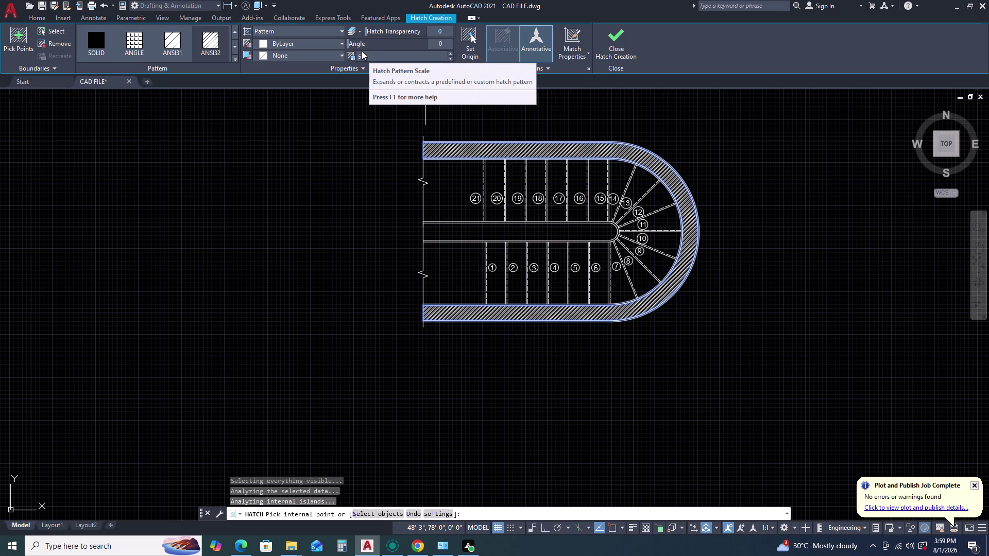
Adjust the diagonal wall hatch to pattern scale 11 and finish the hatch.
scroll(down, 3)
scroll(down, 3)
scroll(down, 3)
scroll(down, 3)
scroll(down, 3)
scroll(up, 3)
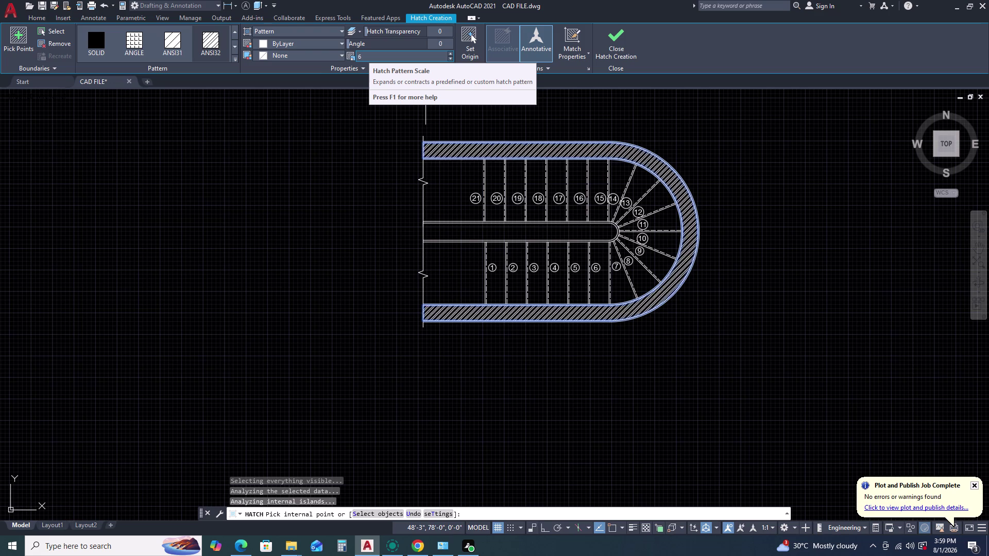
scroll(up, 3)
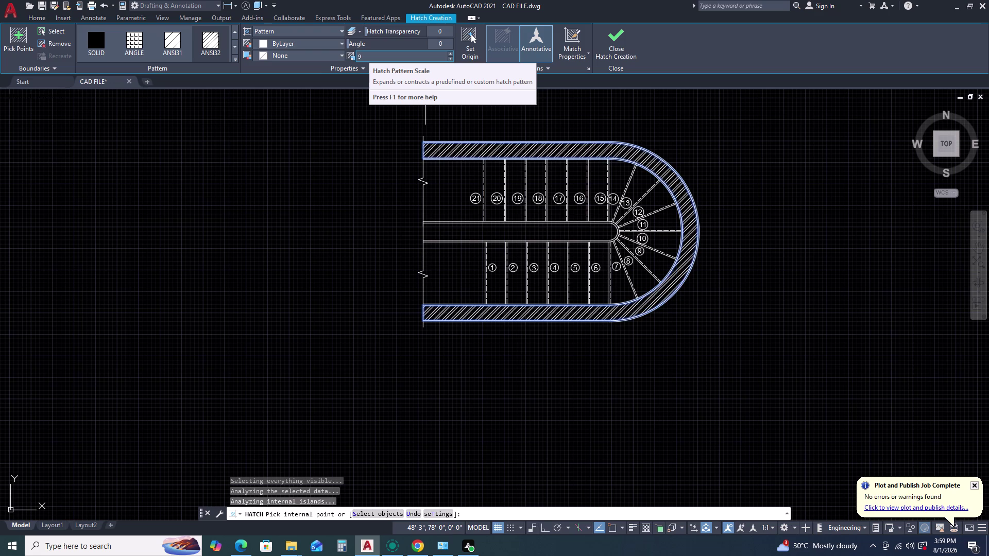
scroll(up, 3)
scroll(up, 3)
scroll(up, 3)
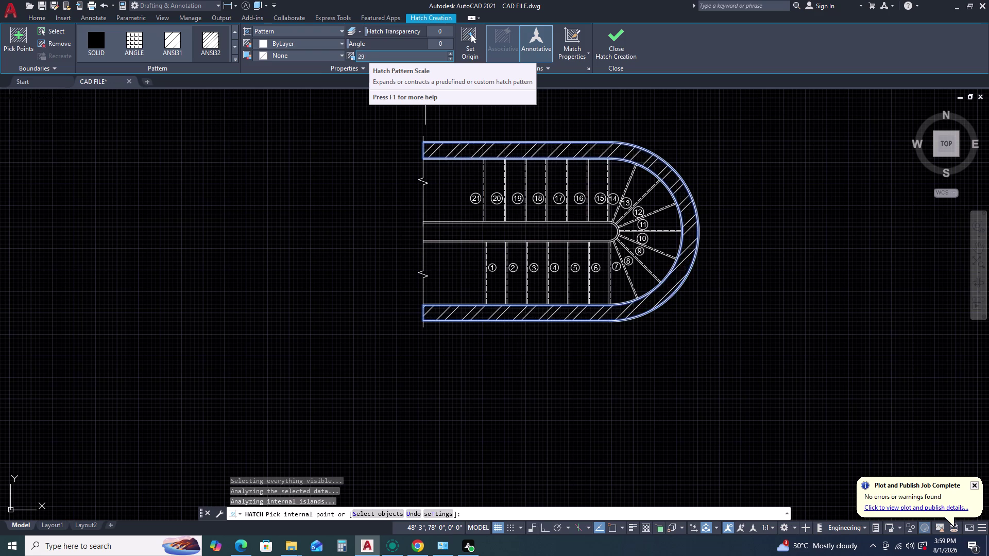
scroll(up, 3)
scroll(down, 3)
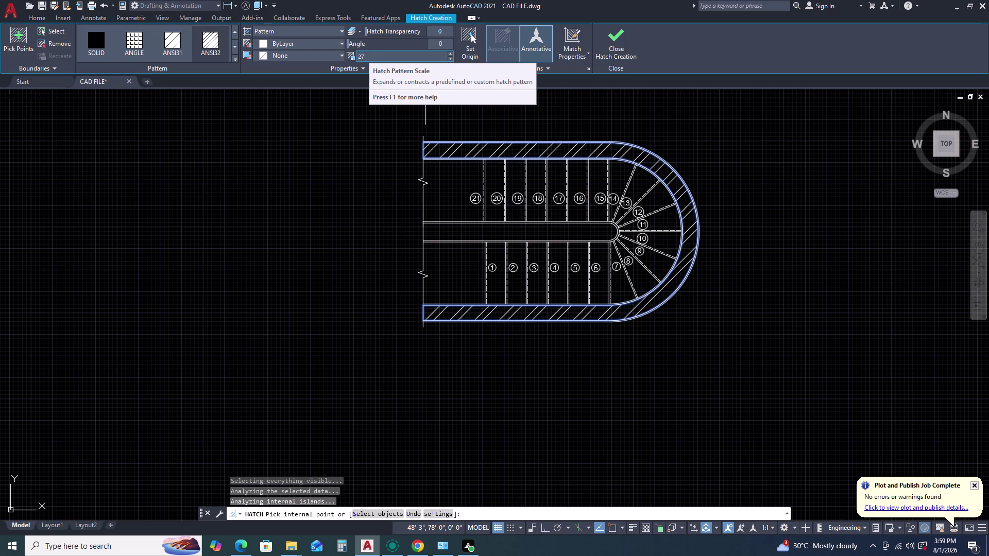
scroll(down, 3)
scroll(up, 3)
scroll(down, 3)
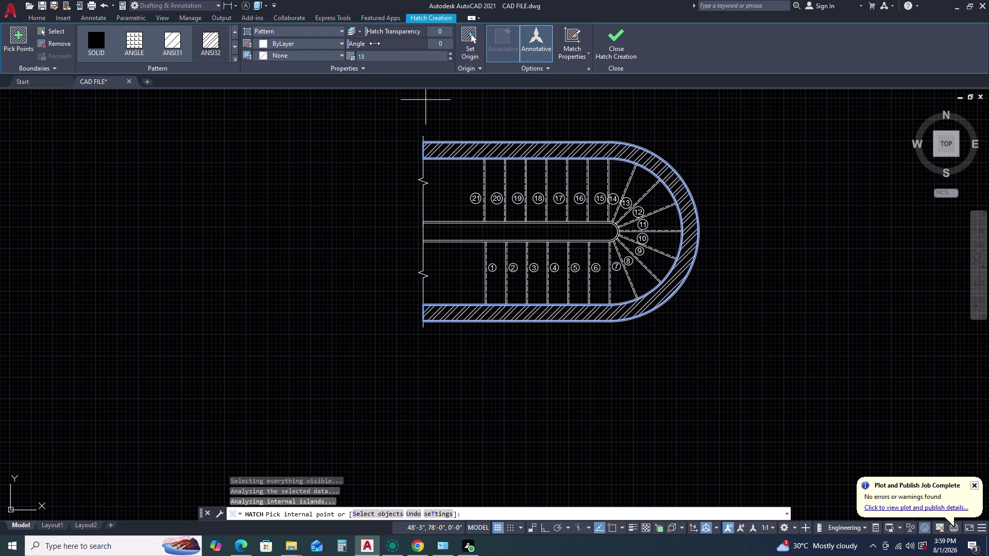
scroll(down, 3)
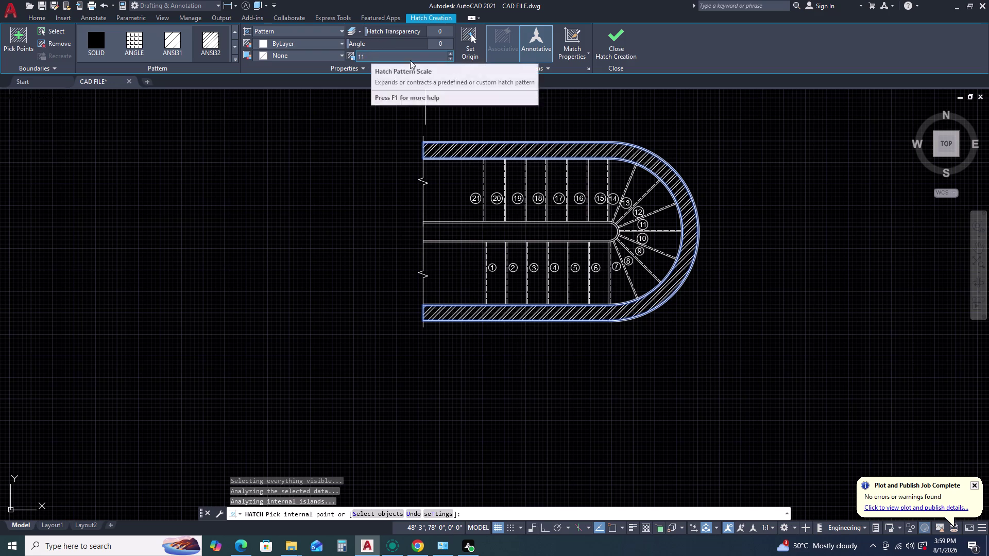
click(610, 47)
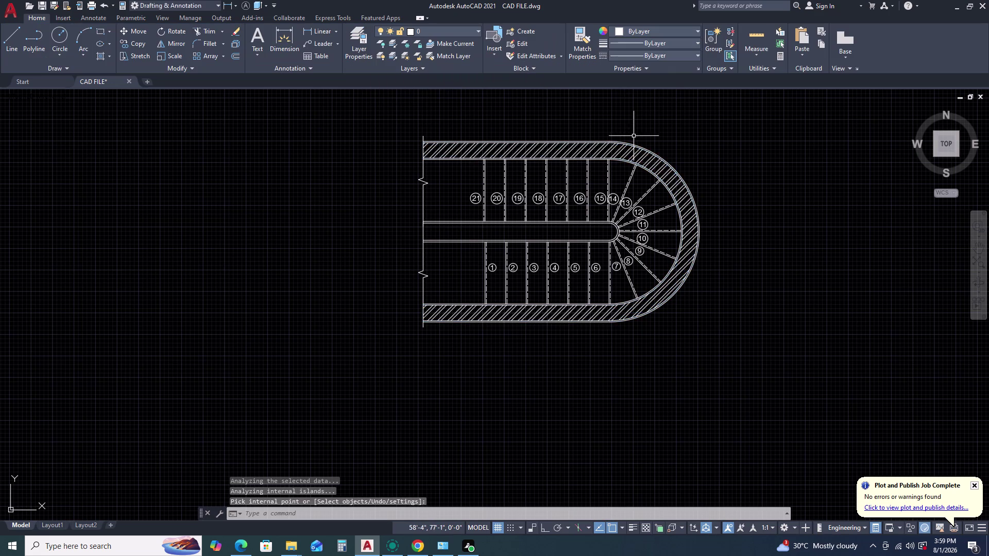
scroll(down, 3)
middle_drag(606, 324, 580, 264)
scroll(down, 3)
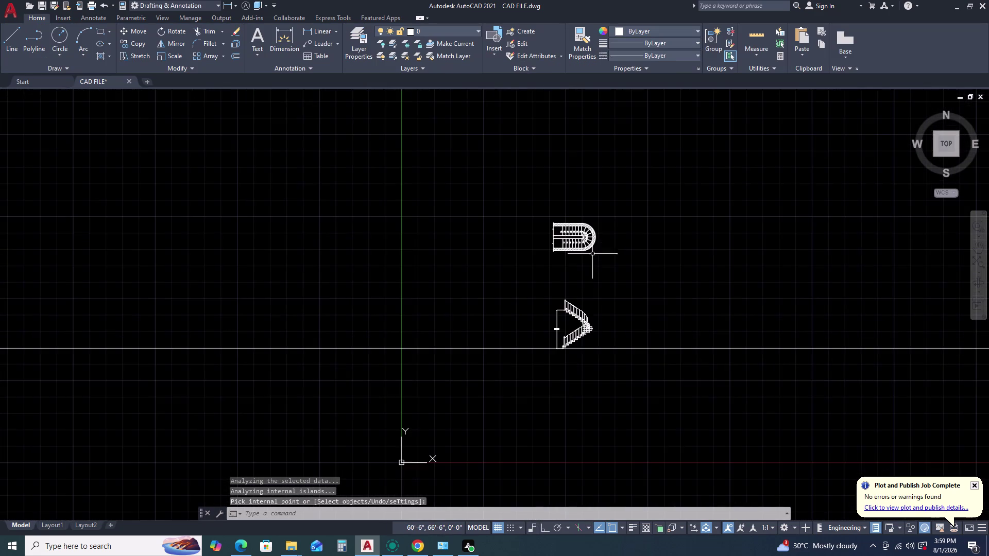
scroll(up, 3)
scroll(up, 3)
scroll(up, 3)
scroll(down, 3)
scroll(down, 3)
scroll(down, 3)
middle_click(517, 171)
middle_click(524, 195)
middle_click(526, 199)
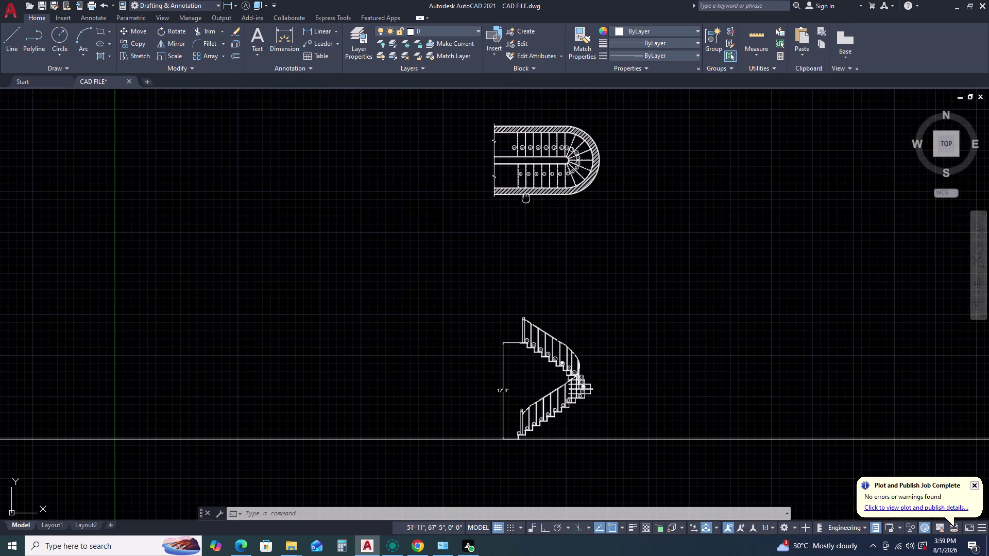
scroll(up, 3)
scroll(up, 3)
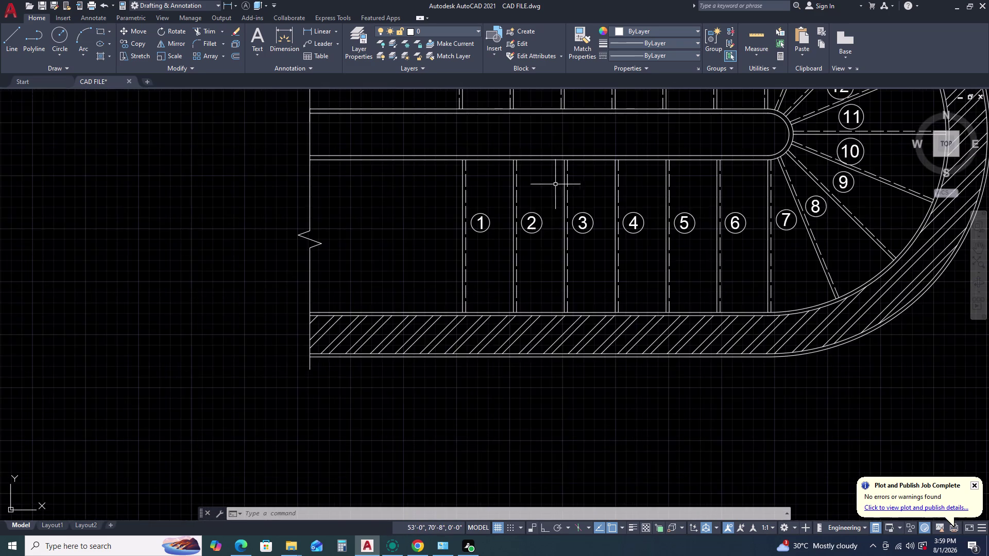
scroll(down, 3)
scroll(up, 3)
middle_drag(599, 161, 600, 184)
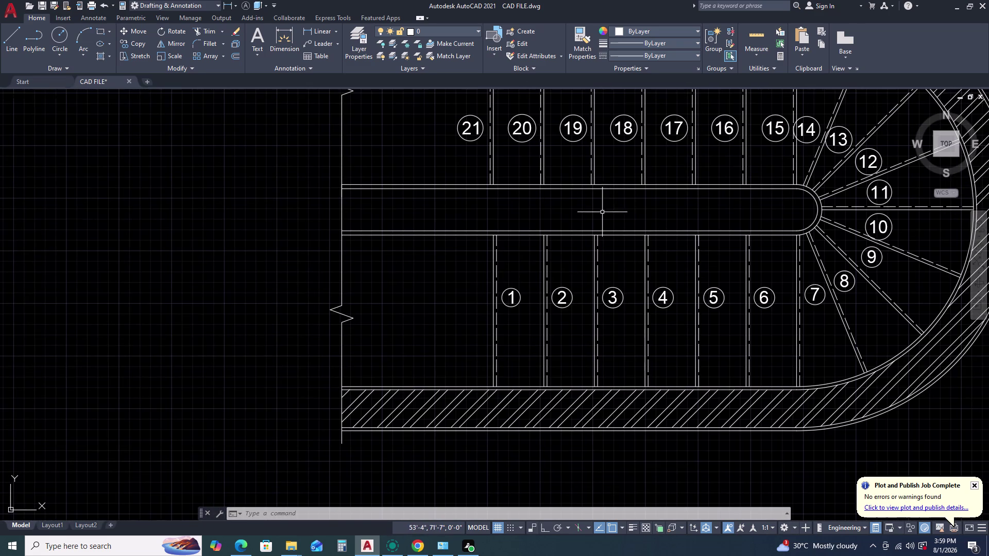
scroll(down, 3)
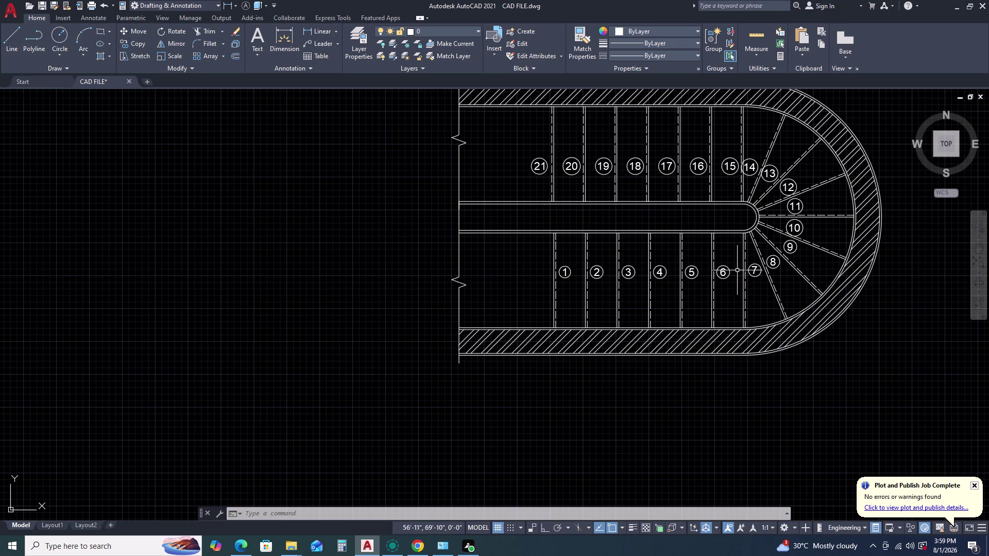
scroll(up, 3)
middle_drag(753, 227, 758, 243)
middle_click(761, 274)
middle_drag(694, 166, 715, 221)
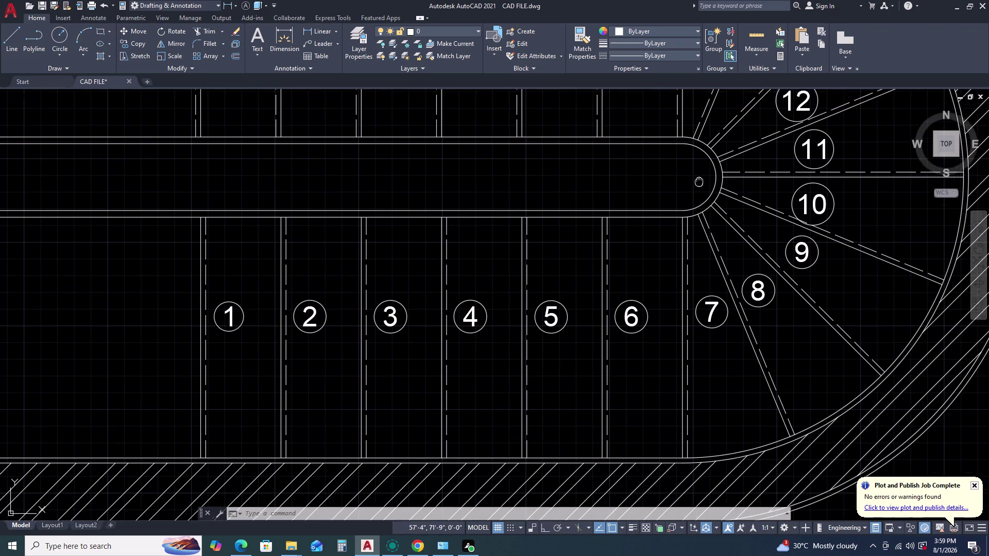
middle_drag(716, 221, 734, 263)
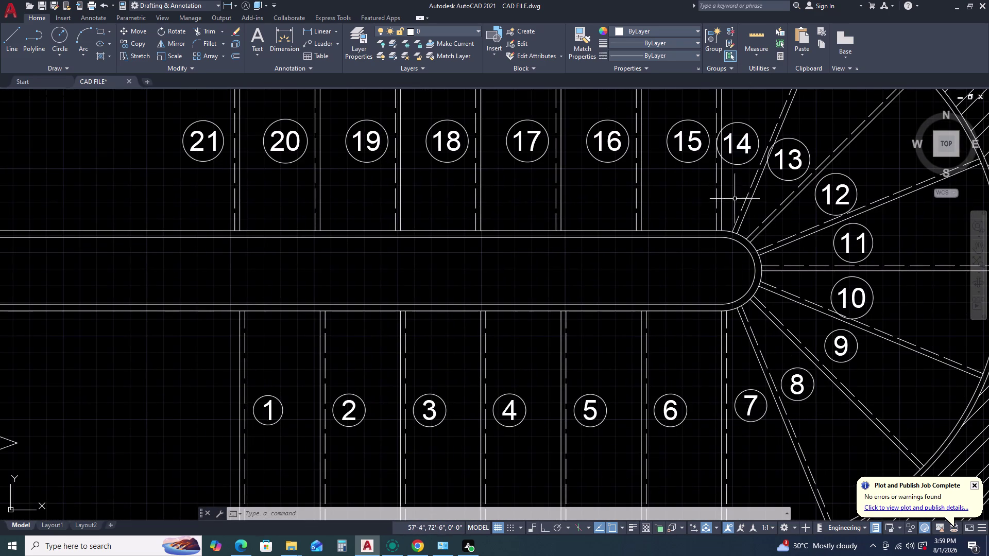
scroll(up, 3)
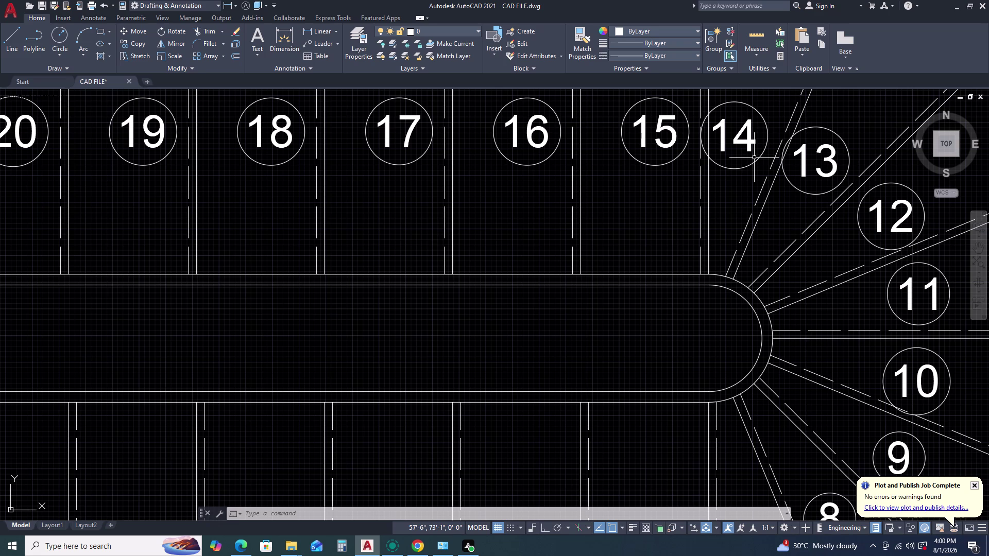
Draw an Ortho horizontal line from left of step 1 to beside step 7.
text(L)
key(space)
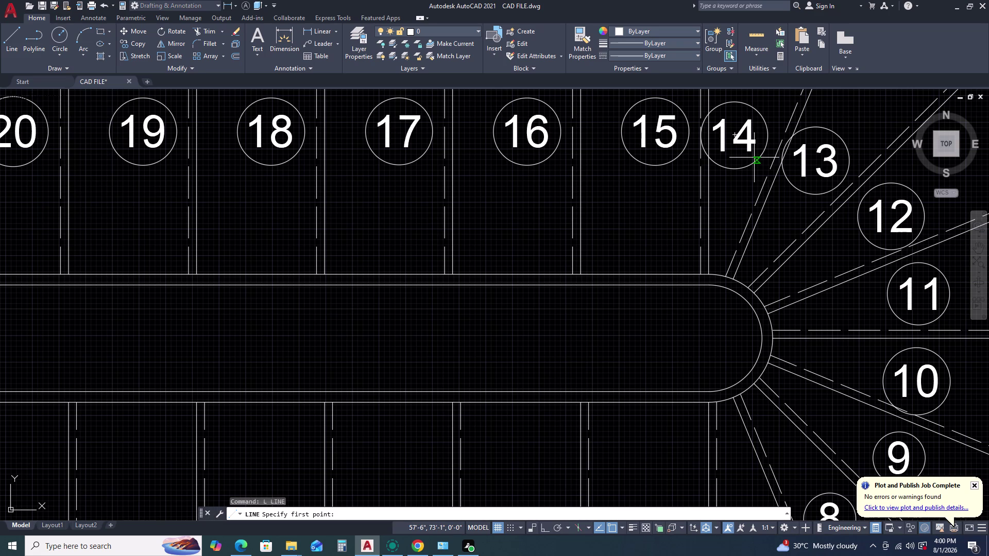
scroll(down, 3)
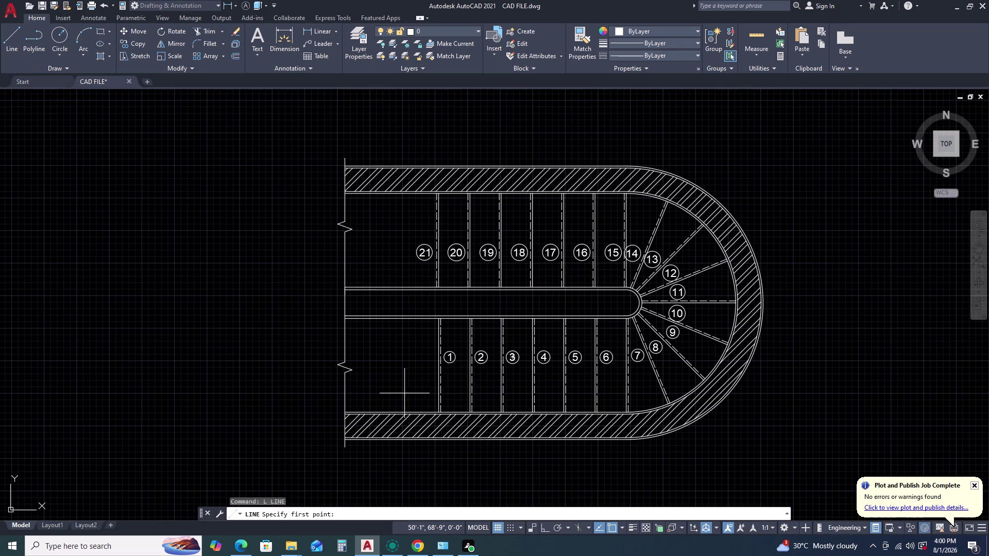
scroll(up, 3)
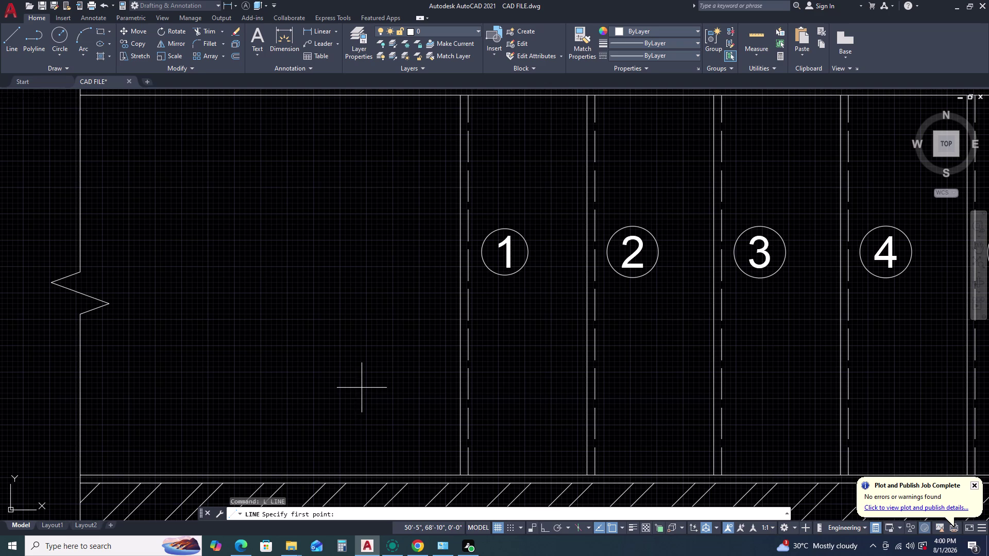
scroll(down, 3)
scroll(up, 3)
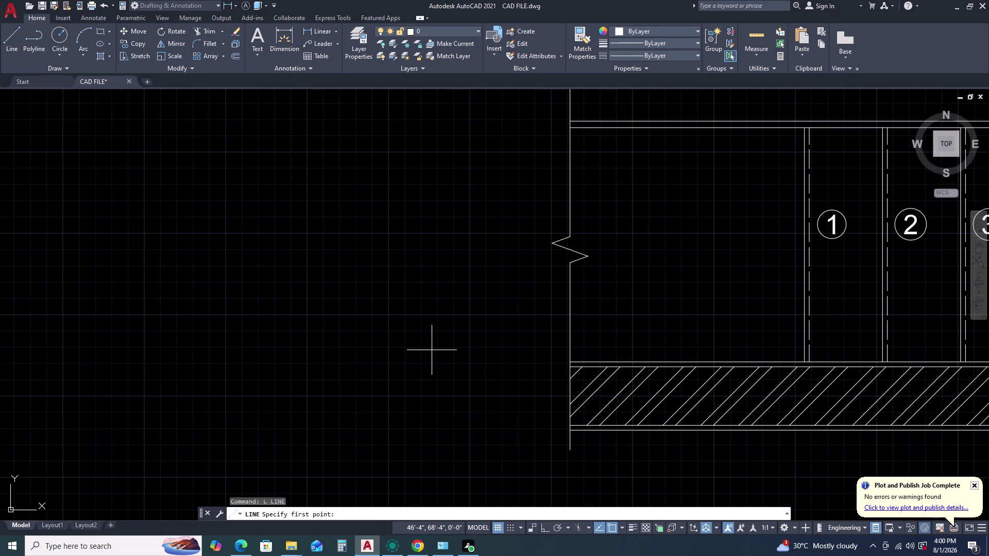
scroll(down, 3)
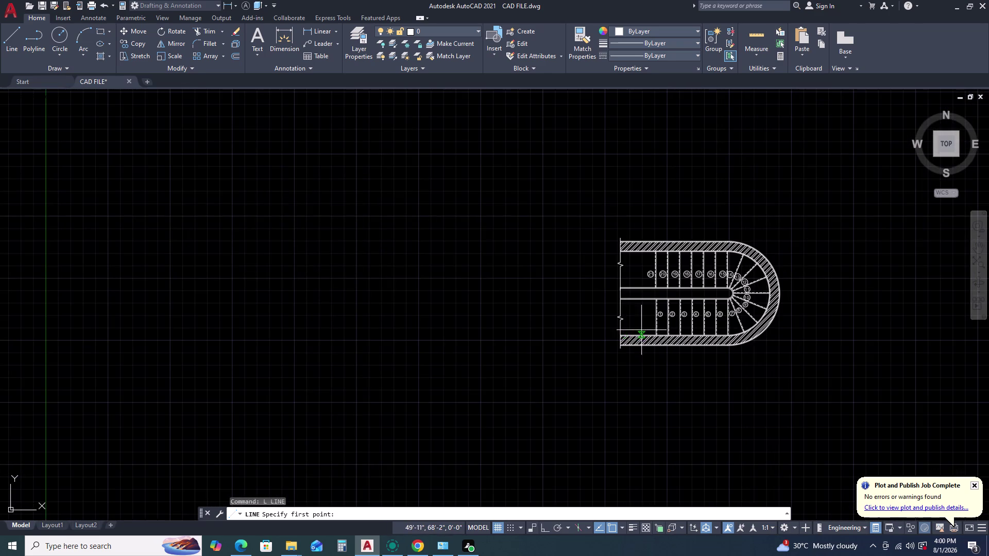
scroll(up, 3)
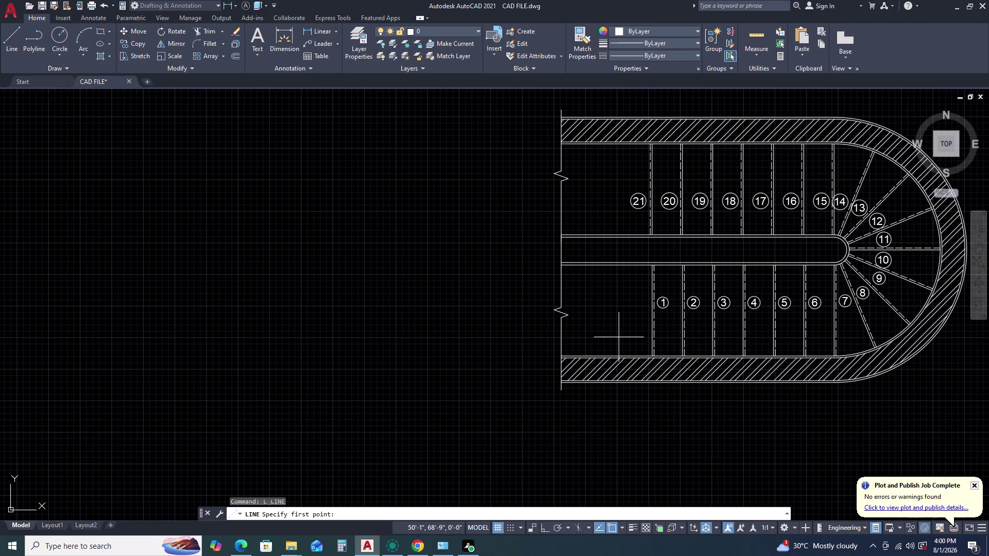
click(619, 339)
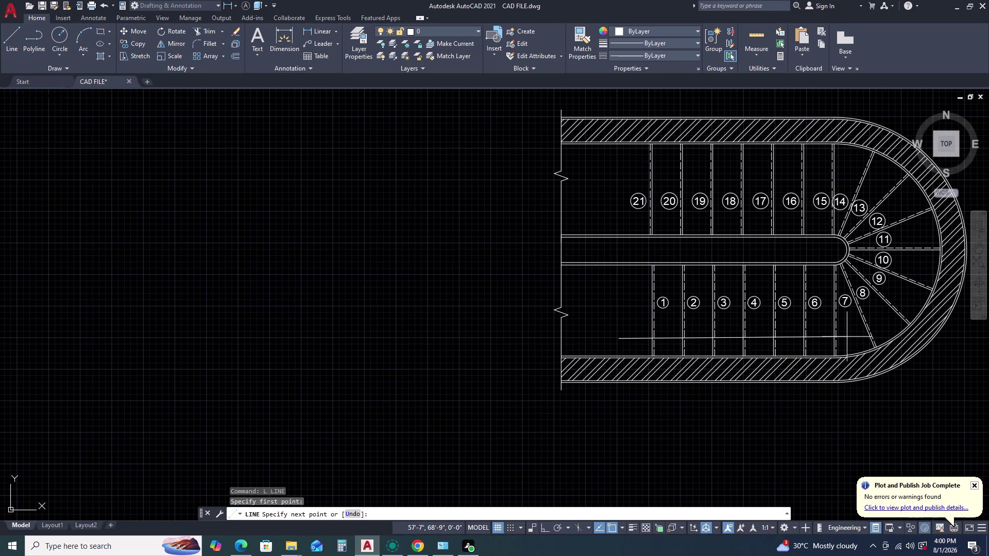
key(F8)
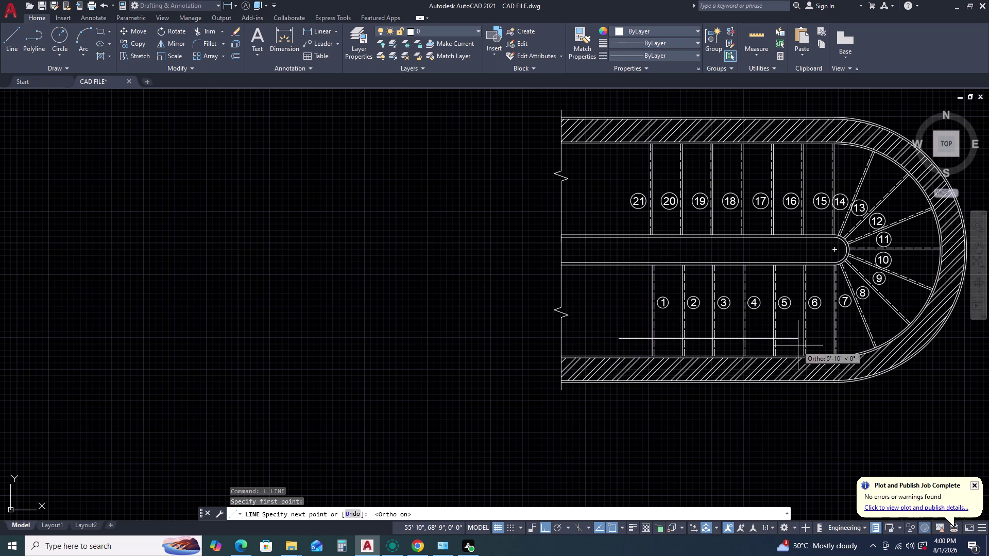
scroll(up, 3)
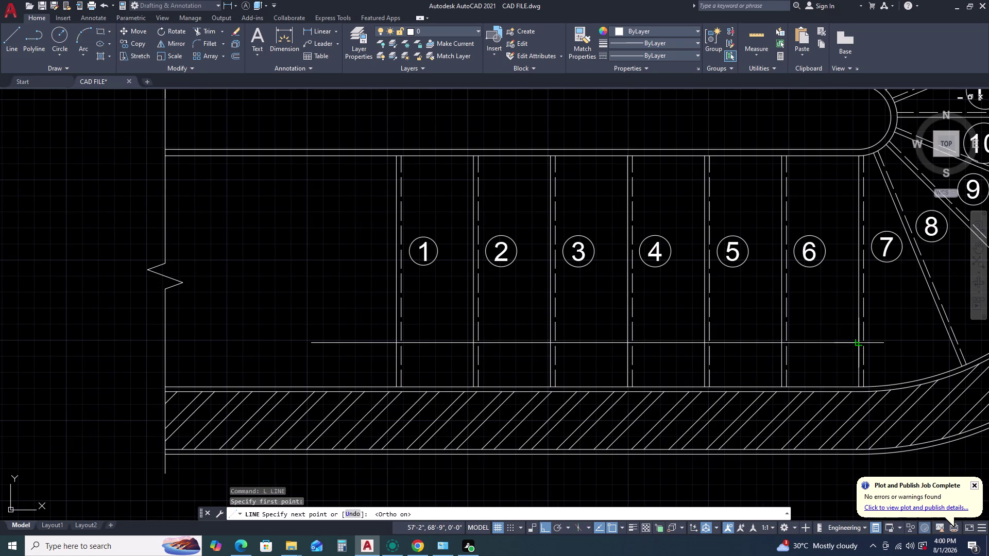
click(861, 346)
key(Escape)
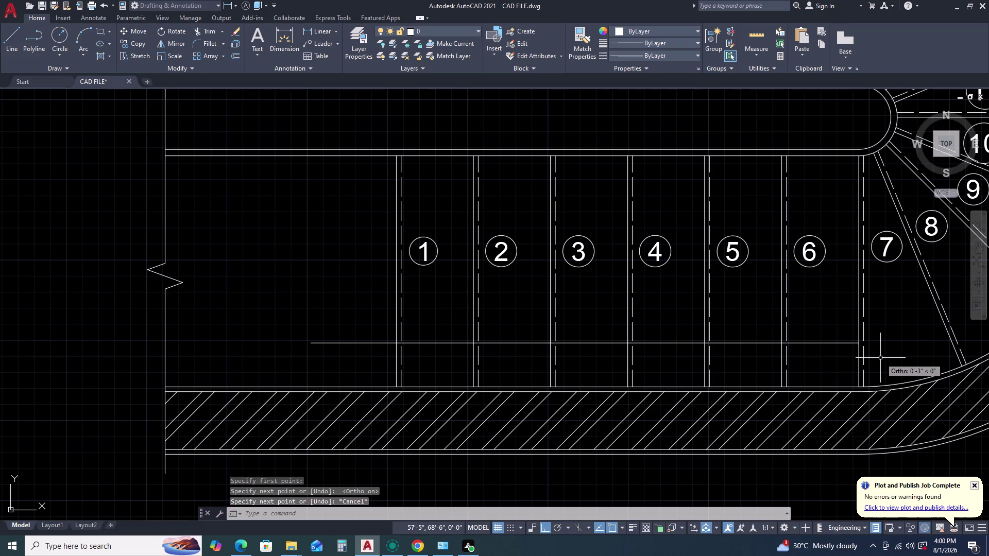
scroll(down, 3)
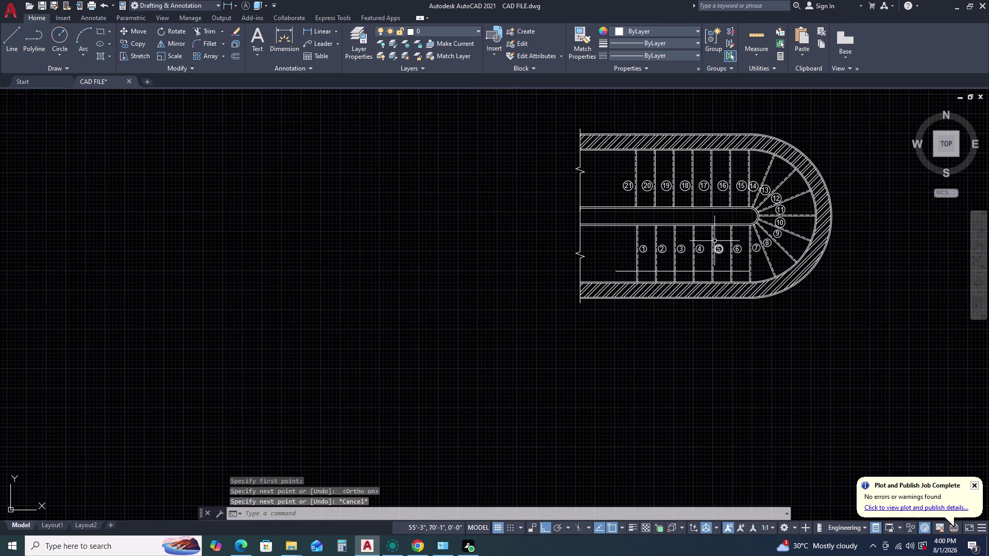
Zoom extents and pan to bring the whole staircase plan into view.
scroll(up, 3)
middle_click(665, 170)
middle_drag(664, 170, 656, 188)
middle_click(652, 195)
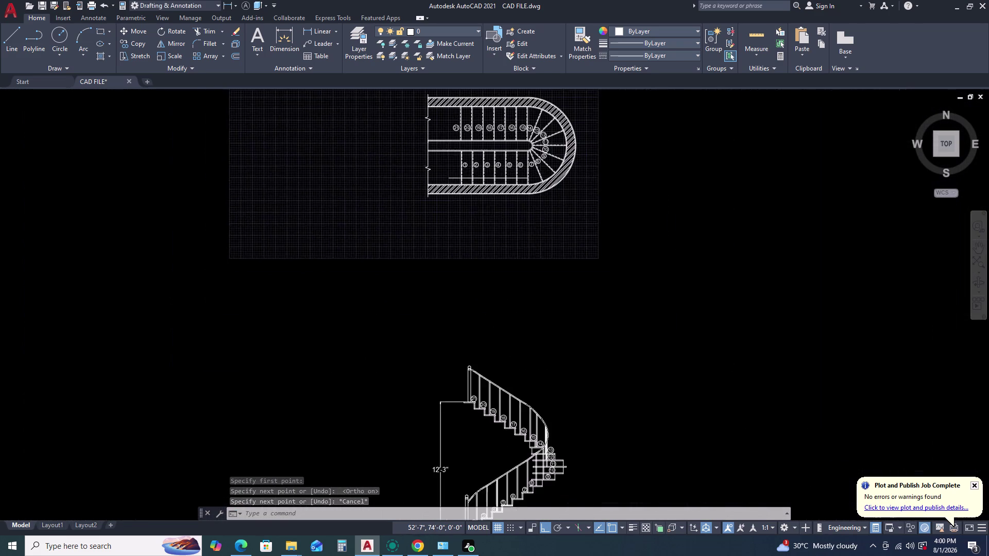
scroll(up, 3)
middle_click(489, 125)
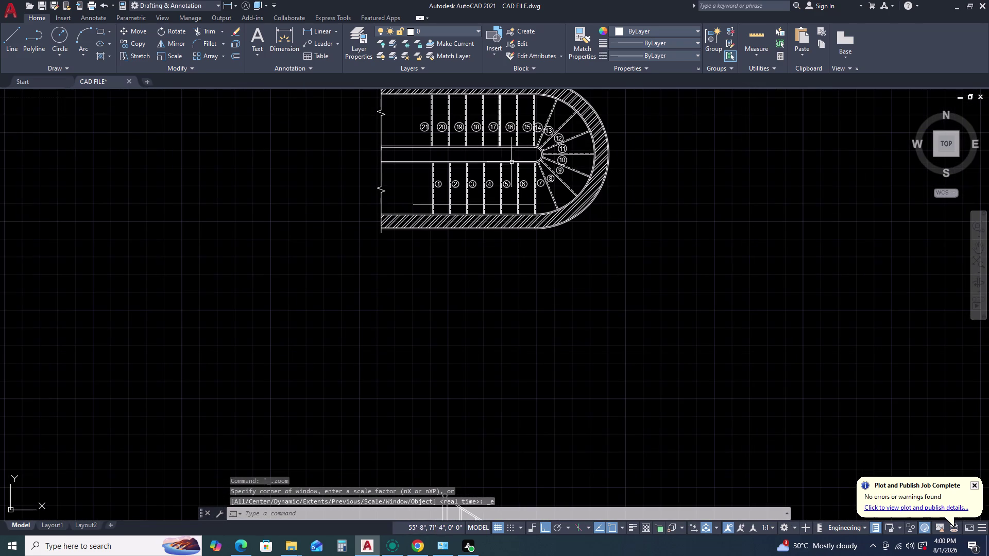
middle_click(518, 176)
scroll(down, 3)
scroll(up, 3)
middle_drag(476, 129, 481, 134)
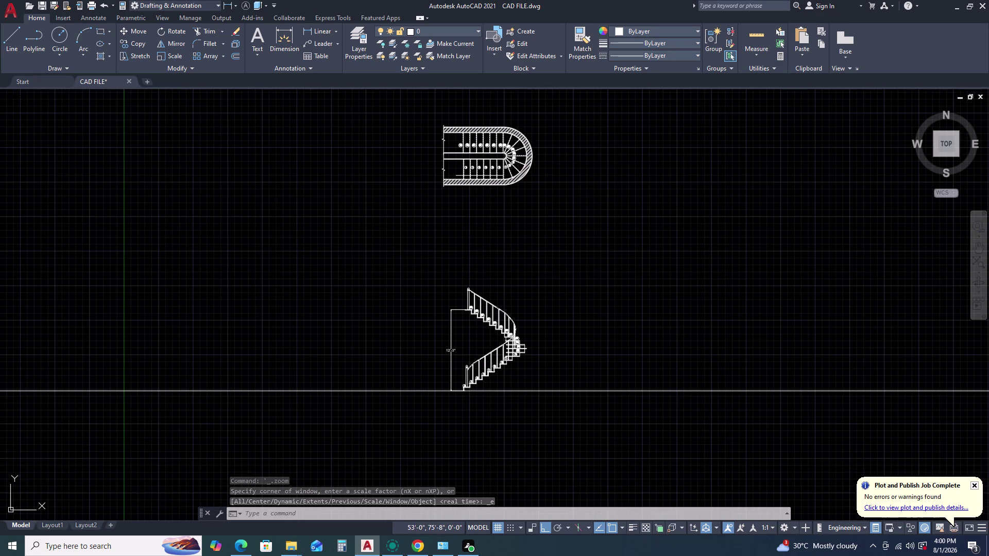
middle_drag(481, 134, 505, 178)
scroll(up, 3)
scroll(up, 3)
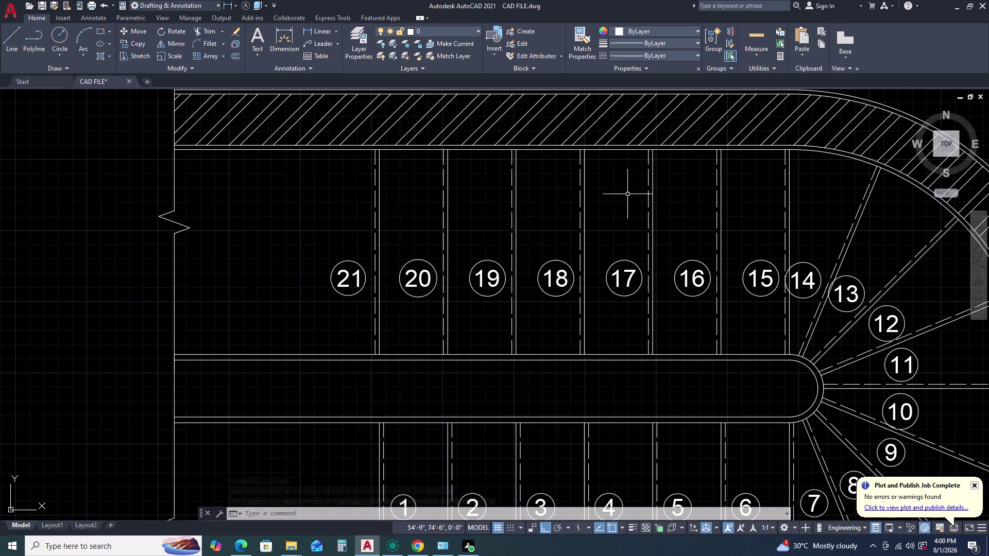
Start a new line with the L command.
text(L)
key(space)
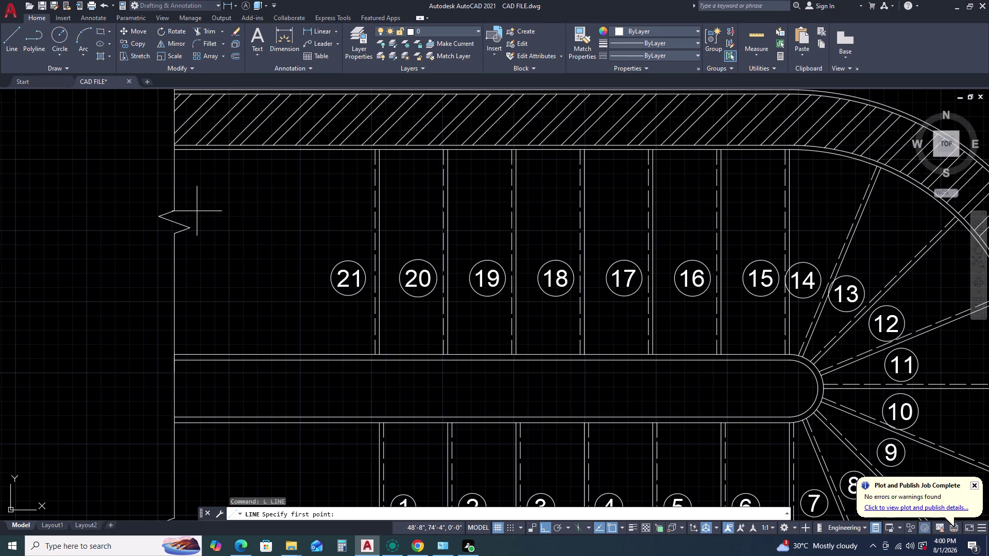
scroll(down, 3)
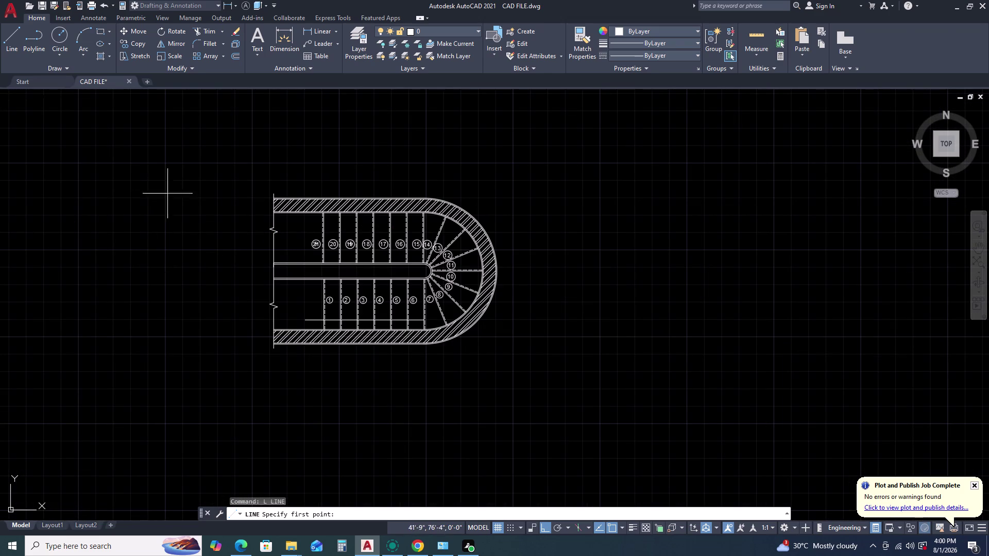
Draw the upper walking line from left of the upper flight to step 15.
scroll(up, 3)
click(308, 264)
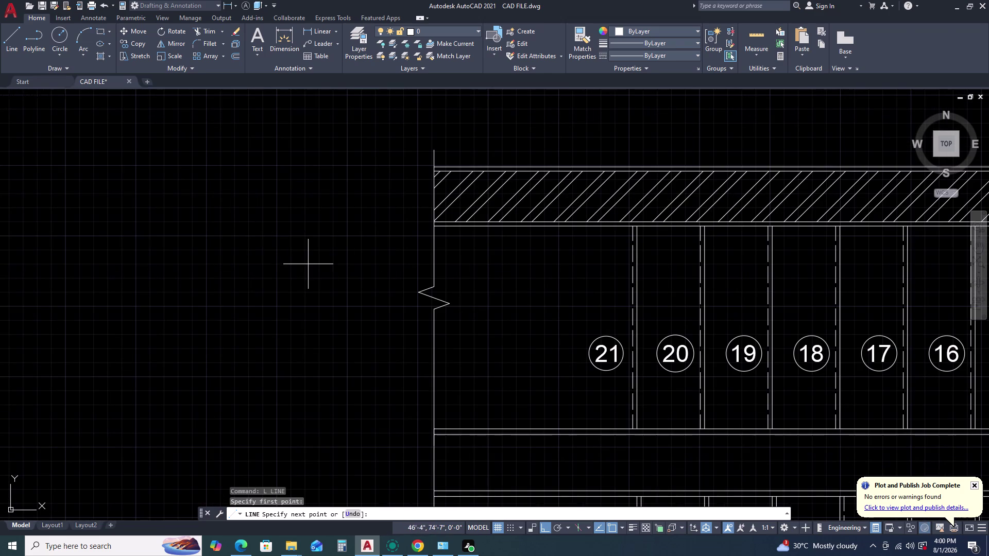
scroll(down, 3)
middle_click(612, 273)
middle_drag(480, 269, 468, 268)
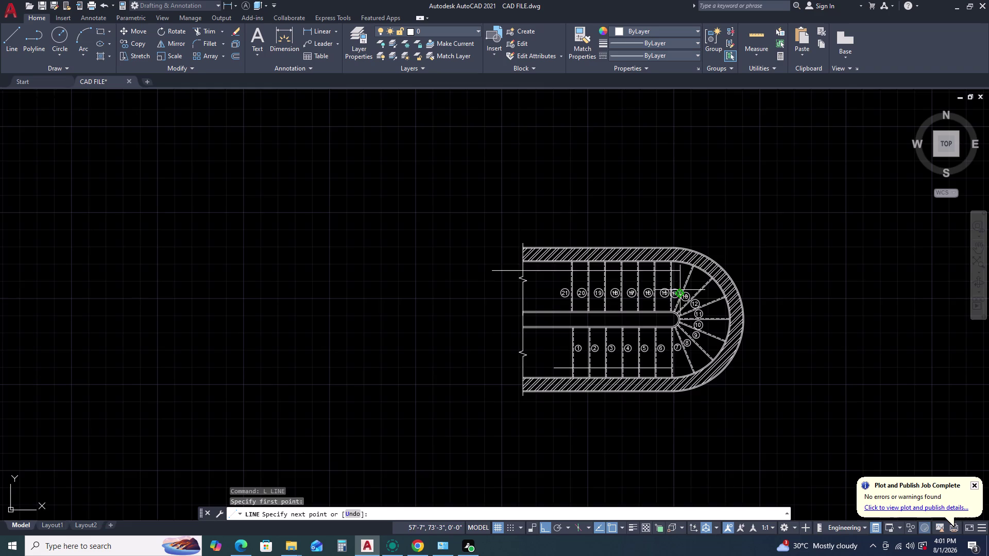
scroll(up, 3)
scroll(up, 3)
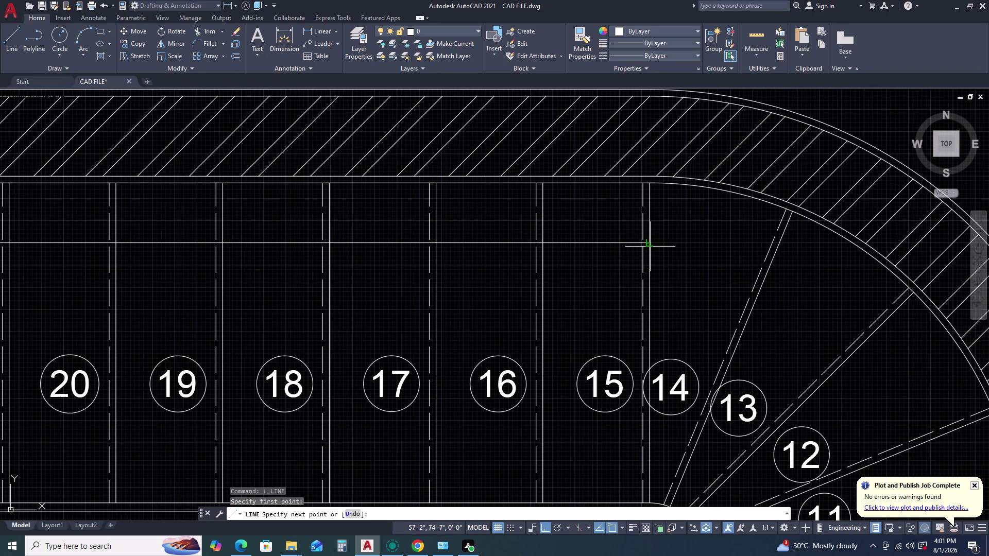
click(650, 242)
key(Escape)
scroll(down, 3)
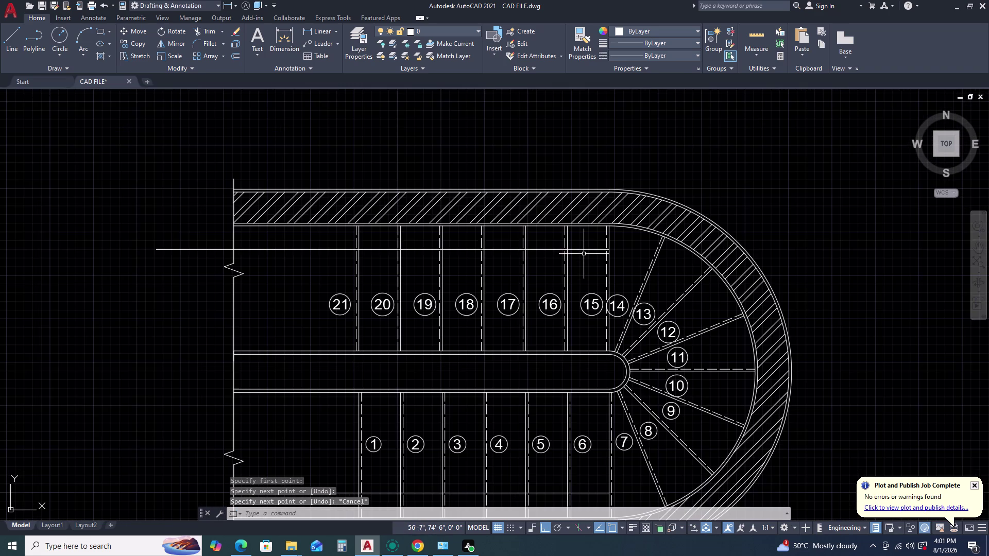
Fillet the upper and lower walking lines into an arc around the landing.
key(f)
key(space)
click(581, 250)
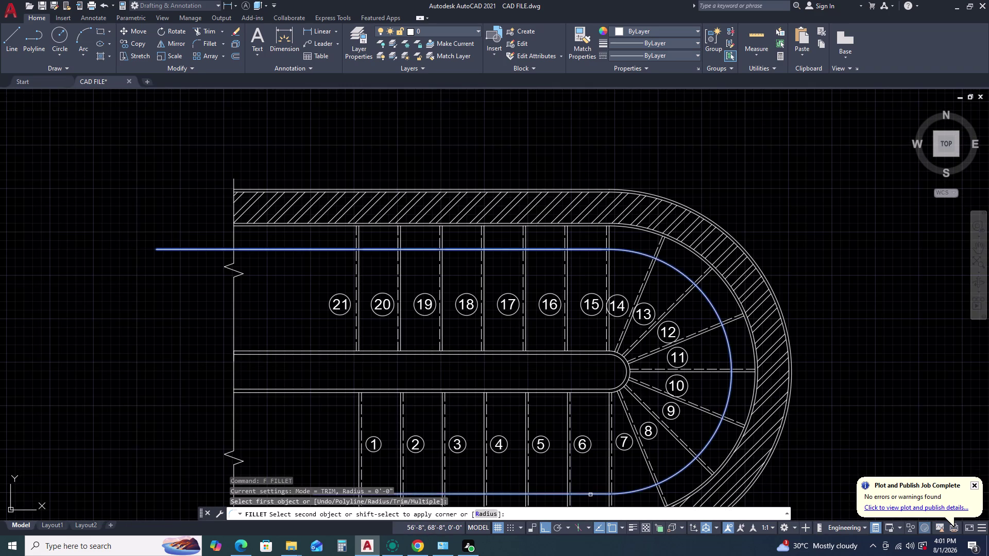
click(590, 495)
scroll(down, 3)
key(Escape)
scroll(up, 3)
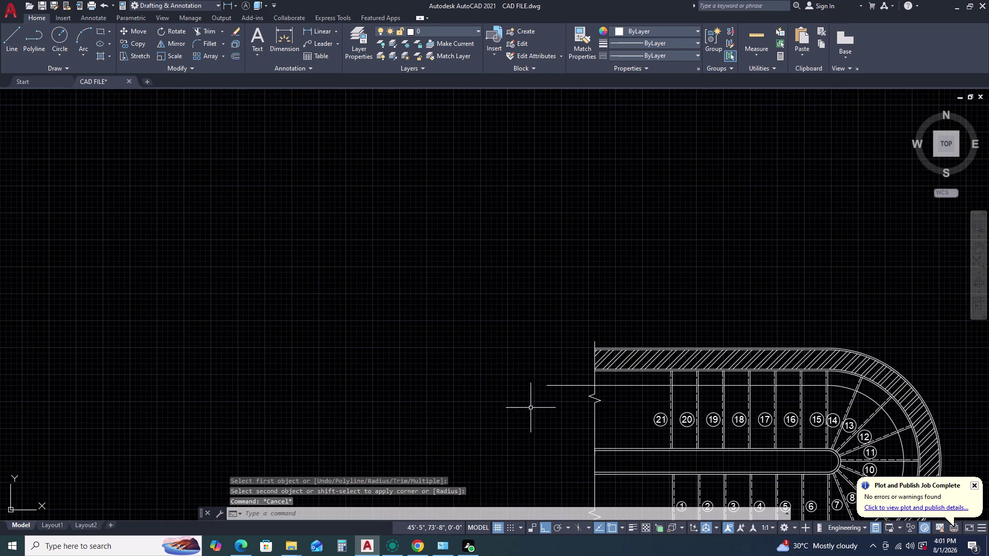
middle_drag(564, 402, 451, 327)
scroll(up, 3)
middle_drag(611, 454, 581, 397)
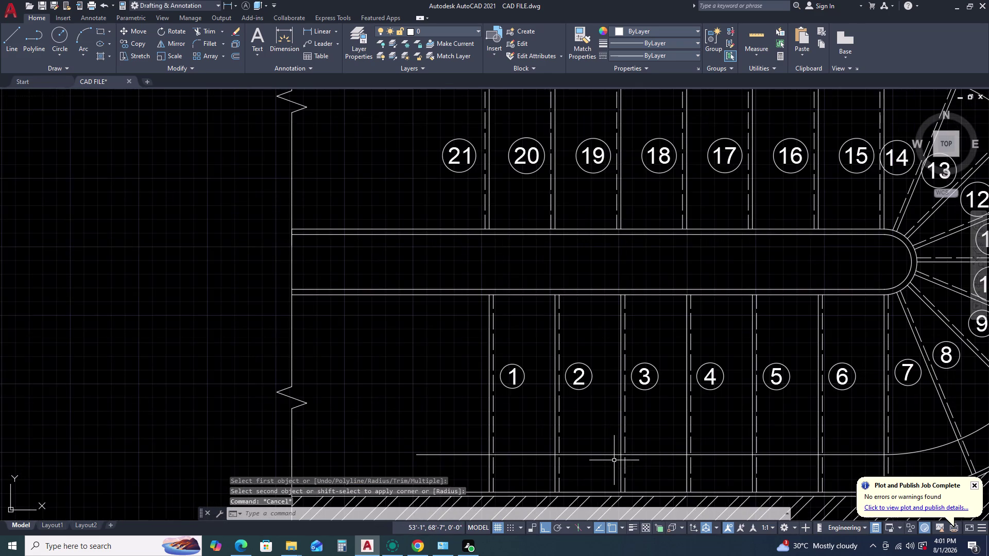
middle_drag(582, 397, 579, 390)
Draw a trial diagonal arrow stroke from the walking line, then delete it.
text(L)
key(space)
scroll(up, 3)
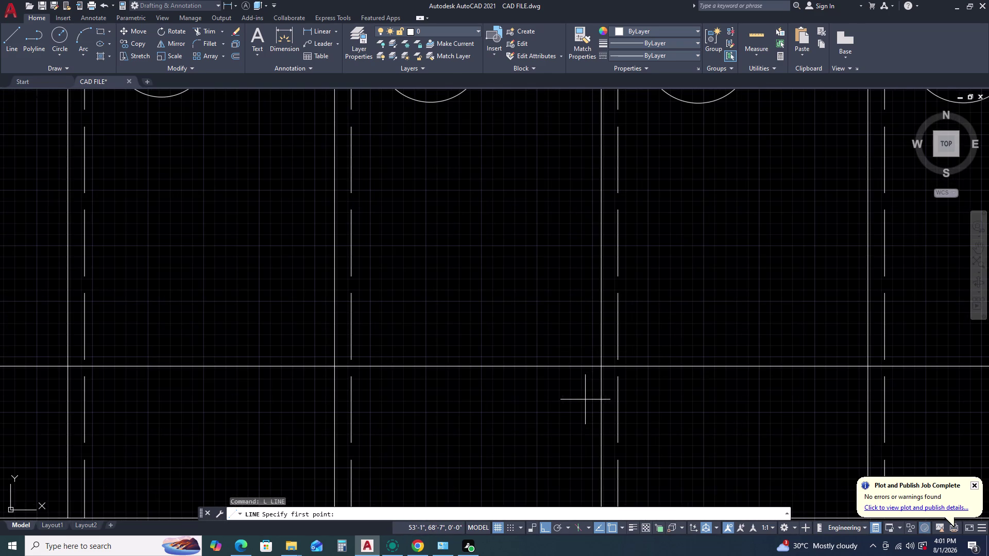
click(603, 368)
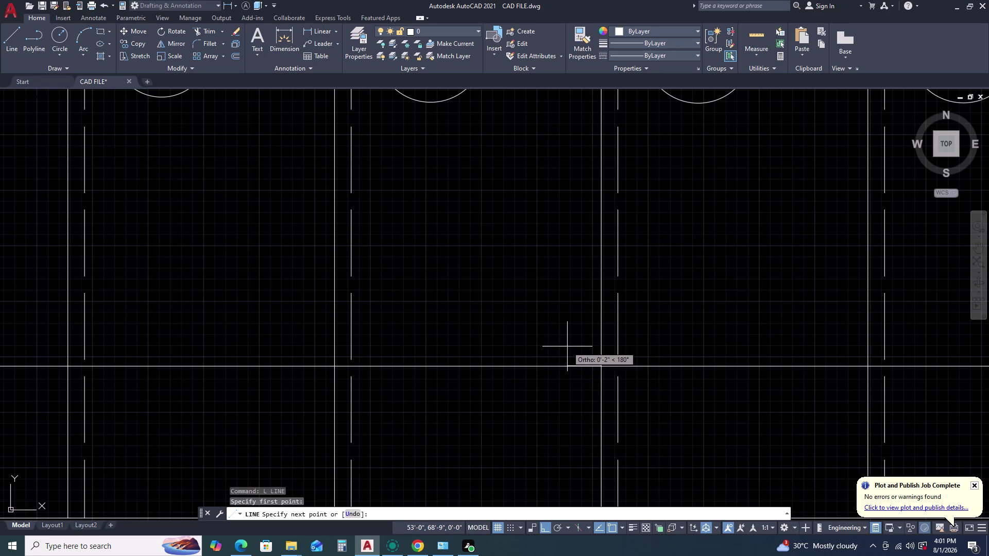
key(F8)
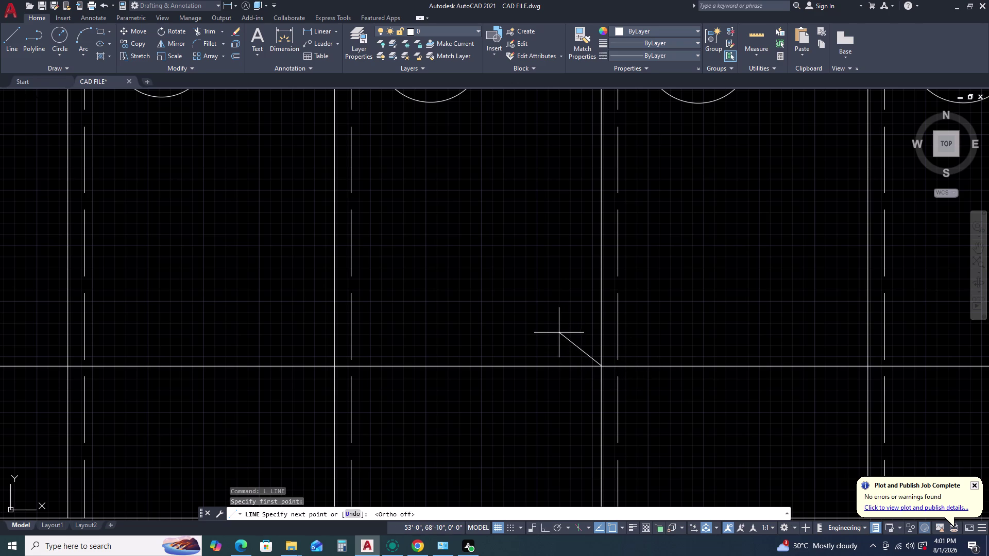
click(534, 311)
right_click(534, 311)
click(534, 310)
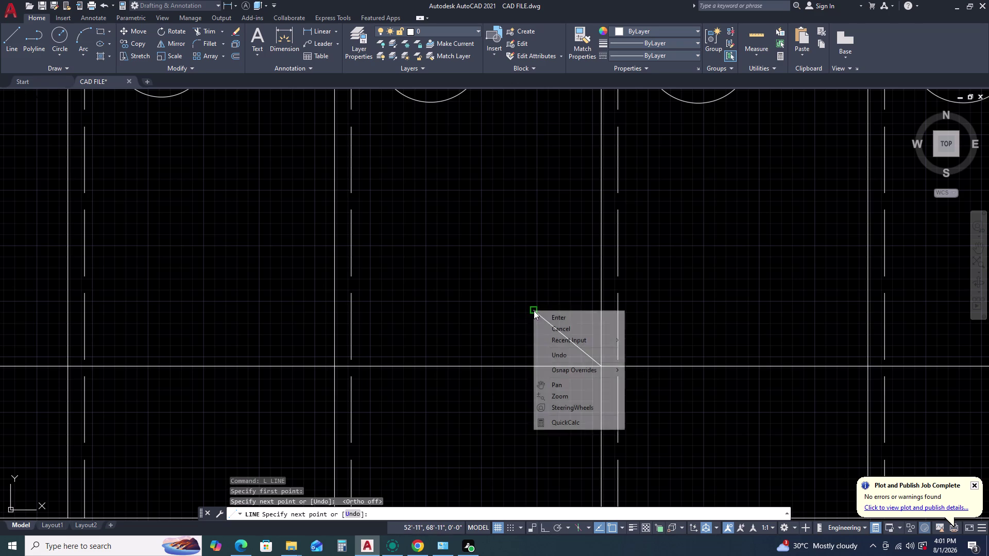
double_click(548, 321)
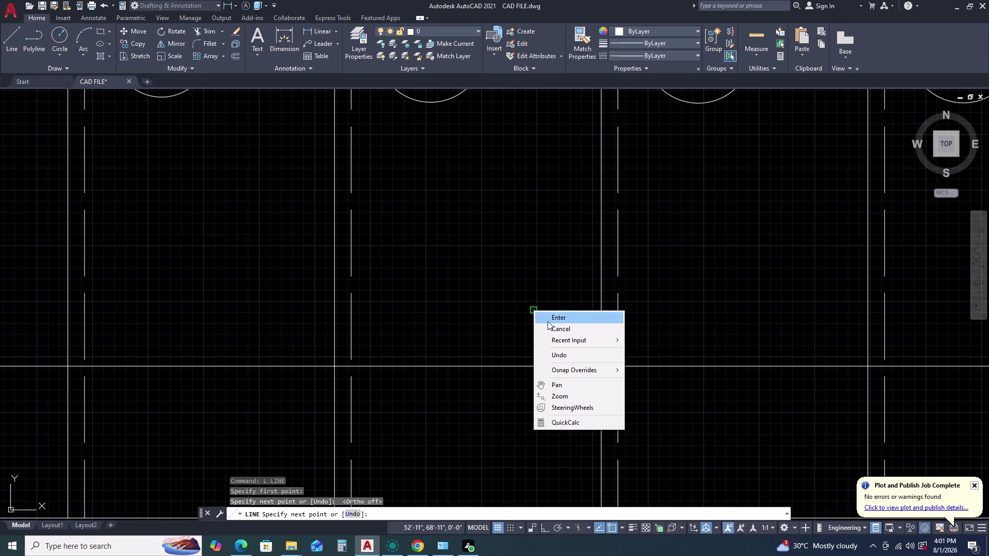
key(Escape)
click(562, 329)
click(546, 339)
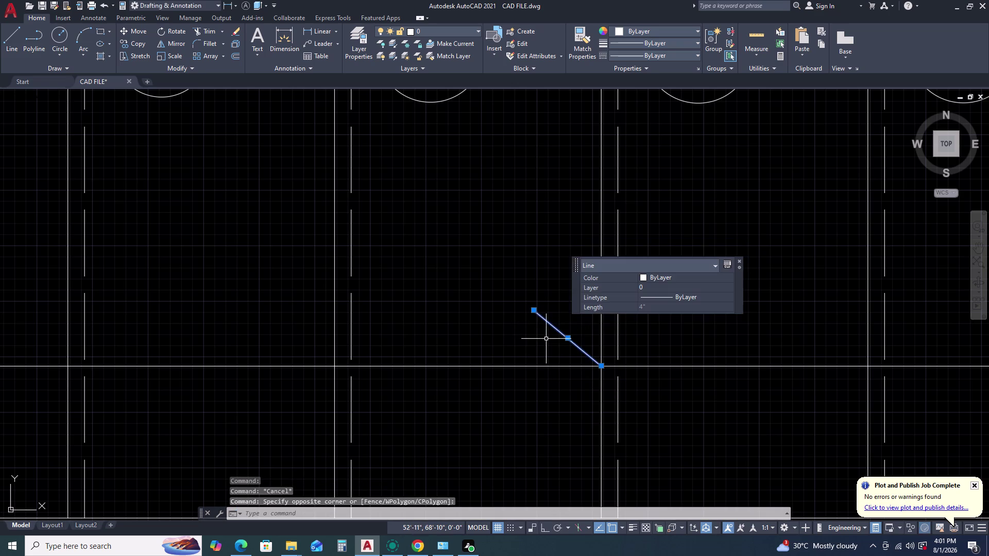
key(Delete)
Redraw the arrow stroke, undo its segments and delete the leftover diagonal.
text(L)
key(space)
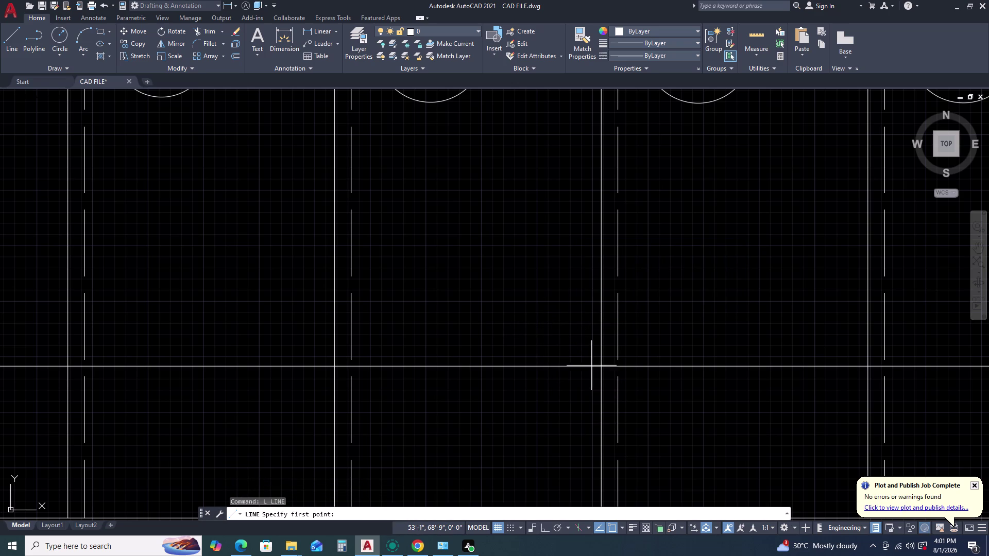
click(601, 363)
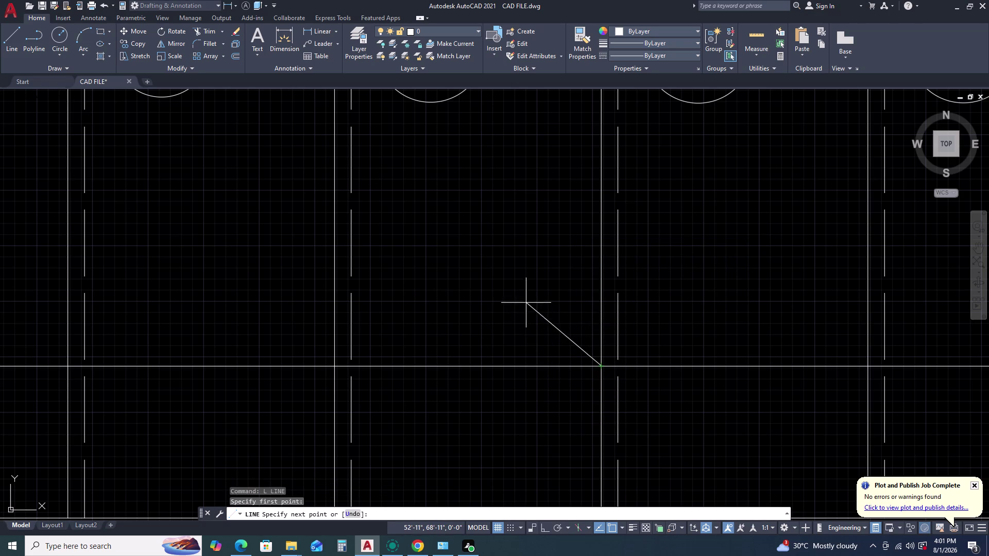
scroll(down, 3)
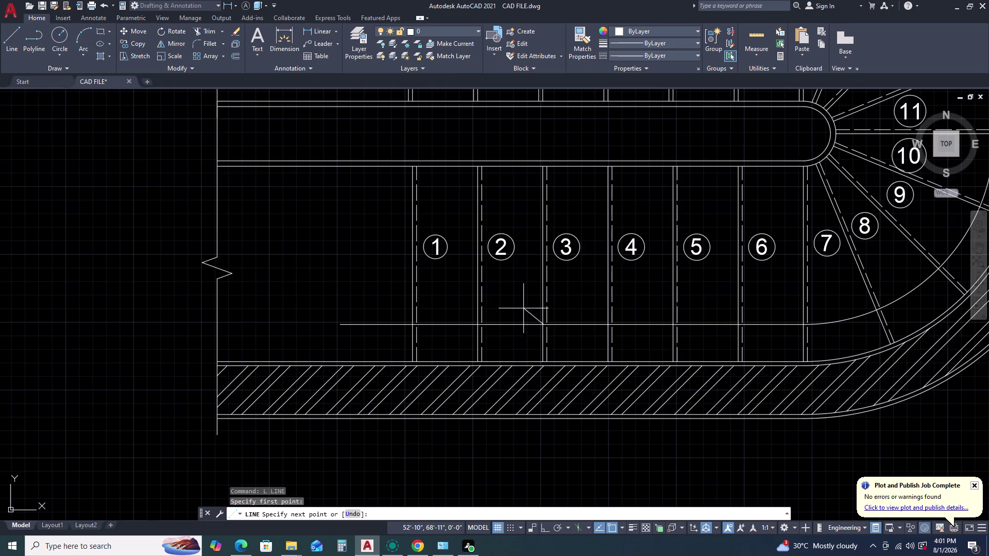
click(523, 303)
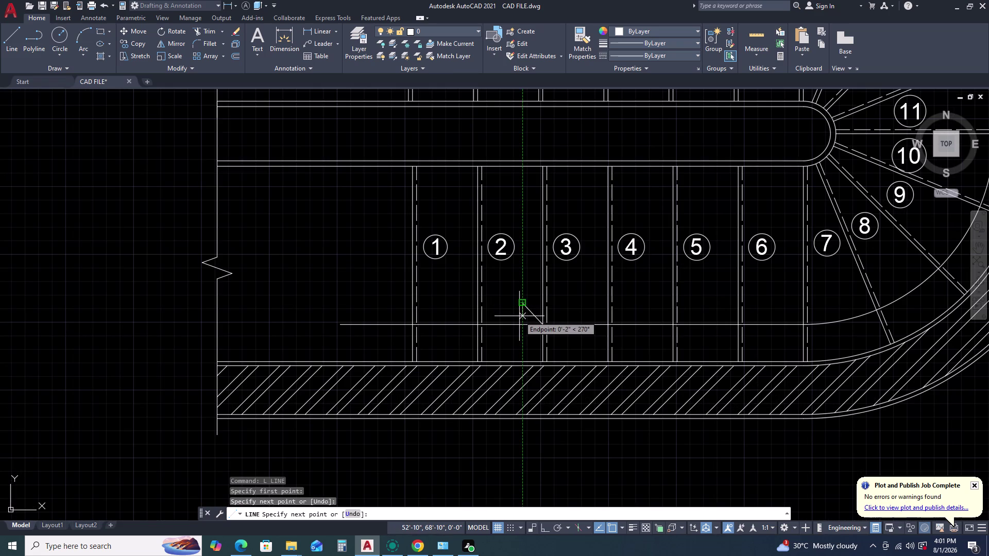
scroll(up, 3)
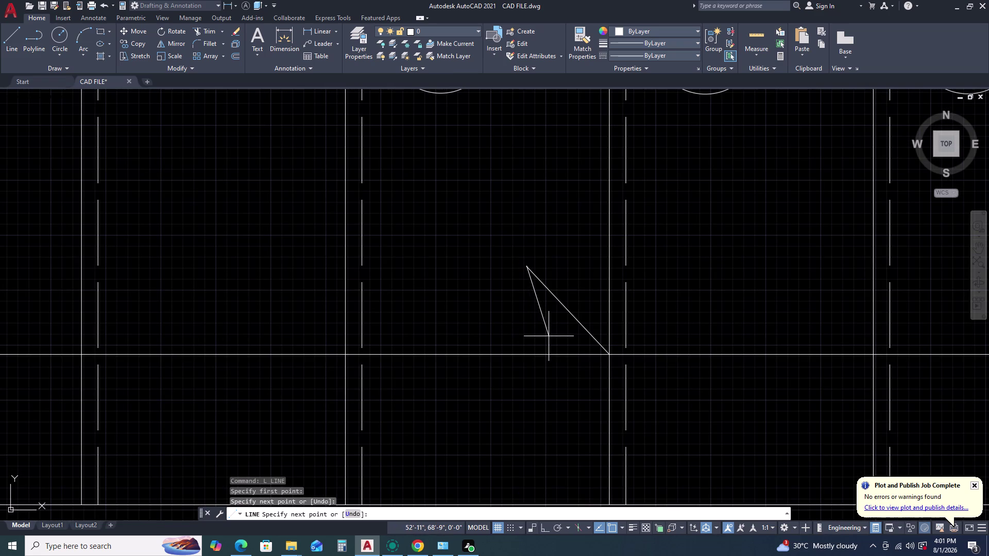
click(549, 337)
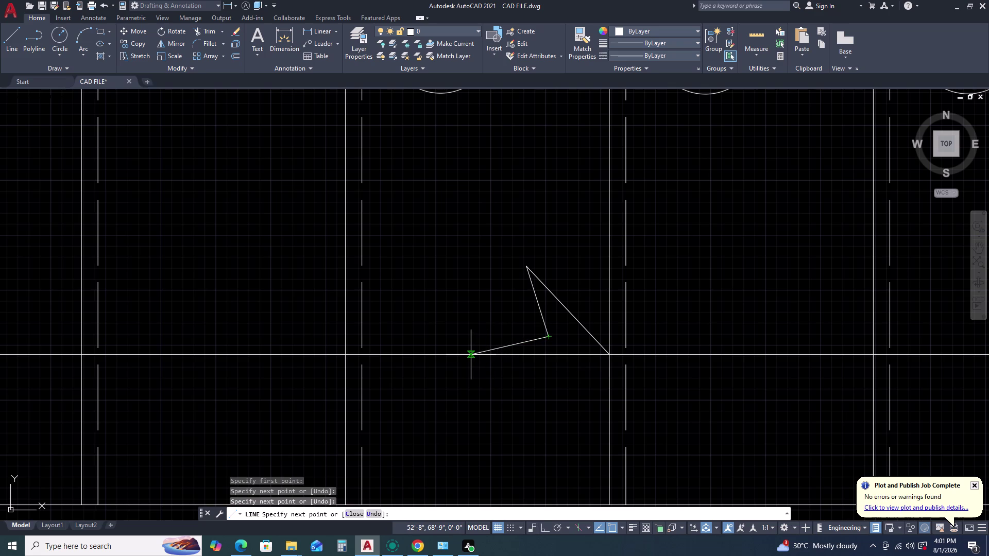
key(ctrl+z)
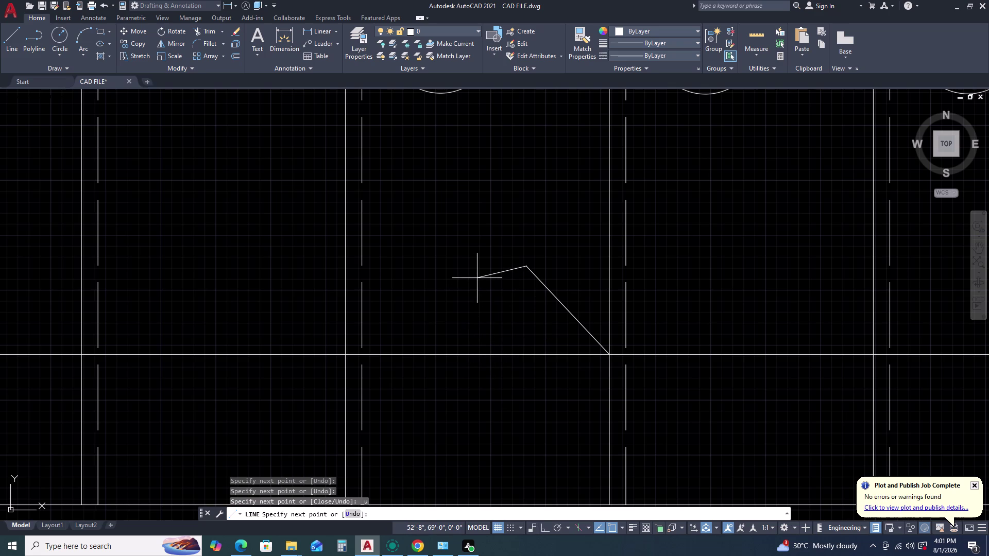
key(ctrl+x)
key(Escape)
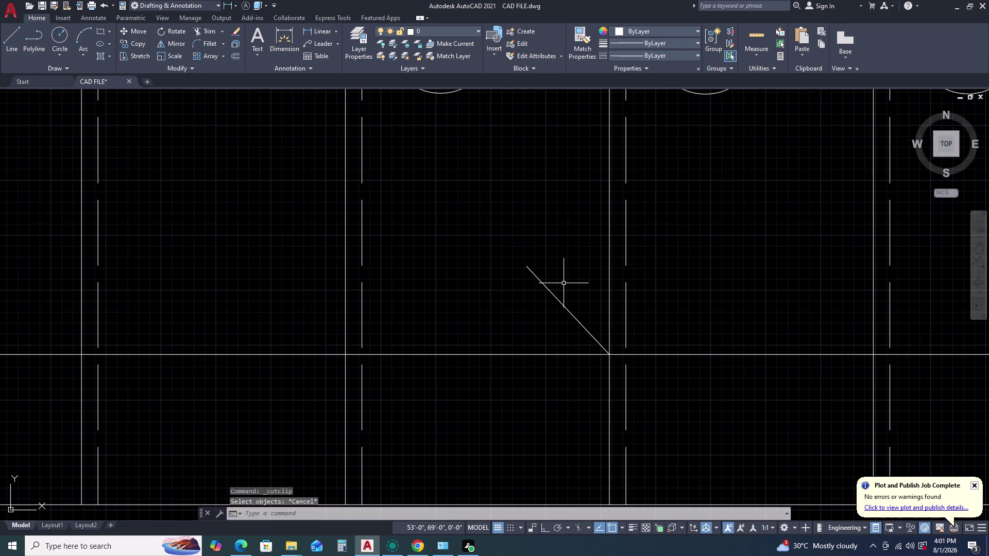
drag(563, 285, 557, 289)
click(510, 319)
key(Delete)
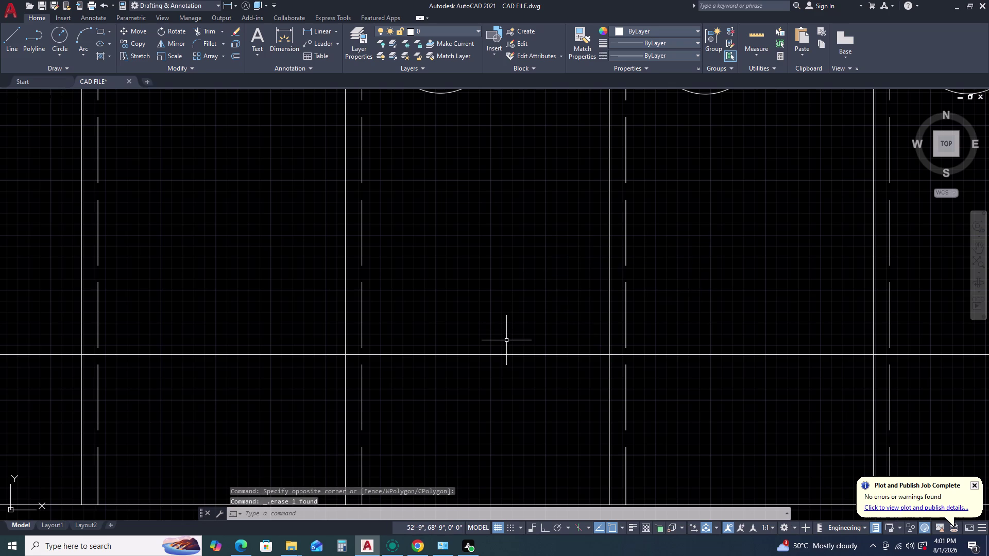
Draw the three-segment half-arrowhead outline with its tip on the centre line.
text(L)
key(space)
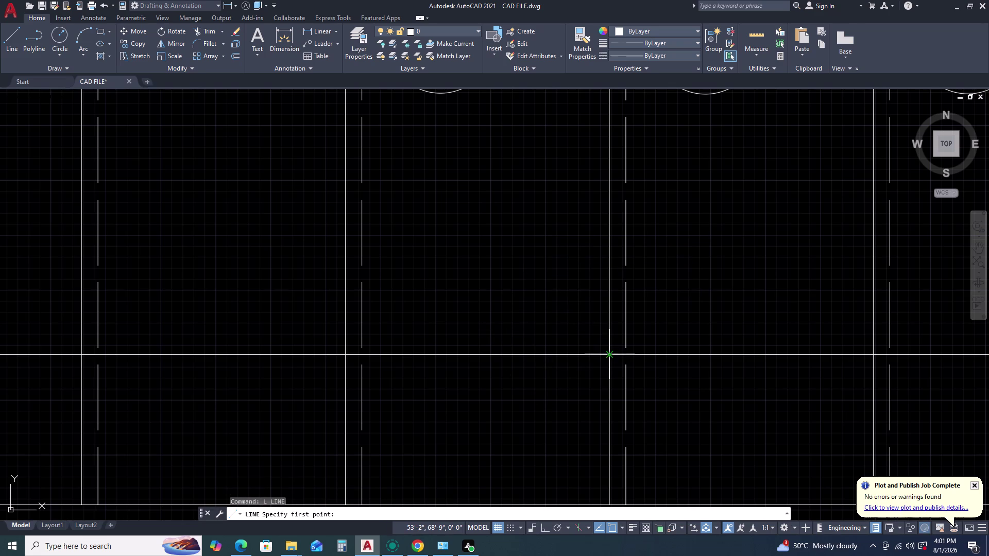
click(612, 357)
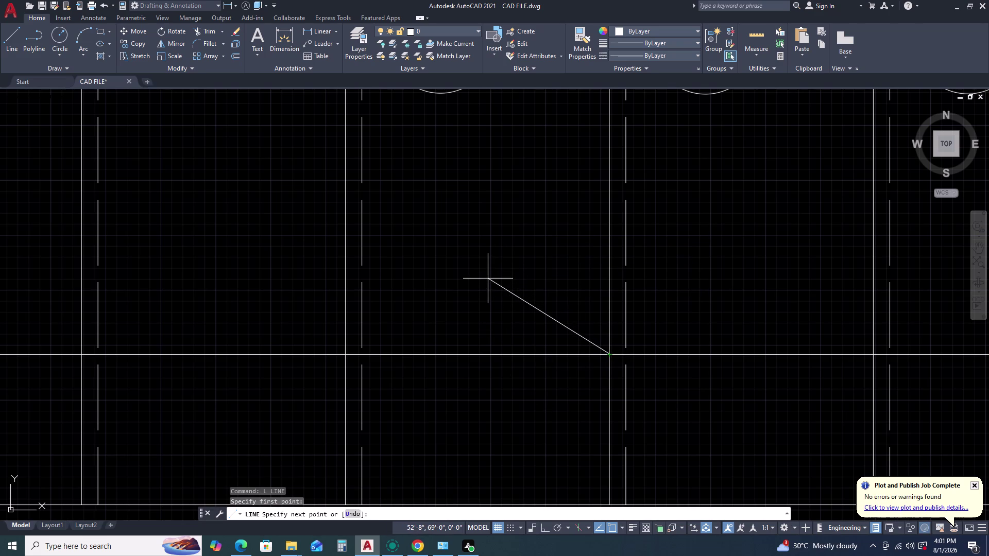
click(488, 278)
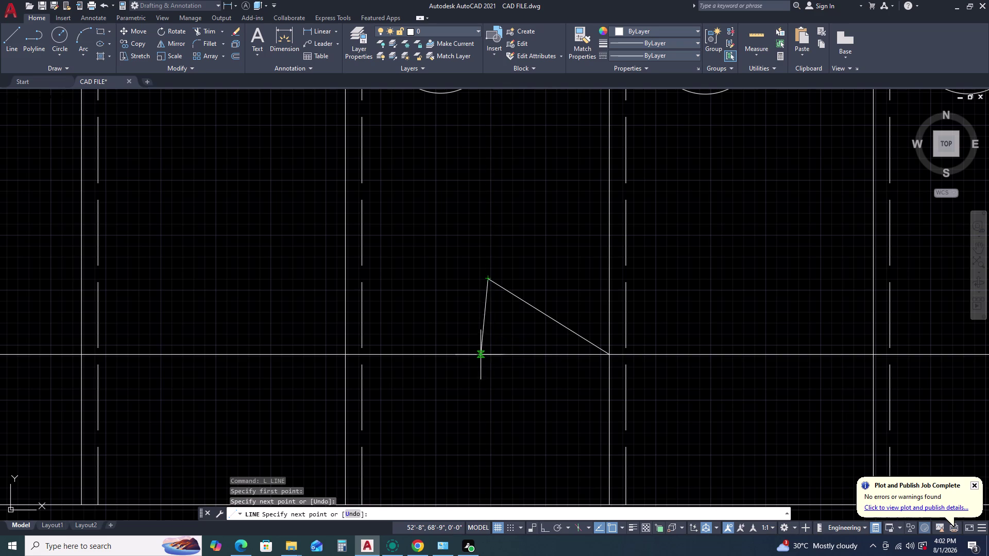
click(512, 337)
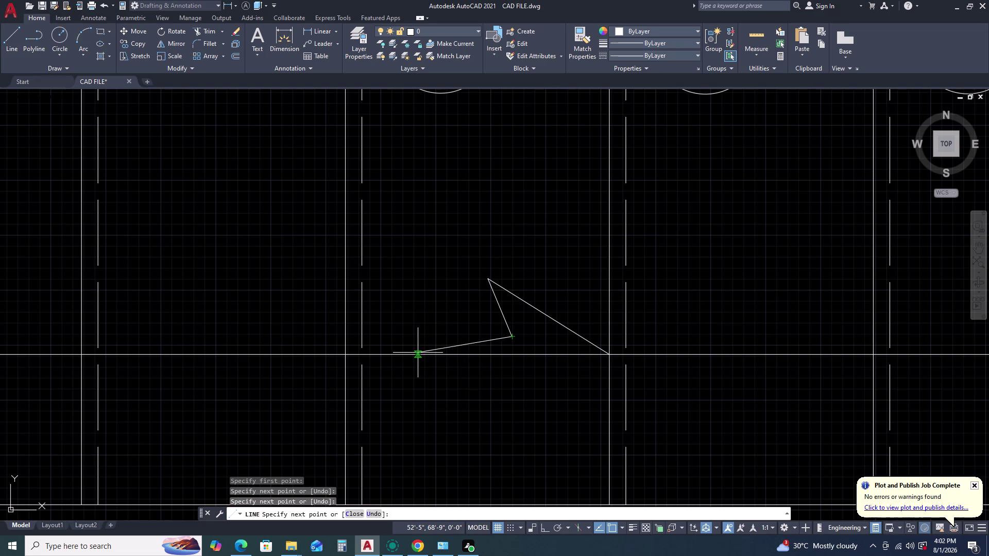
click(417, 353)
key(Escape)
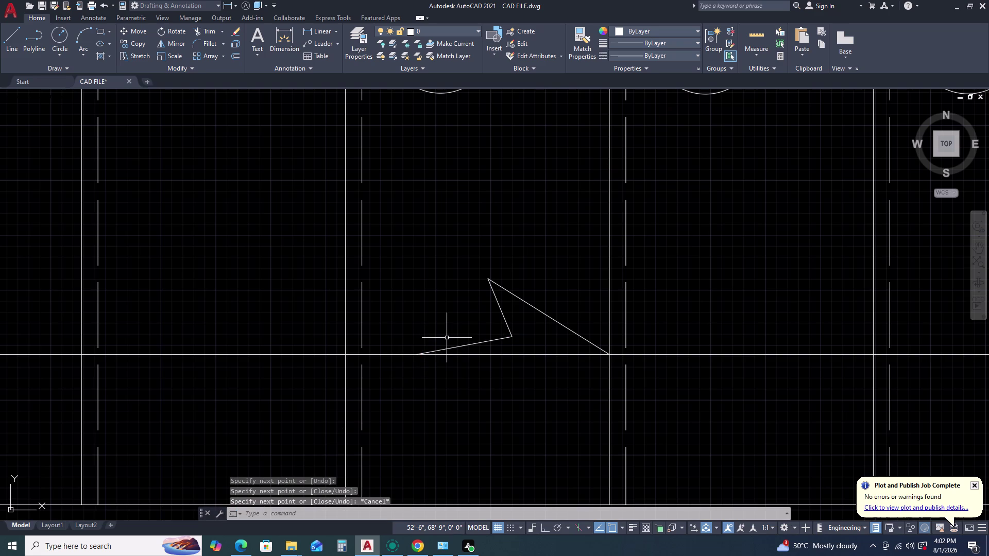
click(397, 246)
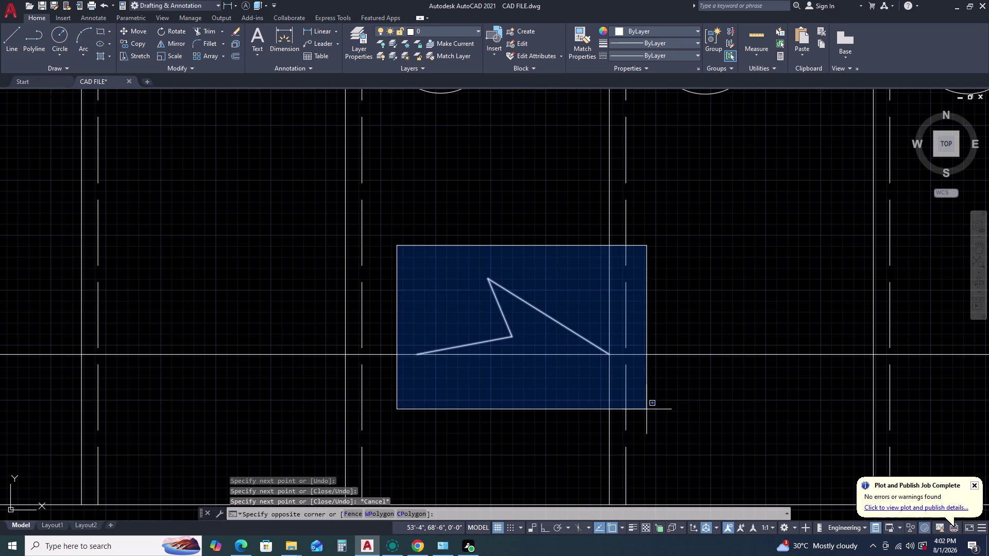
Mirror the half arrow about the centre line, keeping the original half.
click(633, 407)
text(MI)
key(space)
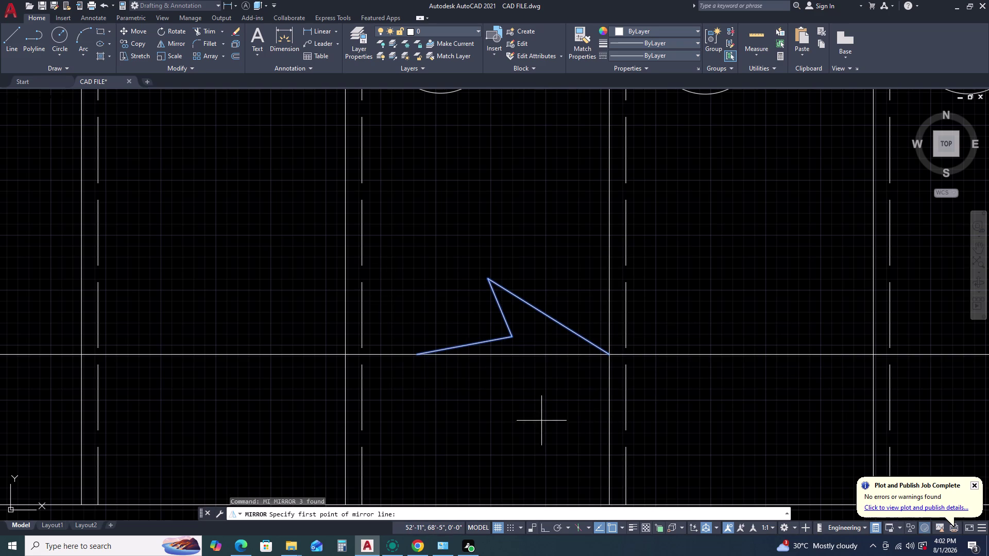
click(417, 352)
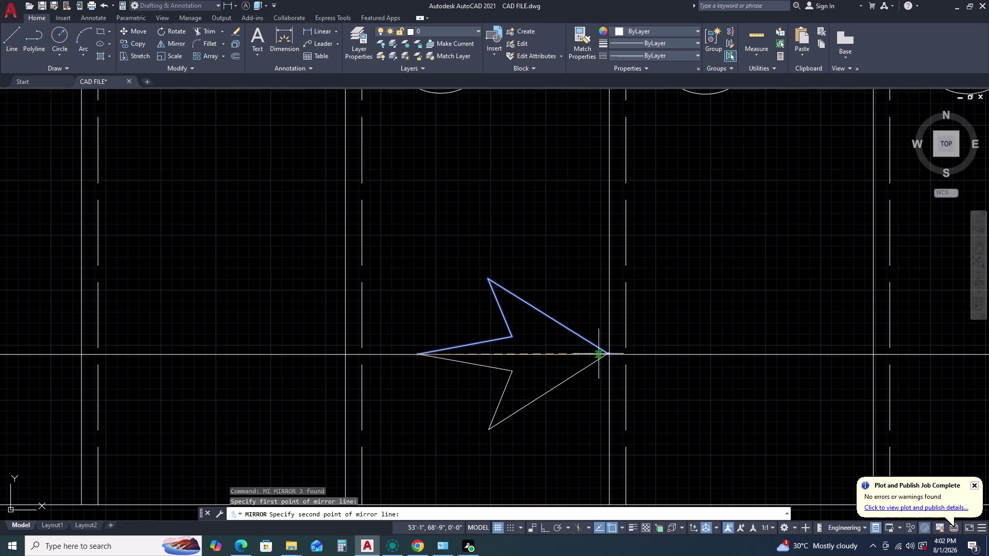
click(611, 353)
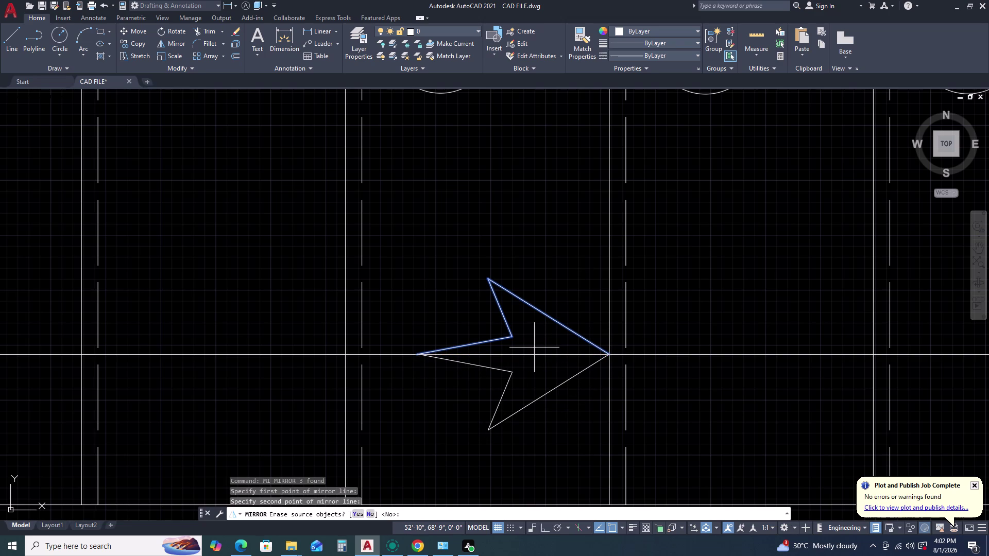
key(Return)
Fill both arrow halves with a SOLID hatch and select the filled arrow.
text(H)
key(space)
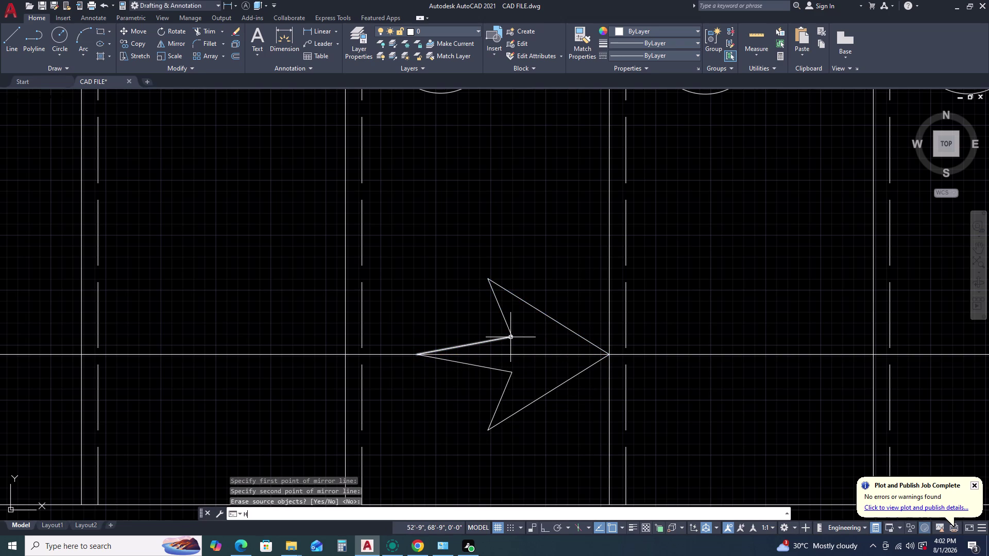
click(296, 34)
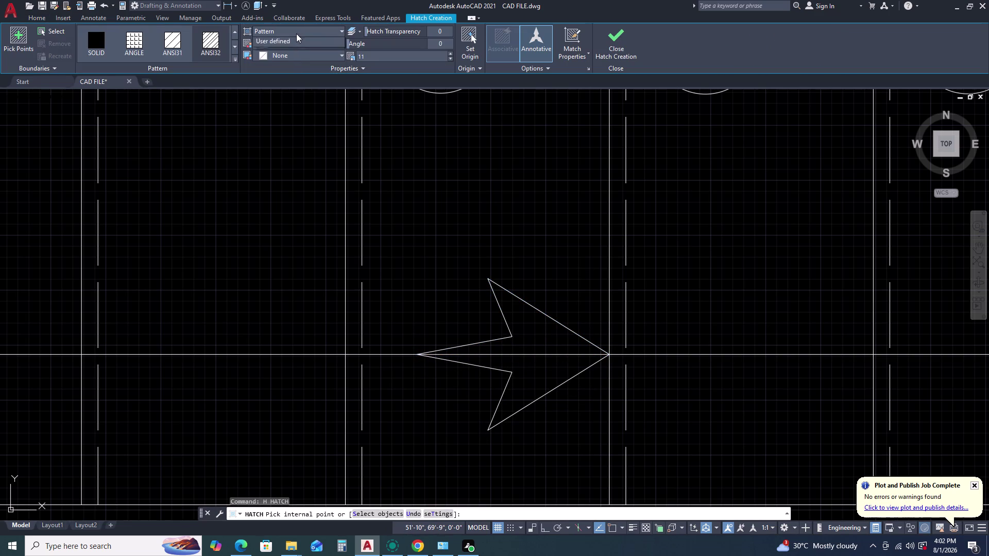
click(295, 45)
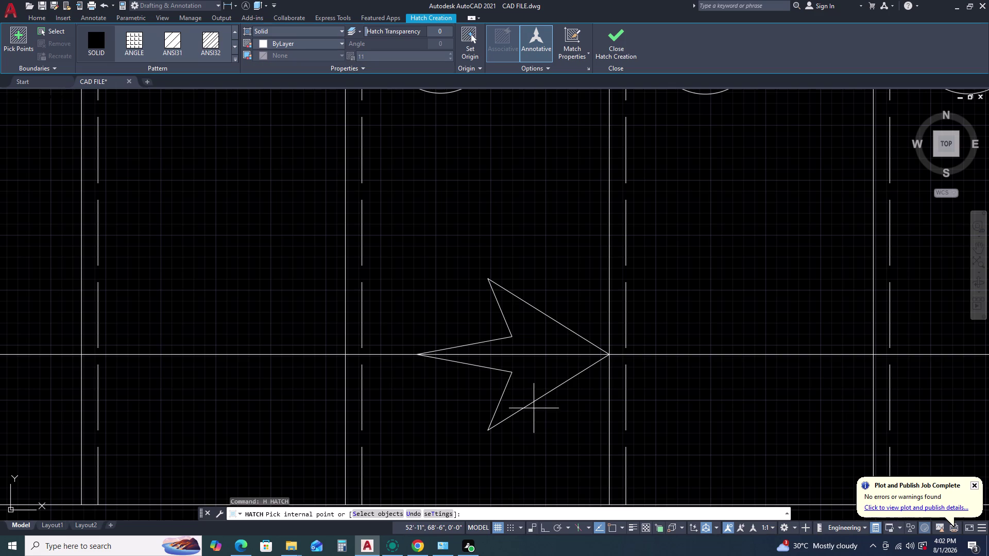
click(540, 350)
click(540, 369)
scroll(down, 3)
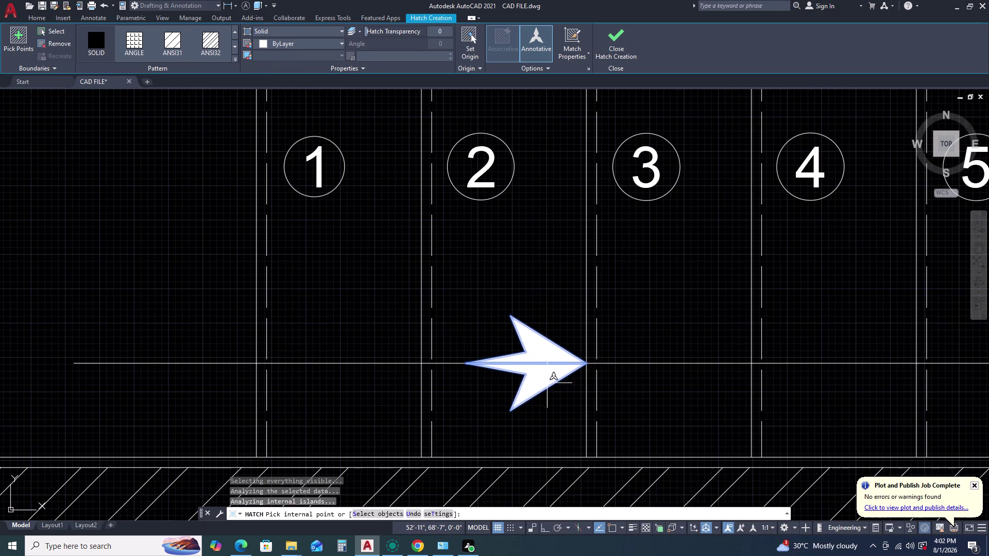
key(Escape)
drag(426, 277, 430, 284)
key(Escape)
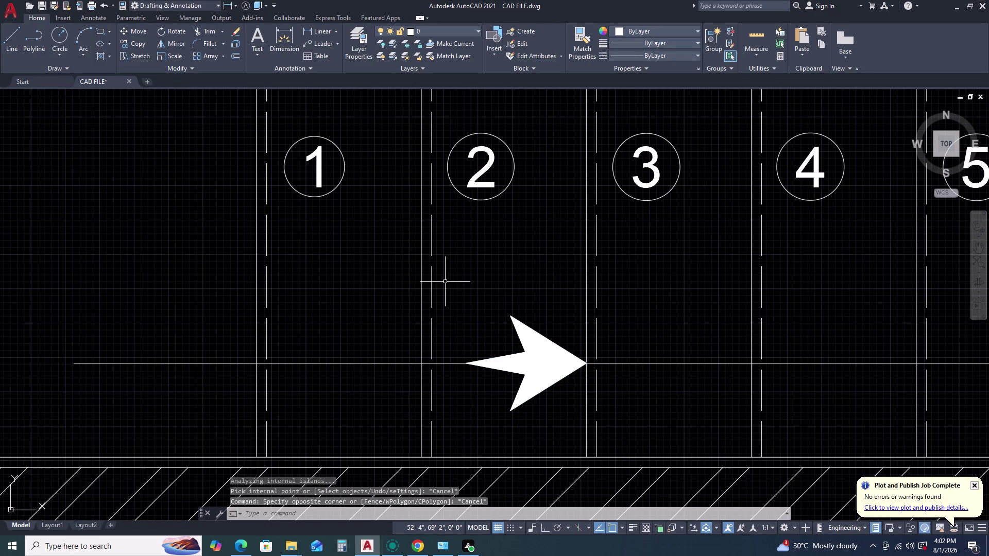
drag(446, 282, 448, 290)
Start copying the selected solid arrow, using its tip as the base point.
click(624, 435)
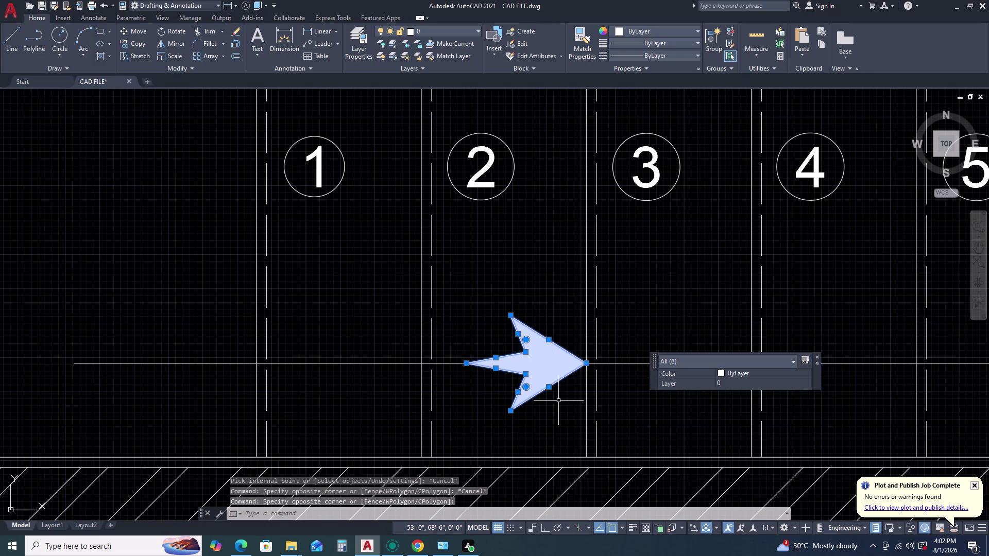
key(c)
key(o)
key(space)
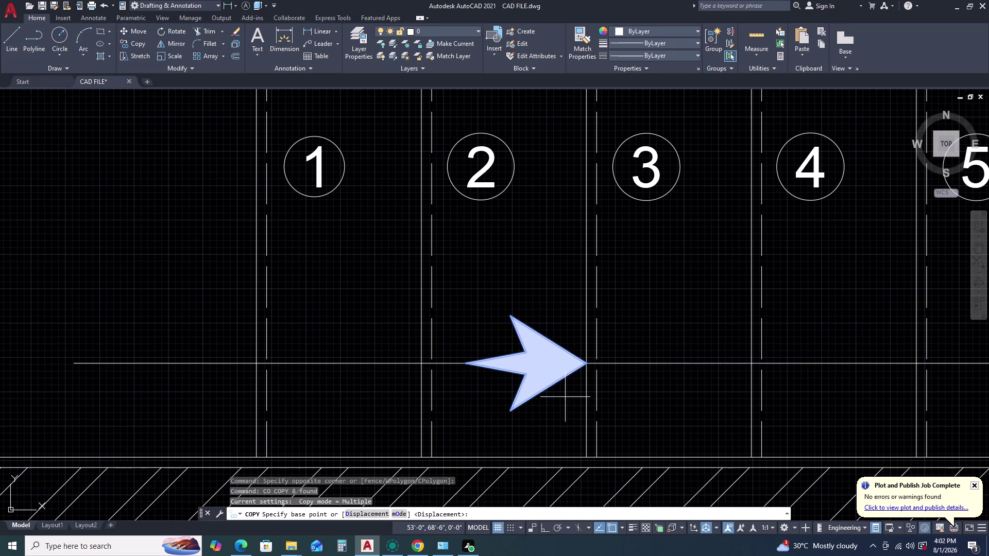
click(587, 363)
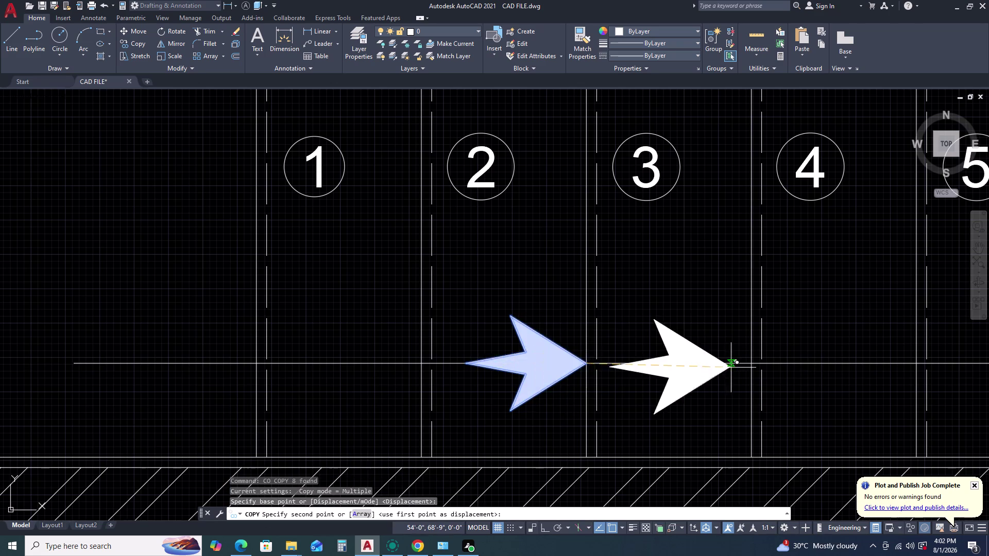
Place an arrow copy on the curved landing, with Ortho off for free angles.
scroll(down, 3)
key(F8)
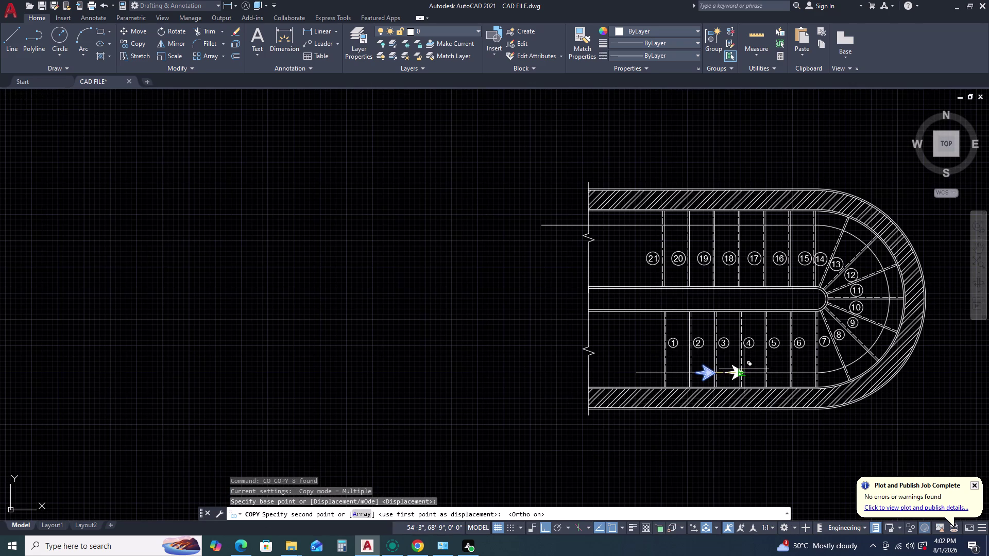
scroll(up, 3)
middle_drag(752, 404, 697, 417)
middle_drag(675, 420, 658, 423)
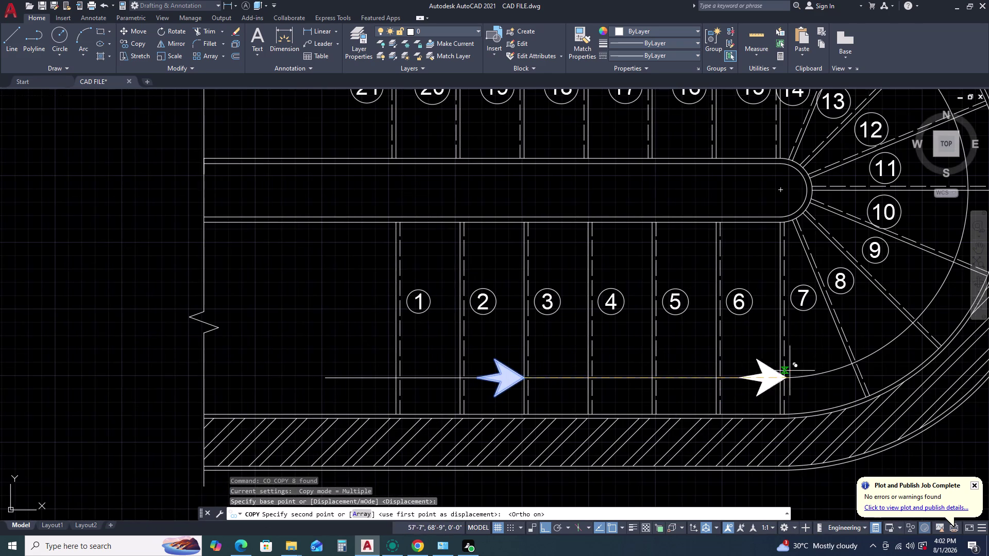
middle_drag(920, 288, 820, 341)
middle_drag(807, 346, 784, 353)
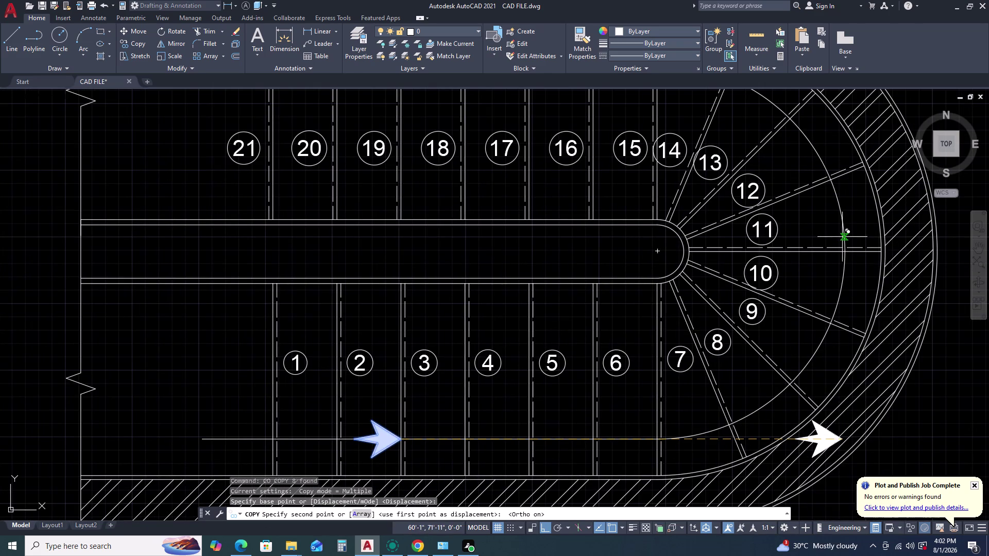
key(F8)
scroll(up, 3)
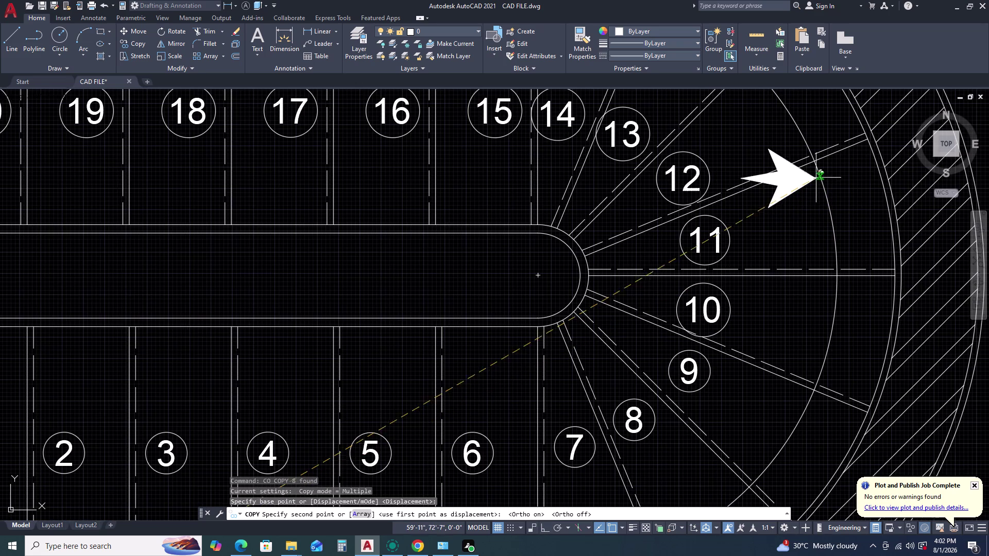
double_click(816, 163)
Place arrow copies beside step 19 and left of the break, then select the stray copy.
scroll(down, 3)
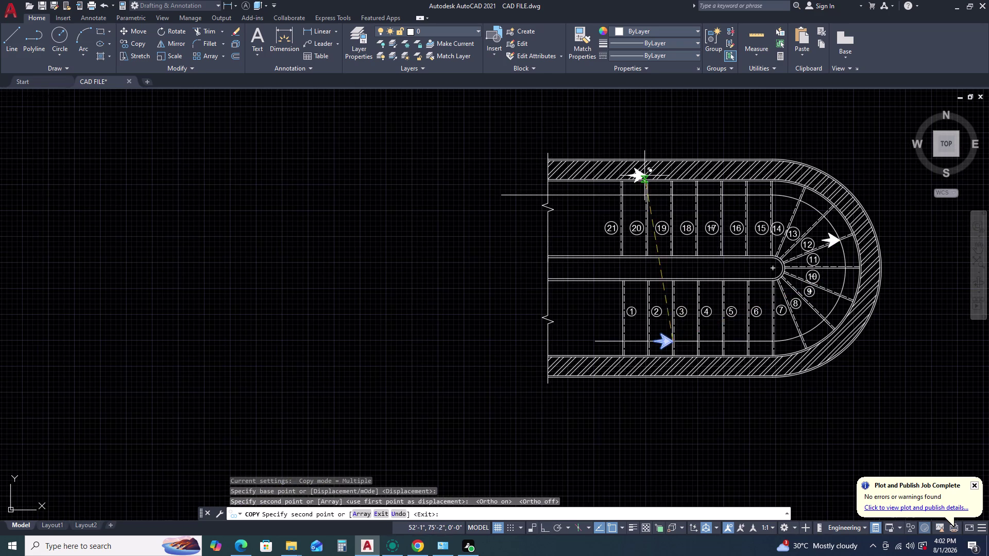
scroll(up, 3)
scroll(up, 3)
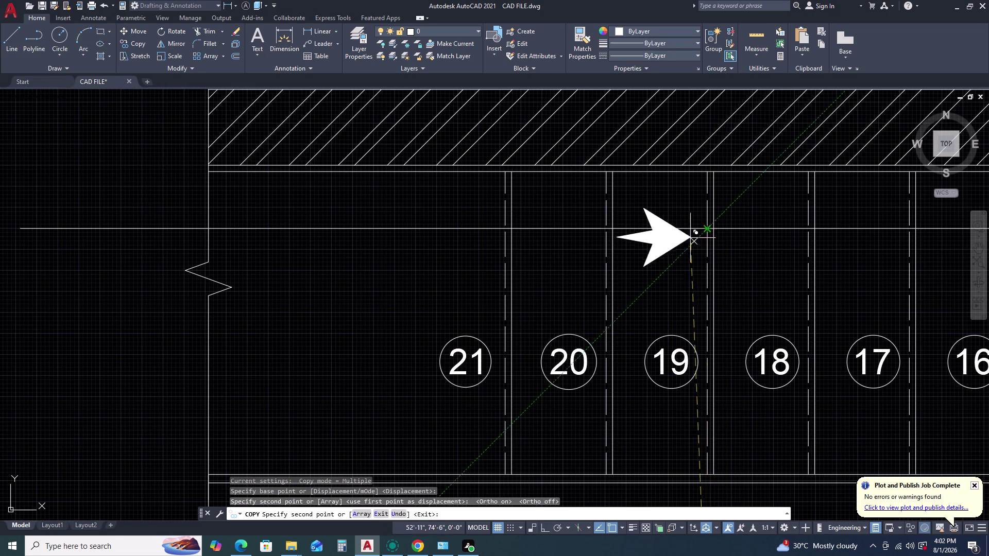
click(695, 272)
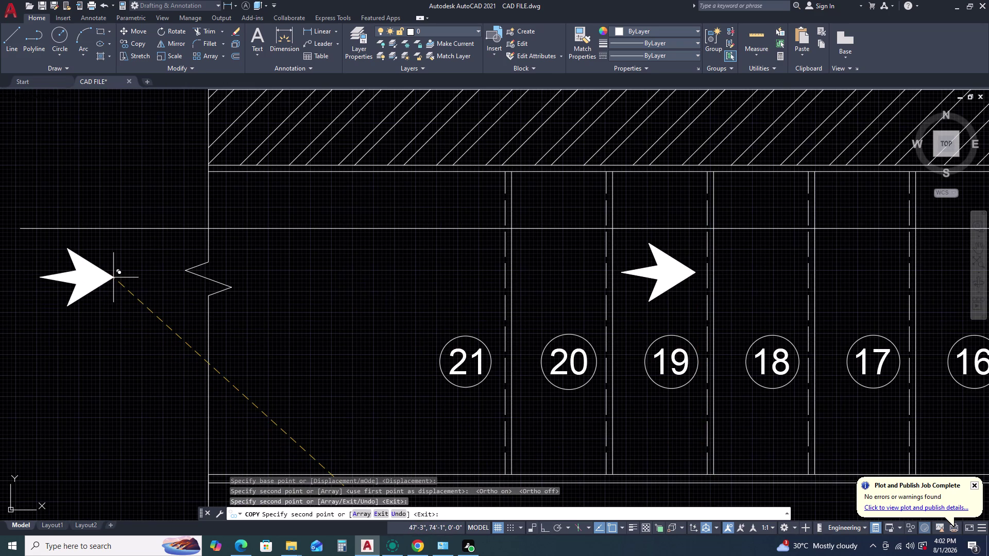
click(114, 278)
key(Escape)
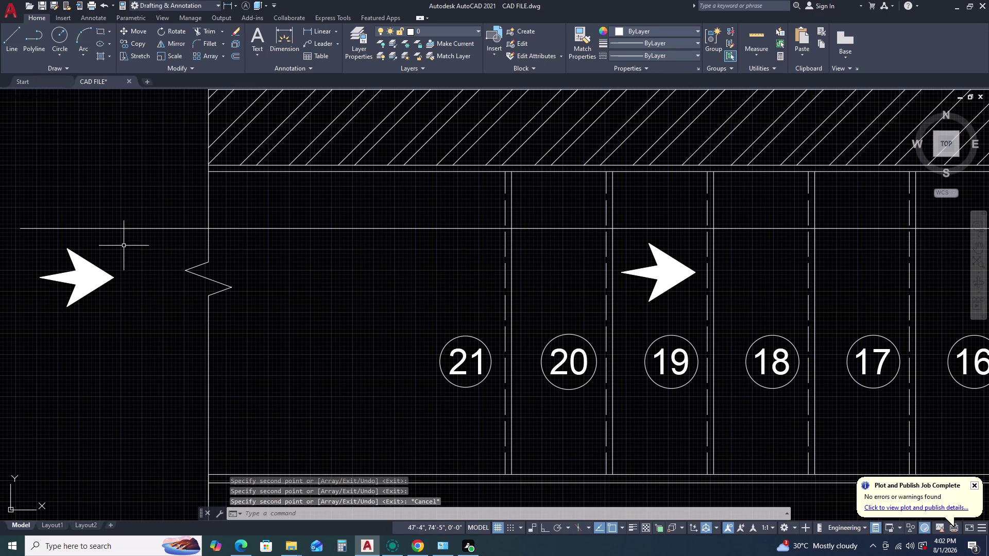
click(123, 246)
click(73, 309)
Delete the stray copy and rotate the step-19 arrow about its tip to point left.
key(Delete)
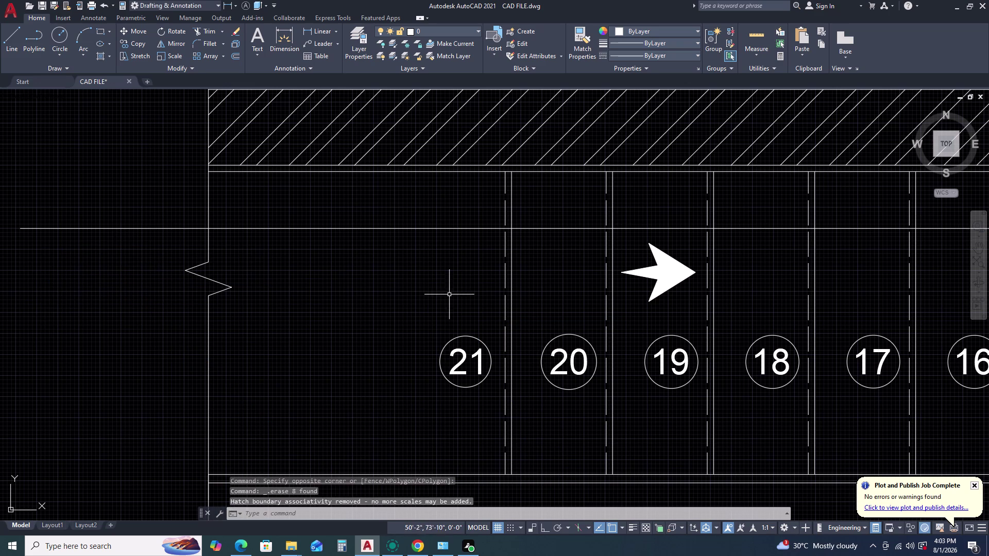
click(620, 239)
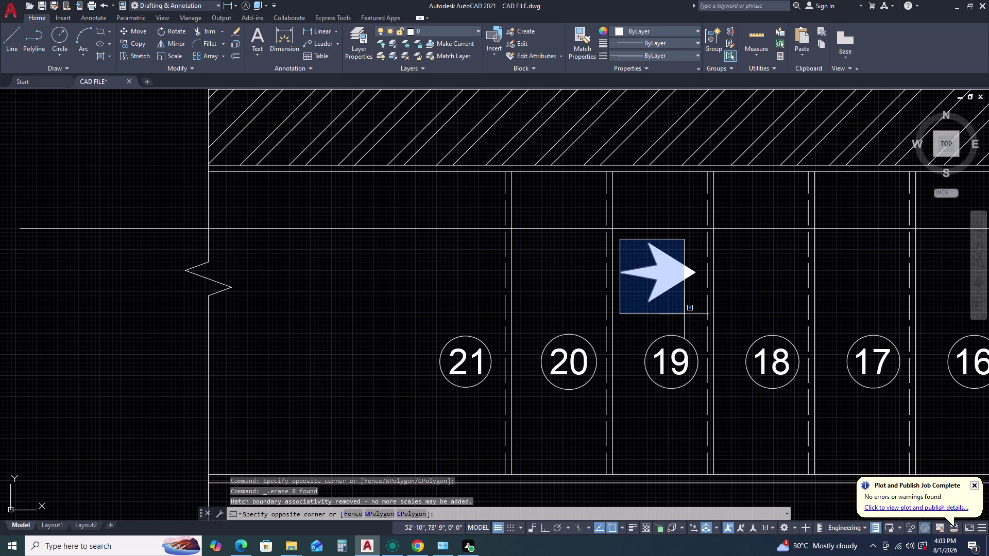
click(697, 318)
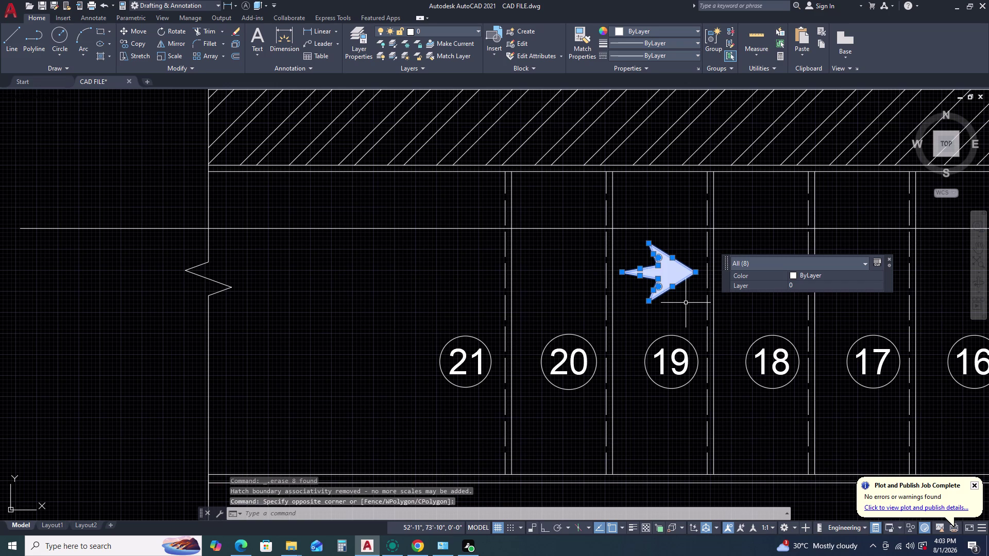
text(RO)
key(space)
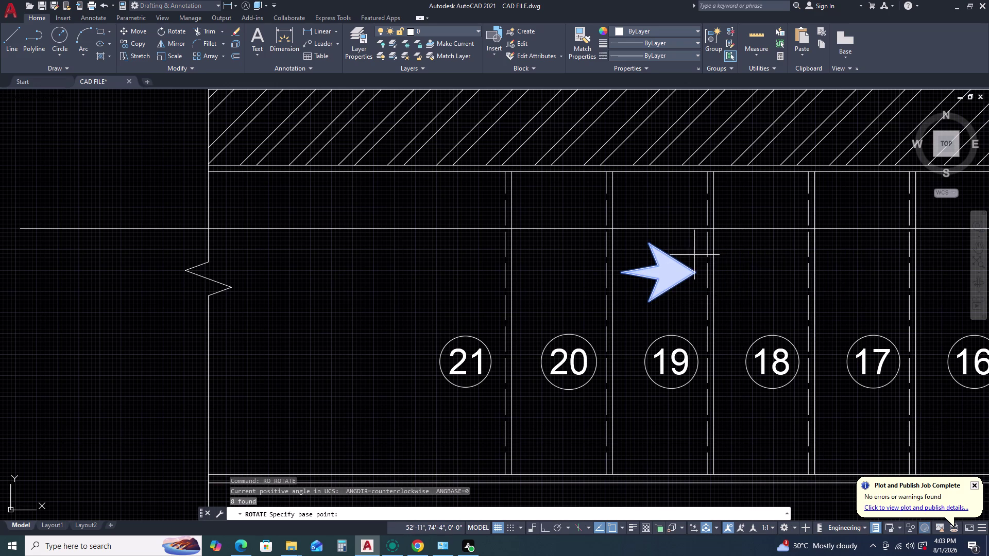
click(696, 273)
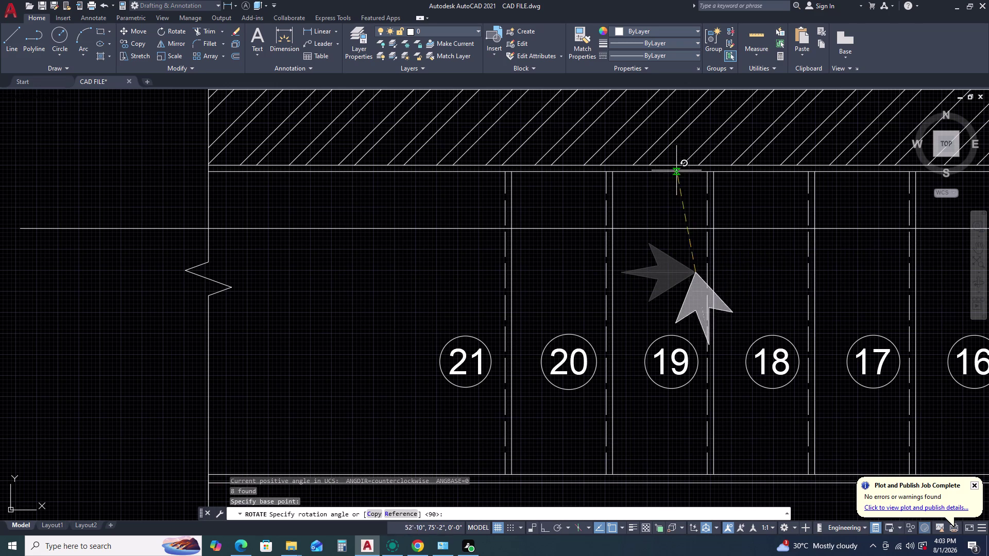
key(F8)
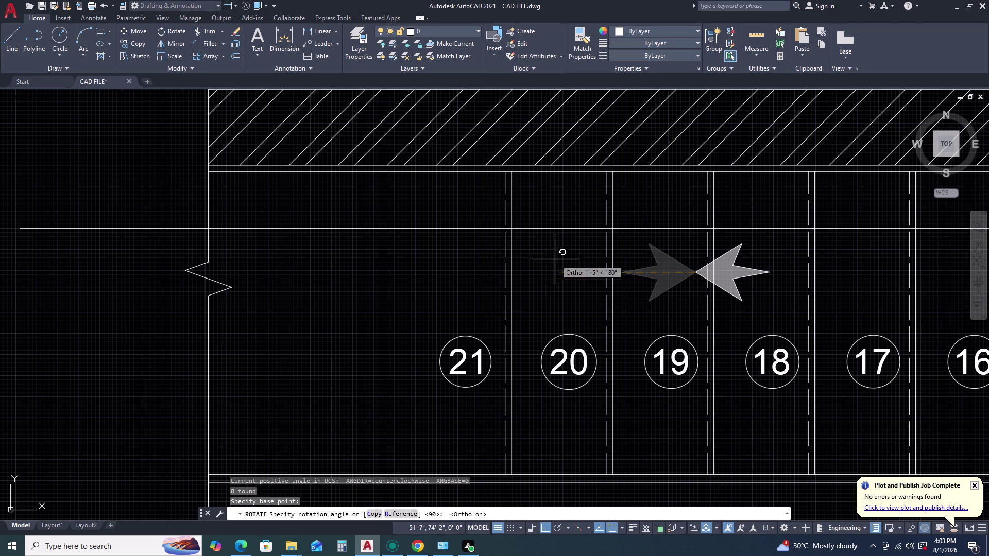
double_click(537, 268)
Move the left-pointing arrow by its tip onto the walking line between steps 20 and 19.
click(689, 233)
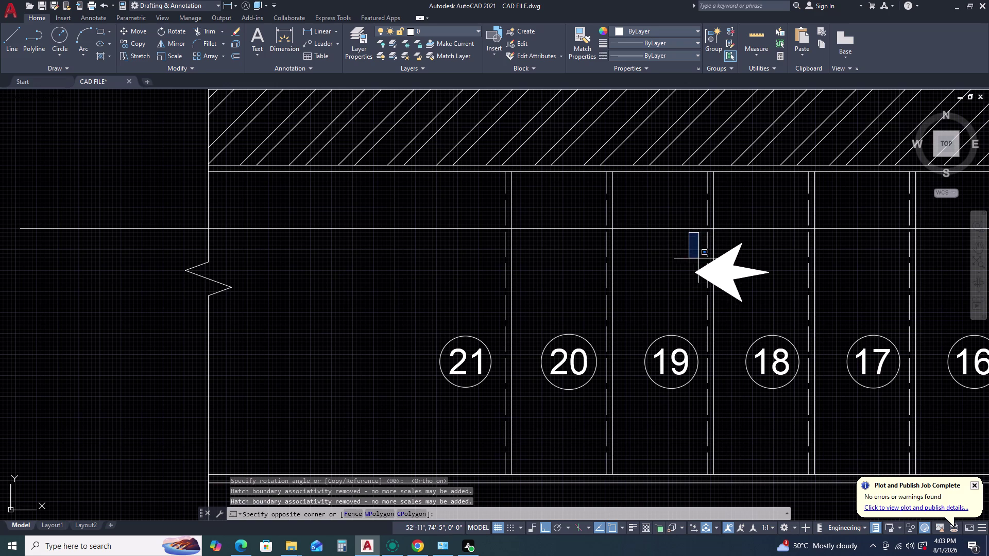
click(772, 321)
text(M)
key(space)
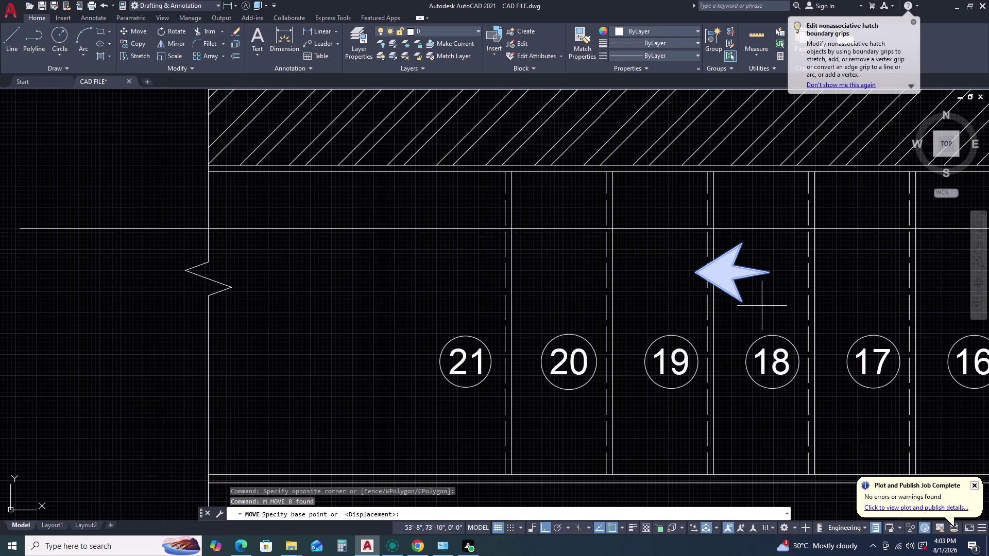
click(697, 275)
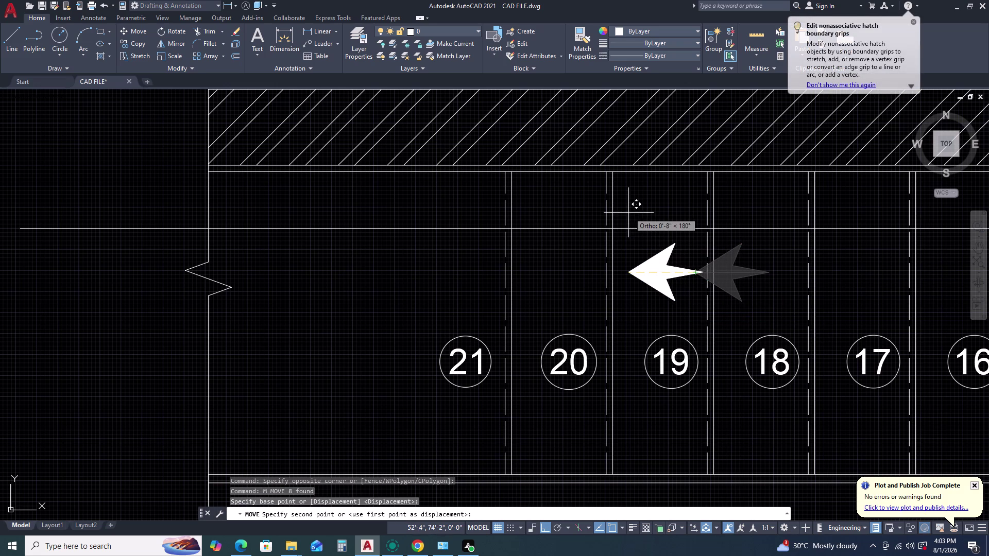
key(F8)
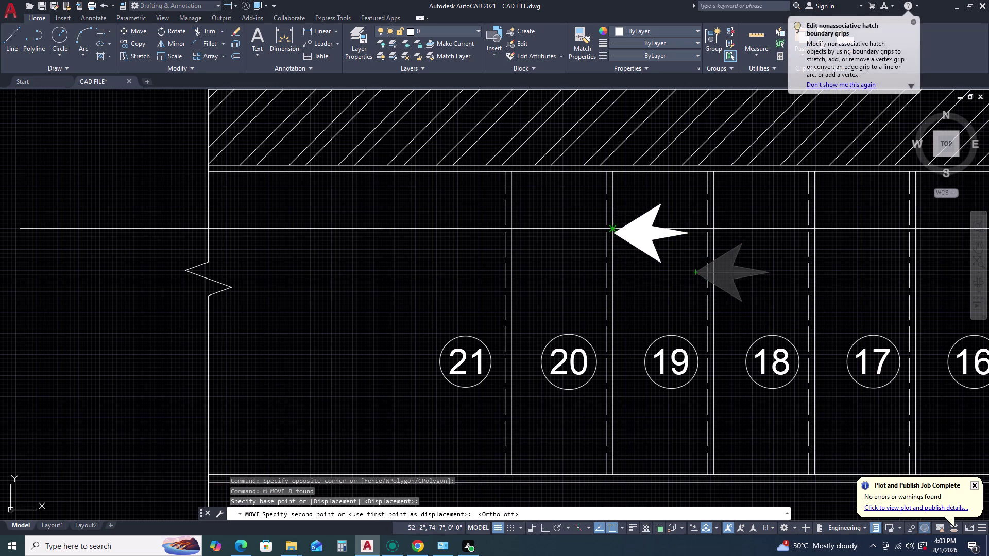
scroll(up, 3)
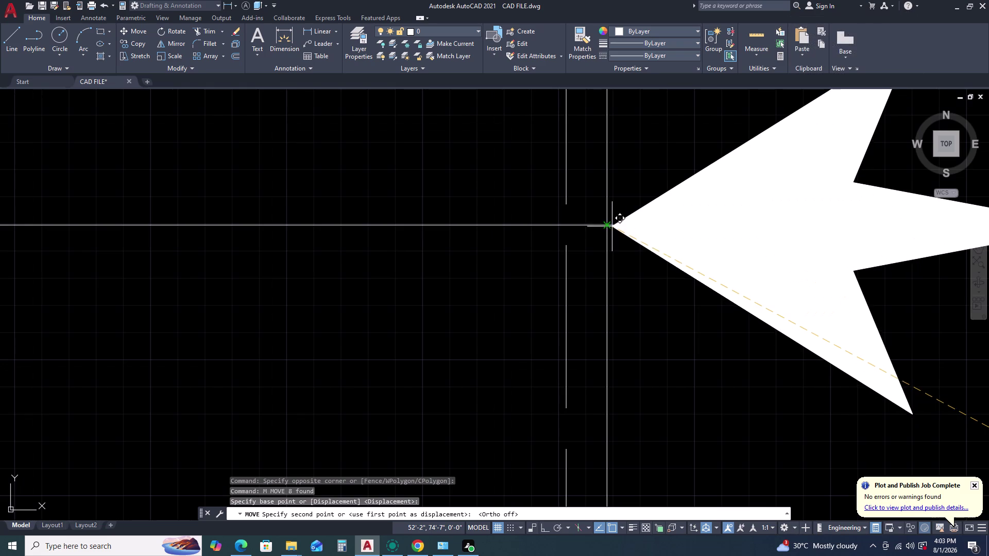
double_click(608, 225)
scroll(down, 3)
scroll(down, 3)
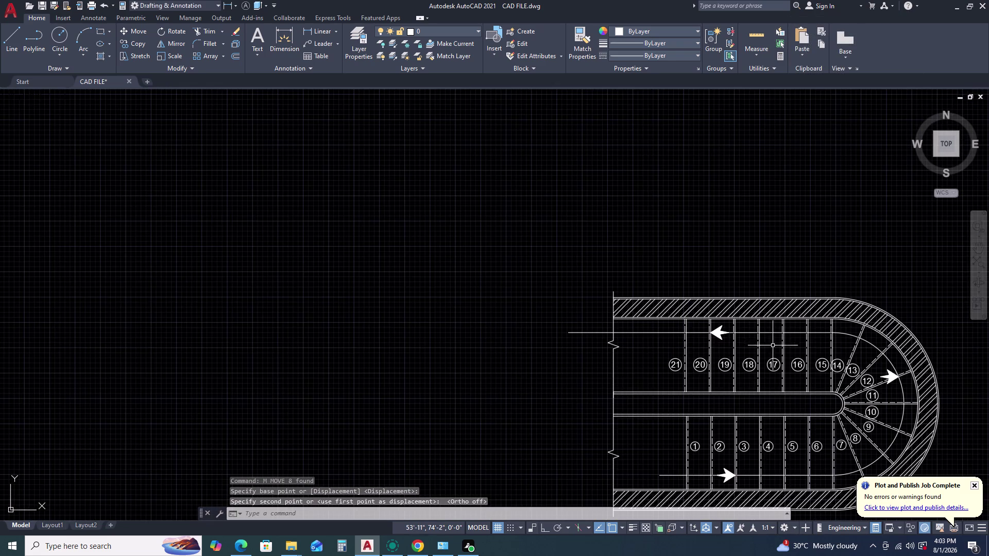
middle_drag(776, 355, 615, 324)
scroll(up, 3)
Rotate the landing arrow near step 12 about its tip to point upward along the turn.
click(689, 296)
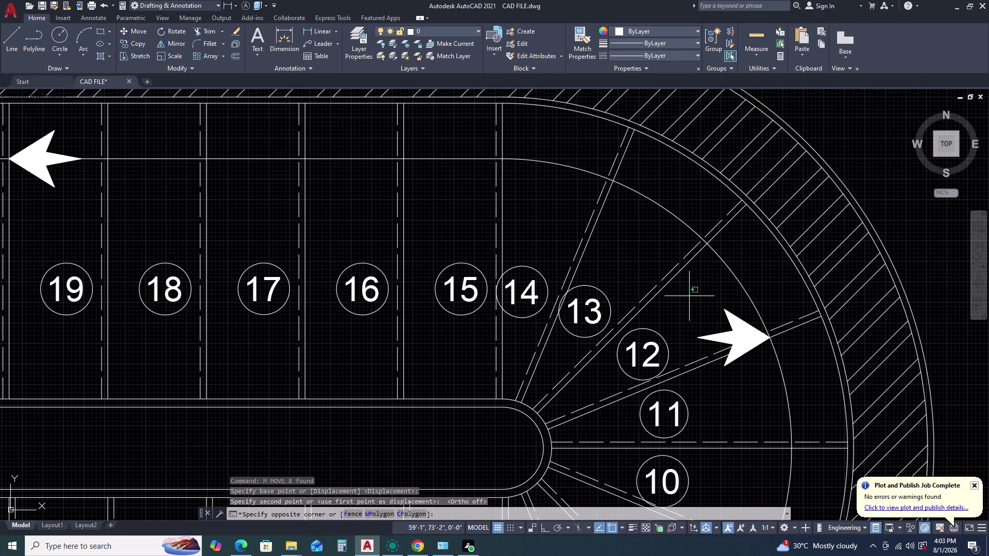
click(783, 389)
key(r)
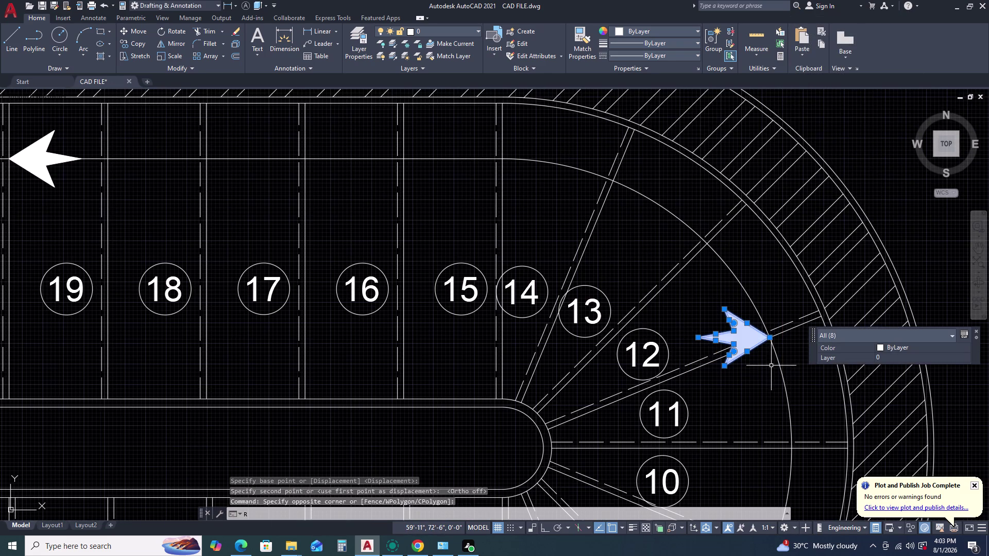
text(O)
key(space)
click(767, 336)
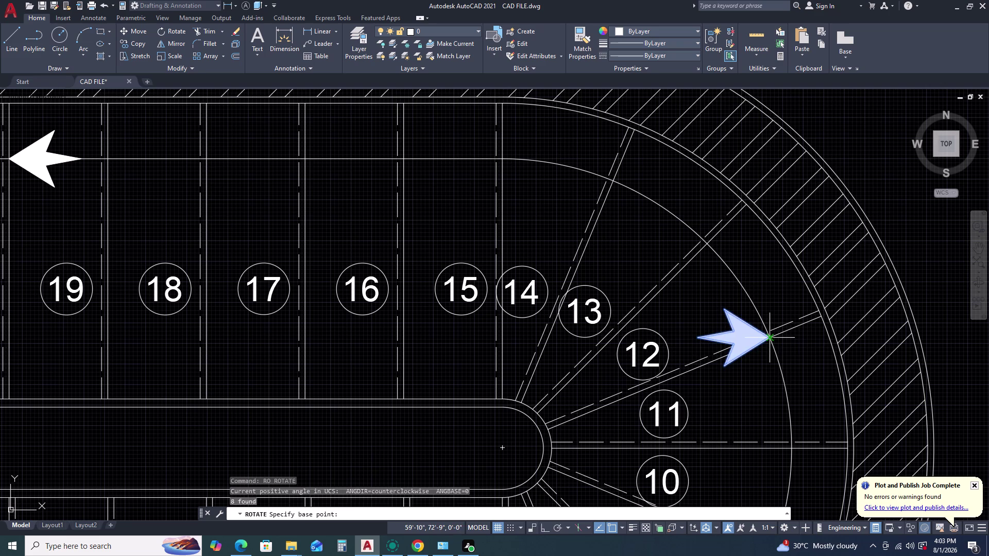
click(756, 285)
scroll(down, 3)
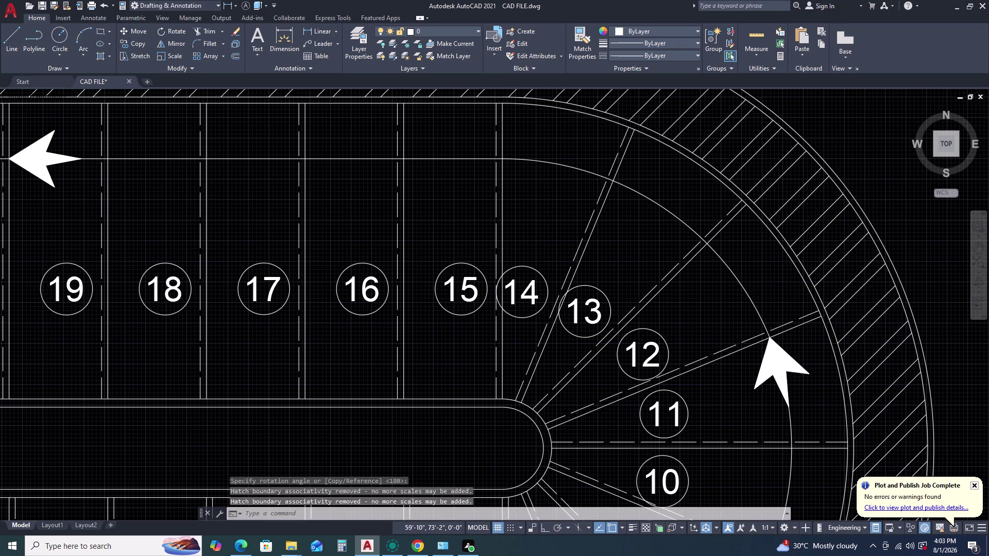
scroll(down, 3)
scroll(up, 3)
Select the upper flight arrow, cancelling a mistaken entry and reselecting it.
double_click(609, 248)
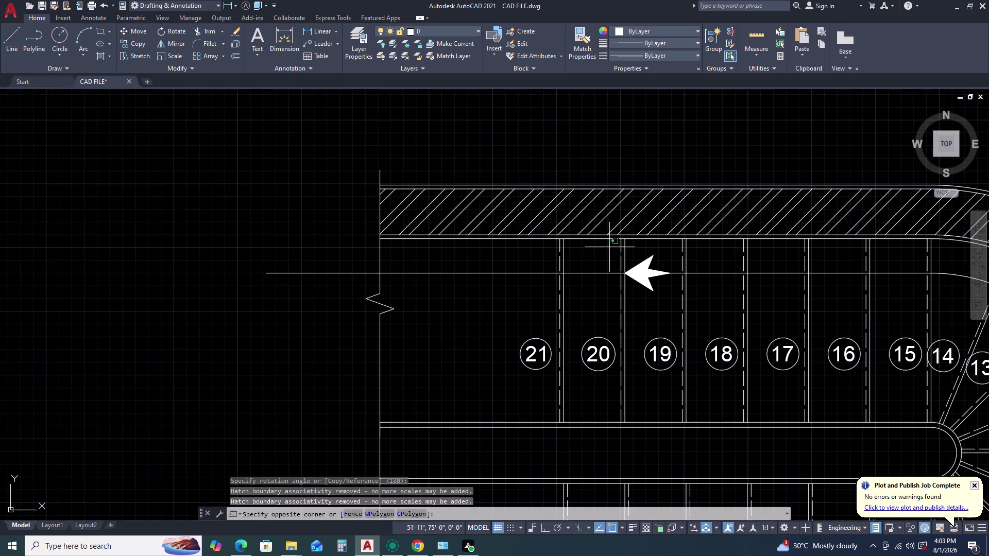
click(688, 307)
key(r)
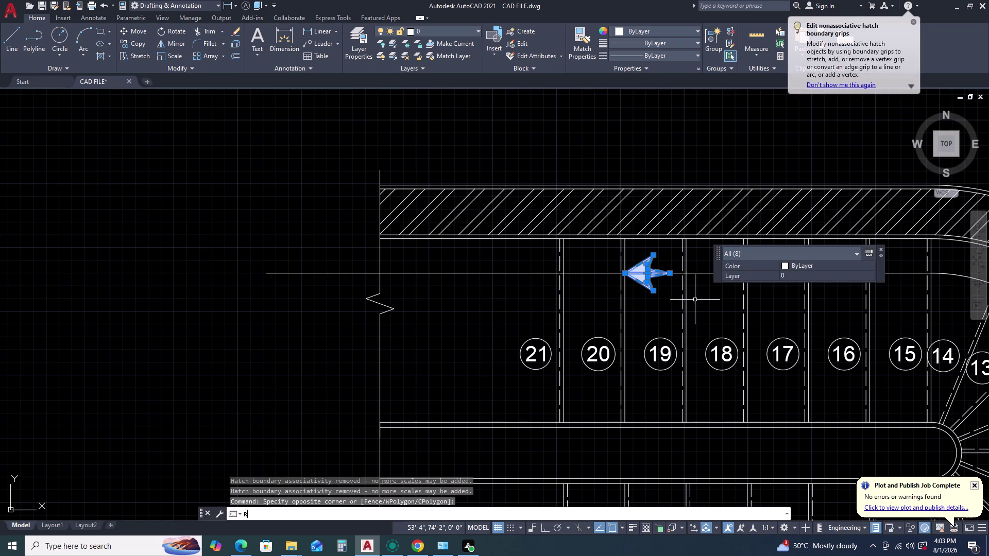
key(Escape)
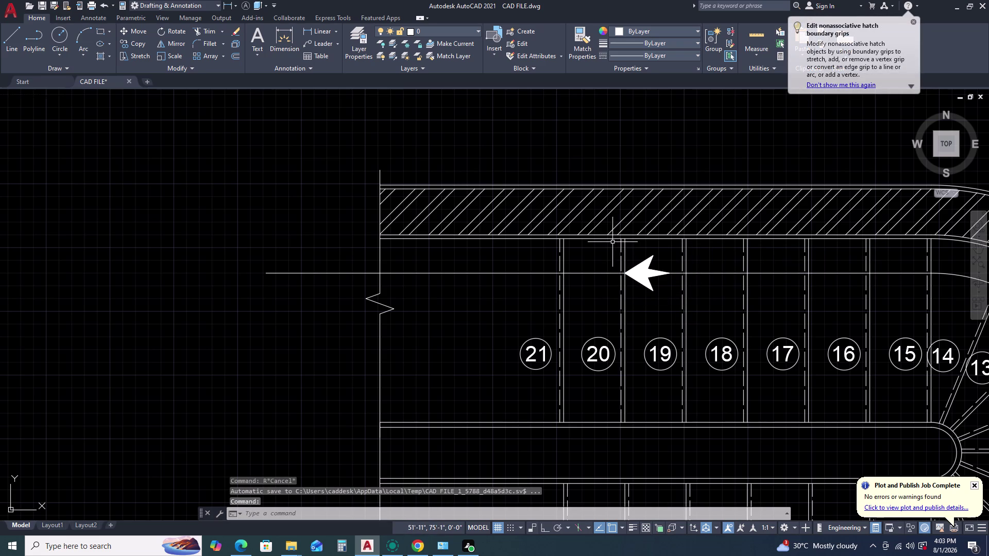
click(612, 242)
click(684, 311)
Copy the arrow from its tip straight left, past the break line, with Ortho on.
key(c)
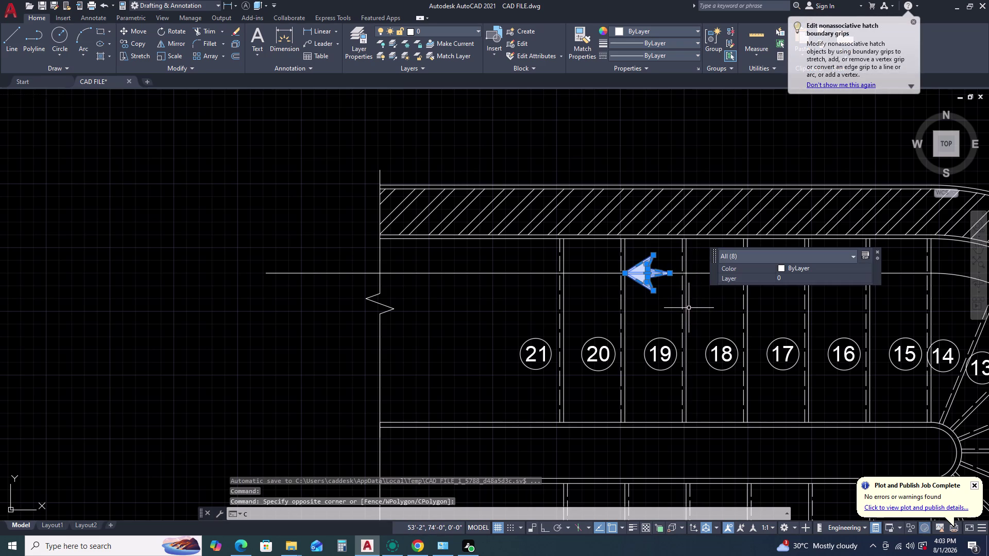
key(o)
key(space)
double_click(672, 273)
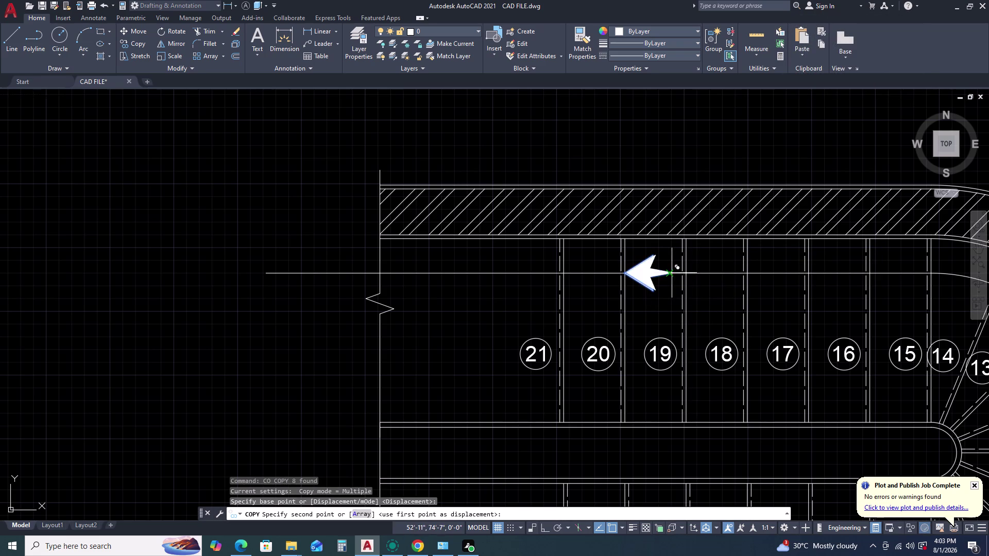
key(F8)
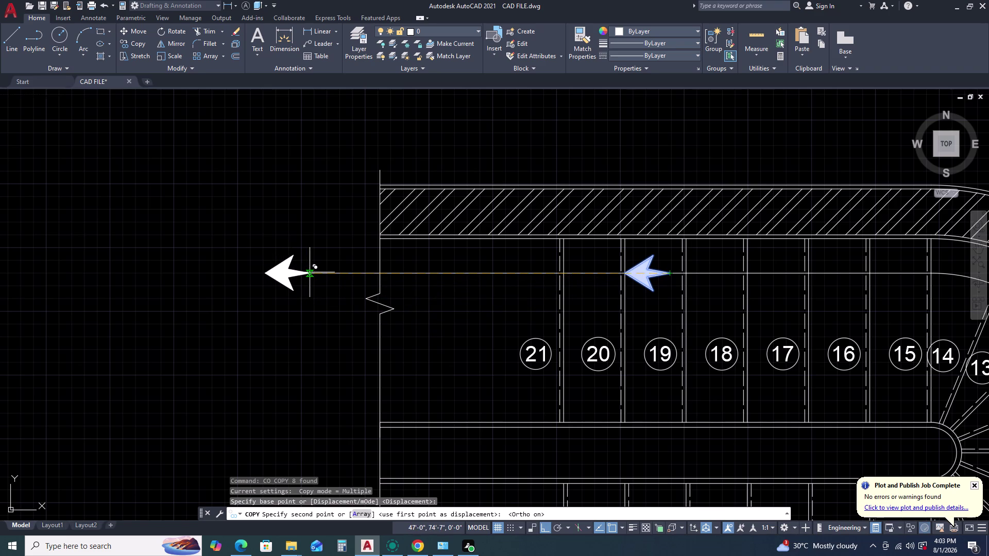
click(310, 273)
key(Escape)
key(Escape)
scroll(down, 3)
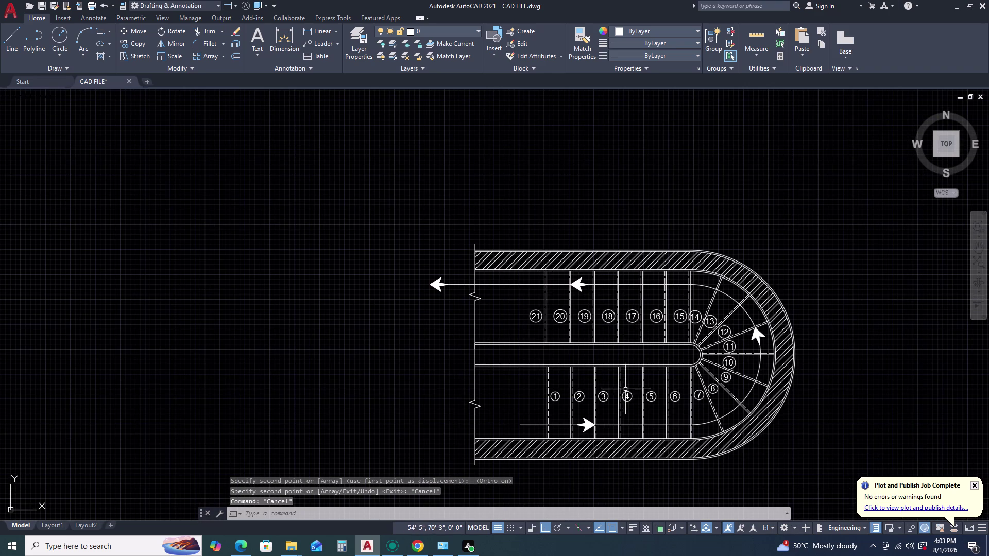
middle_click(601, 420)
middle_drag(601, 420, 601, 397)
middle_drag(601, 383, 600, 377)
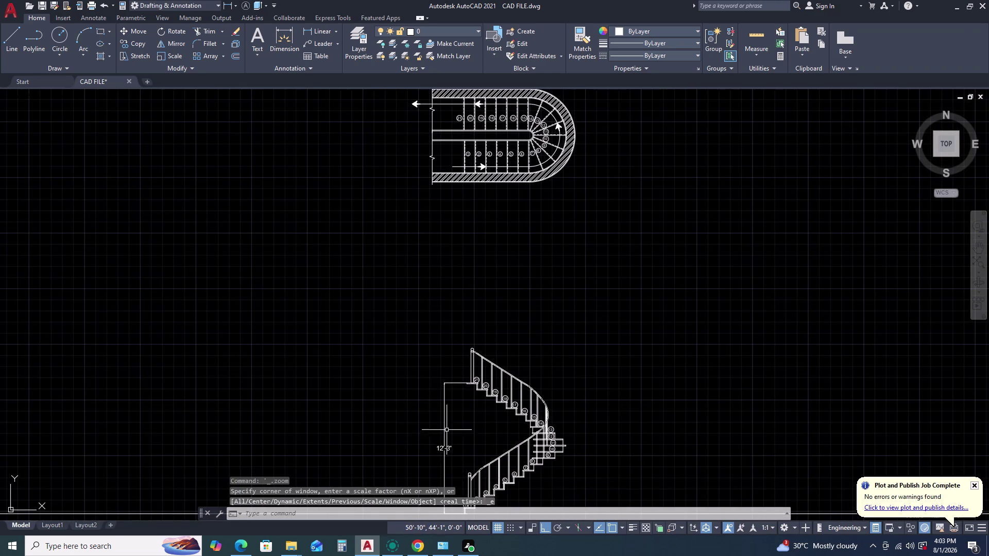
middle_drag(483, 293, 506, 300)
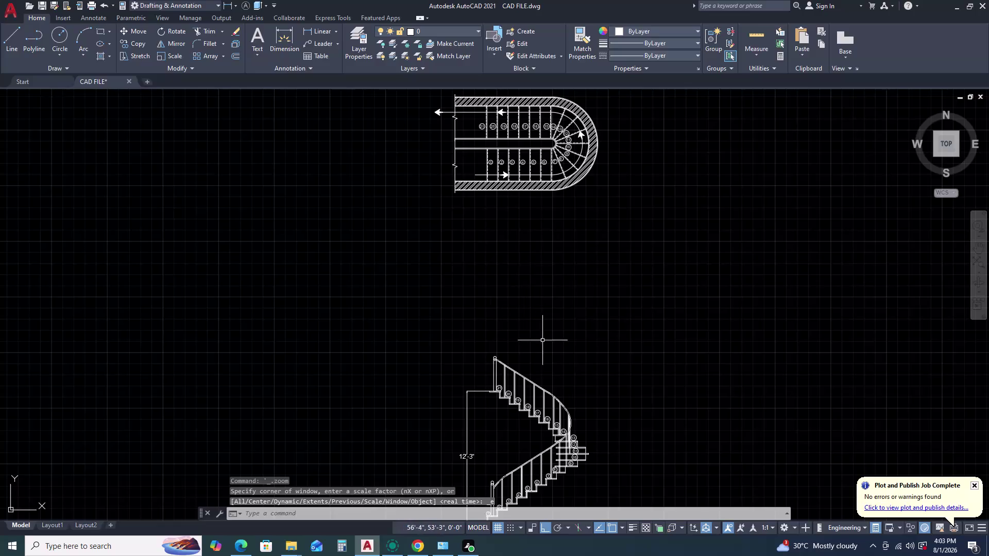
middle_click(612, 389)
middle_drag(612, 383, 617, 352)
scroll(down, 3)
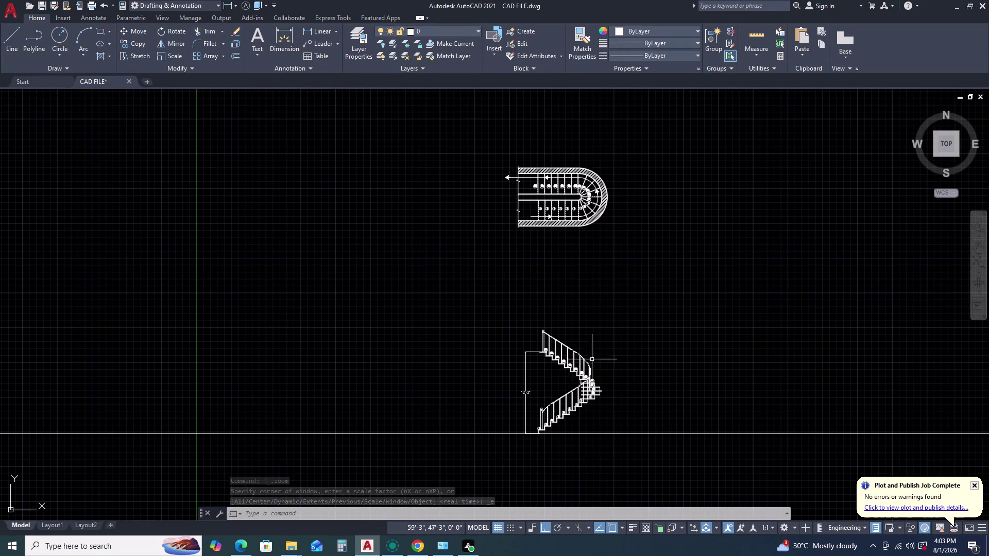
scroll(up, 3)
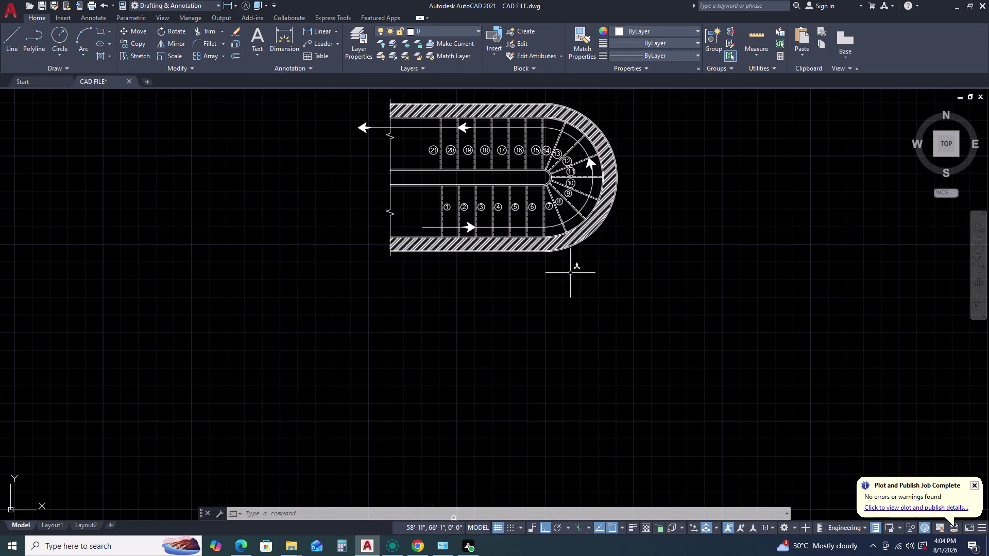
scroll(down, 3)
Draw vertical XL construction lines through the landing's inner edge and outer wall edge.
text(X)
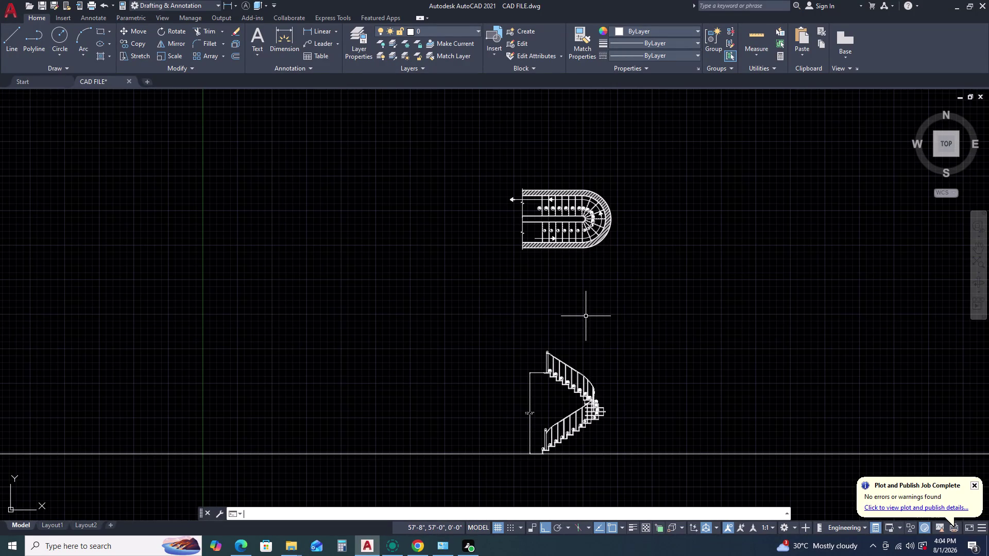
text(L)
key(space)
text(V)
key(space)
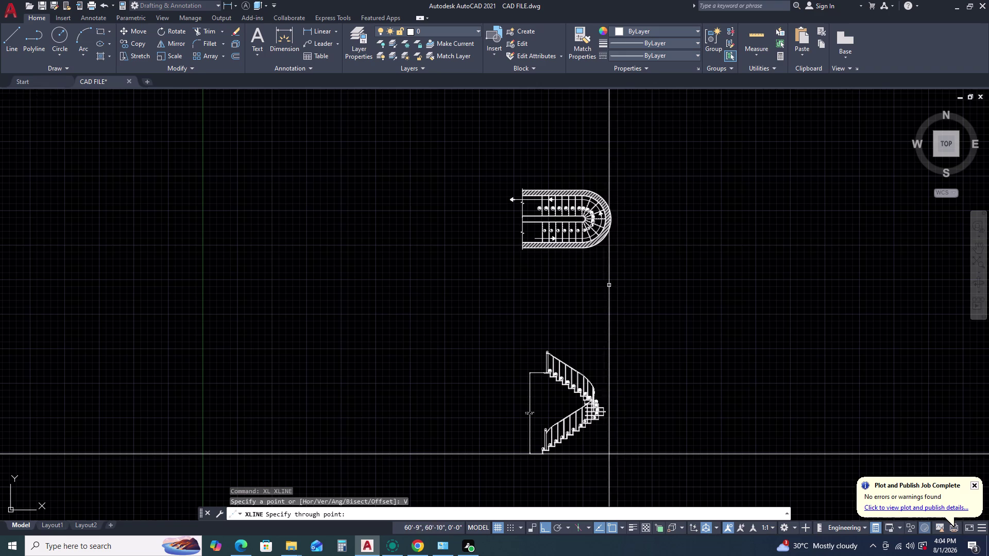
scroll(up, 3)
scroll(up, 3)
scroll(up, 3)
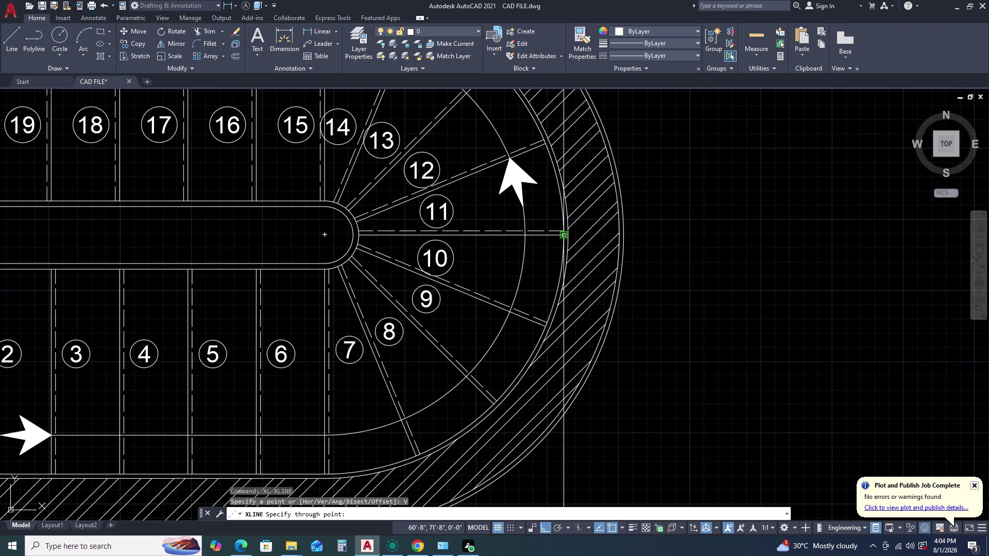
click(559, 236)
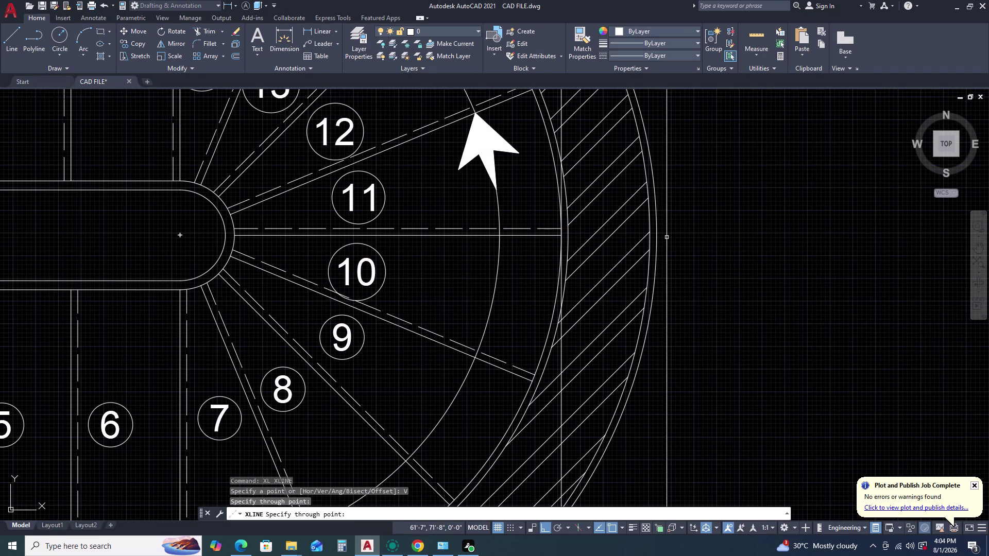
click(656, 234)
Check where the lines cross the elevation beside steps 10 and 11, then end the command.
scroll(down, 3)
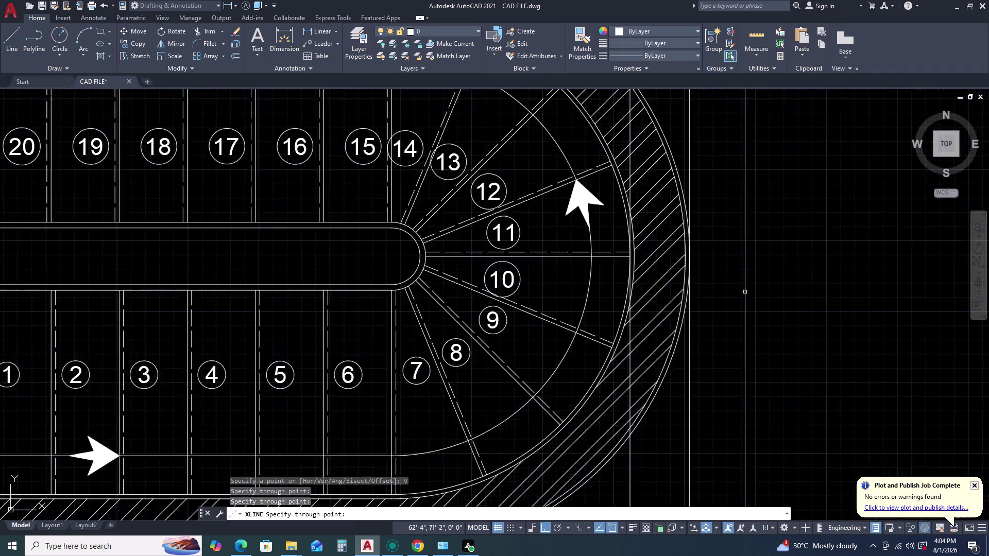
scroll(down, 3)
middle_drag(734, 318, 719, 226)
scroll(down, 3)
scroll(up, 3)
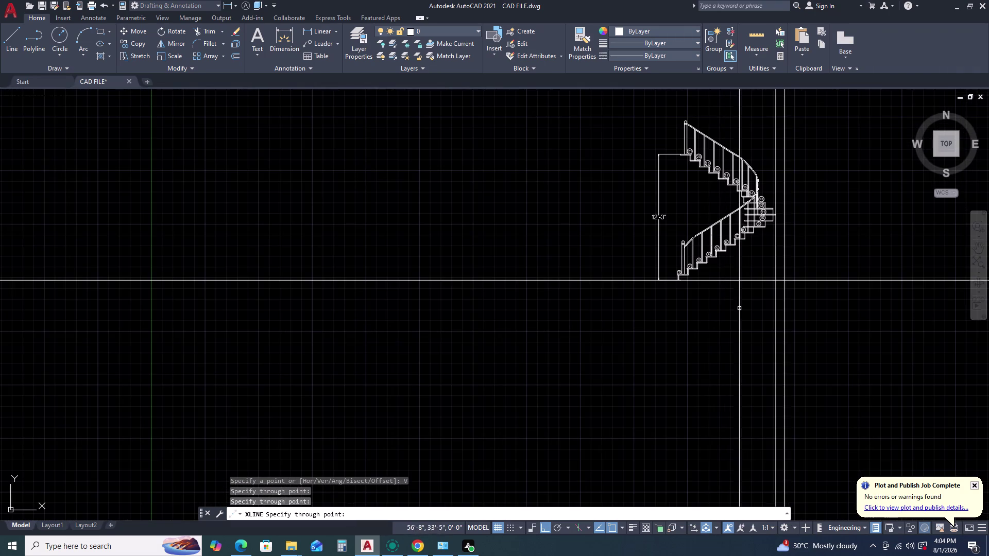
middle_drag(795, 226, 743, 285)
scroll(up, 3)
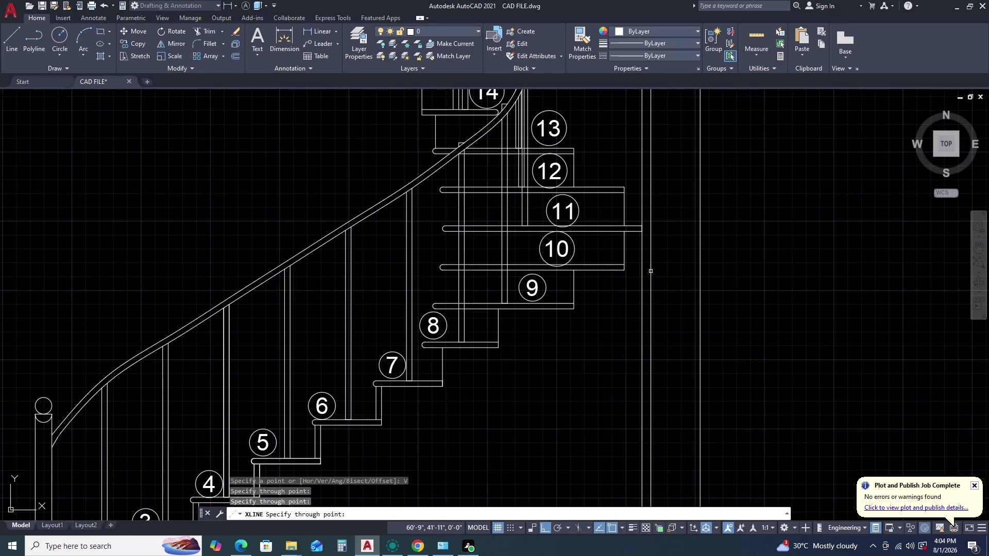
scroll(up, 3)
scroll(down, 3)
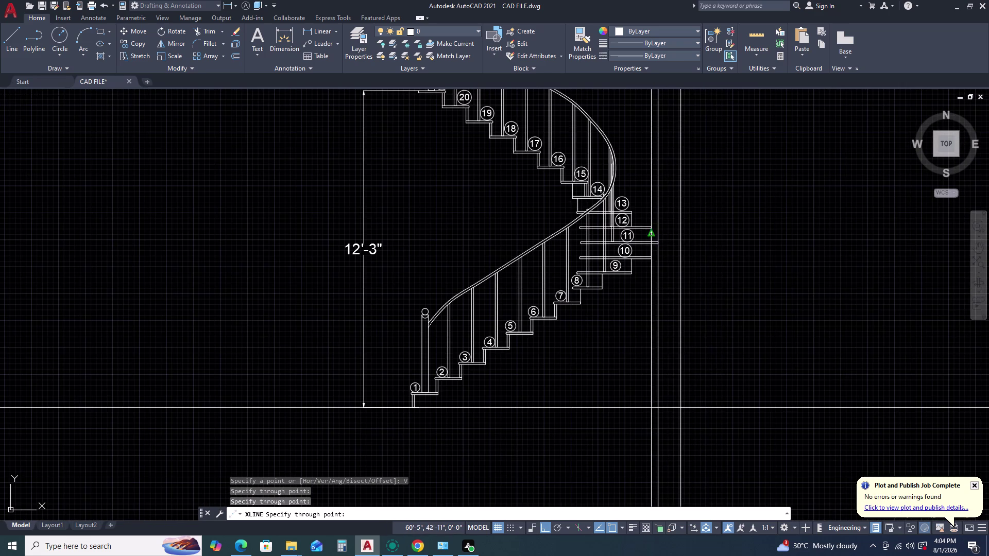
scroll(up, 3)
key(Escape)
scroll(up, 3)
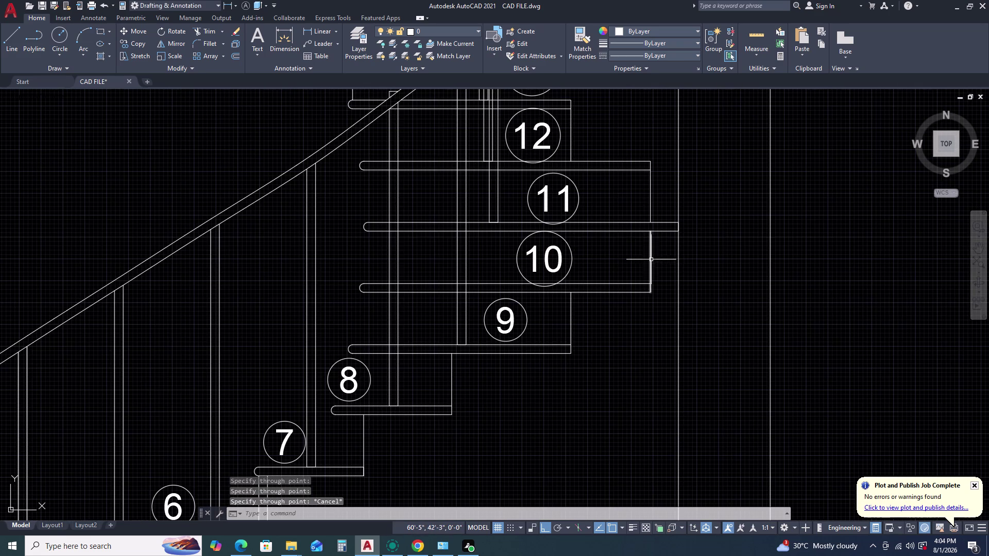
Erase the short line beside step 10 in the elevation.
click(655, 258)
key(Escape)
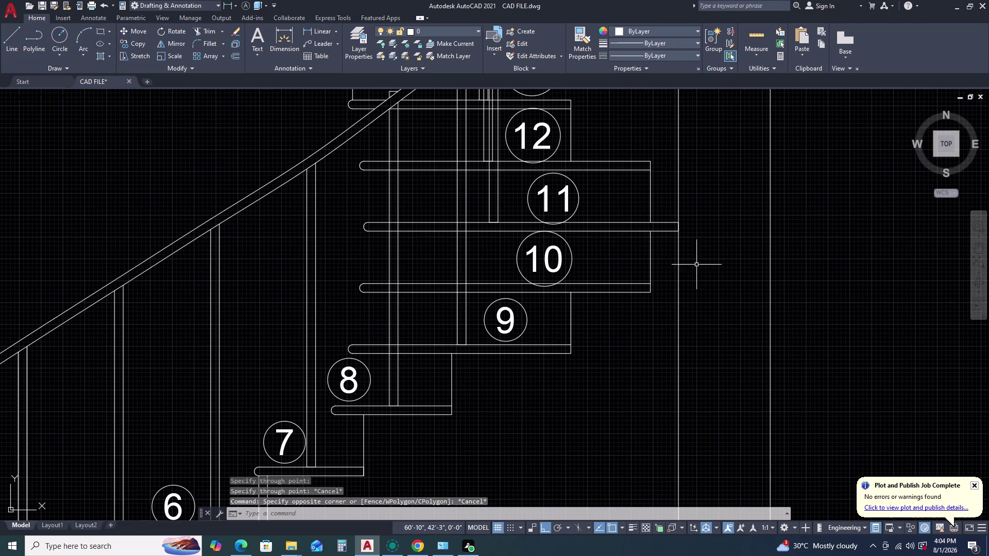
scroll(down, 3)
middle_drag(686, 245, 670, 260)
middle_drag(668, 261, 659, 267)
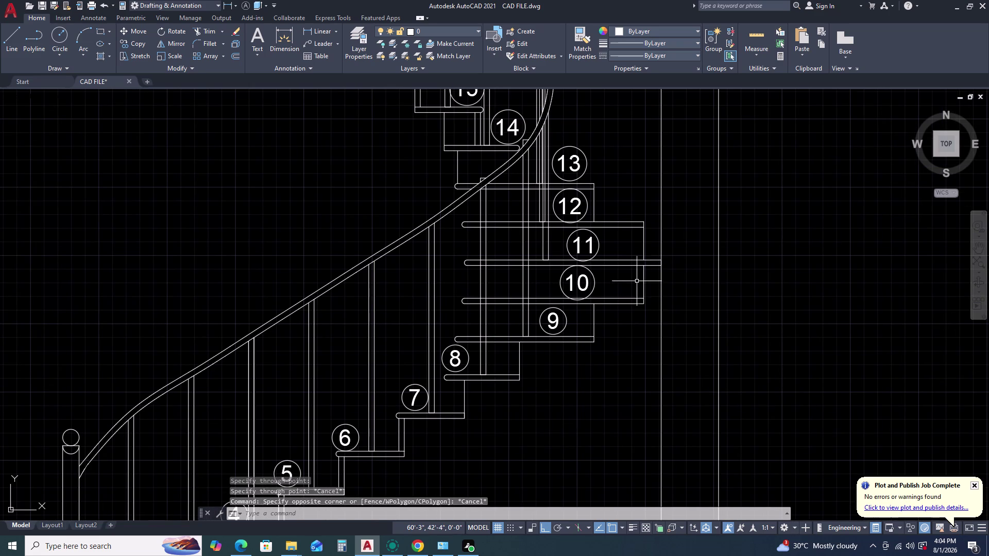
click(640, 281)
click(645, 271)
double_click(643, 277)
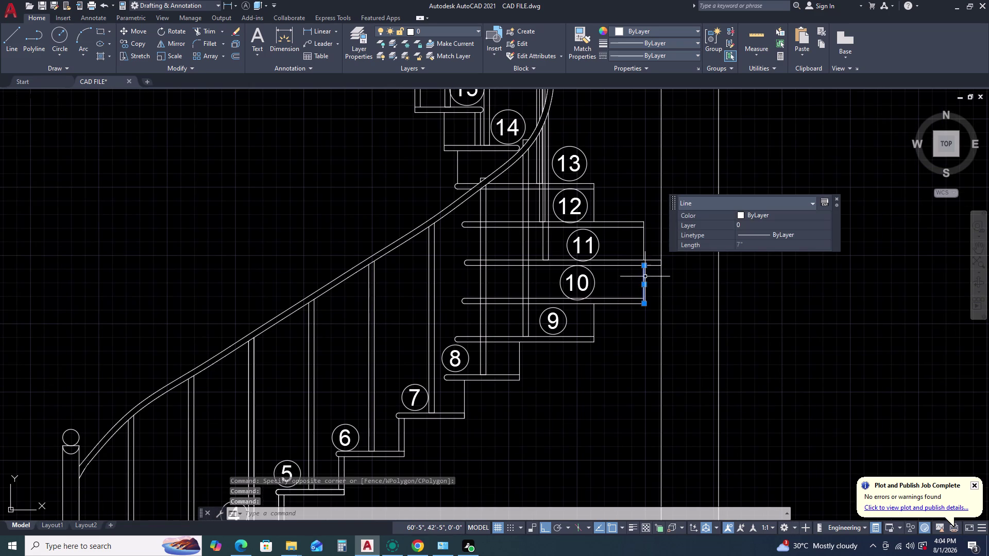
key(Delete)
scroll(up, 3)
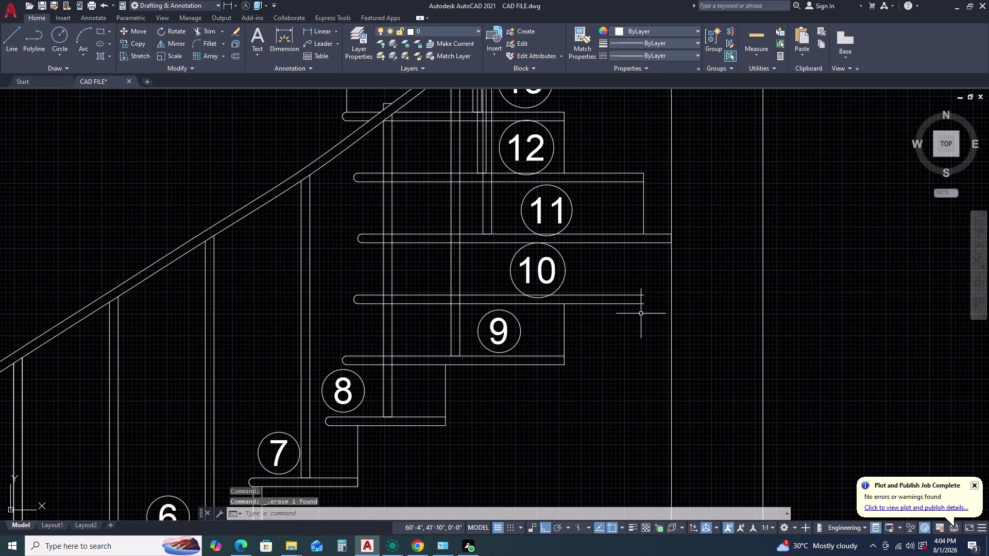
Undo twice to restore the deleted short line beside step 10.
key(ctrl+z)
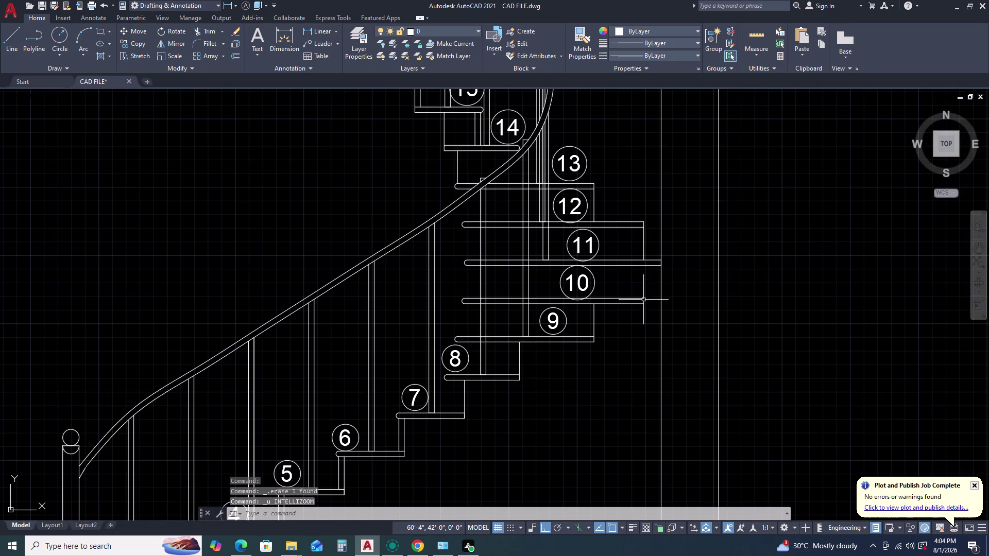
key(ctrl+z)
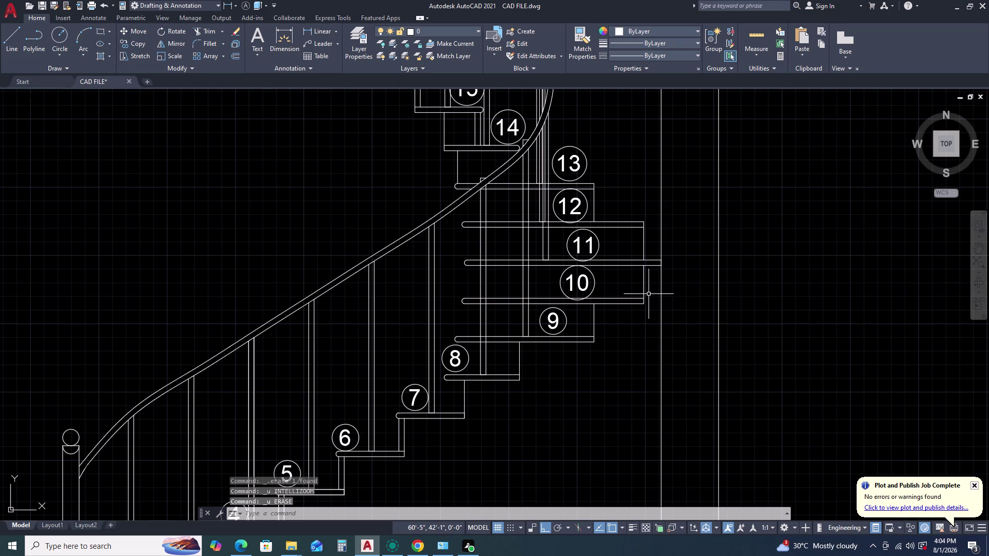
middle_drag(664, 294, 661, 309)
middle_click(660, 311)
scroll(down, 3)
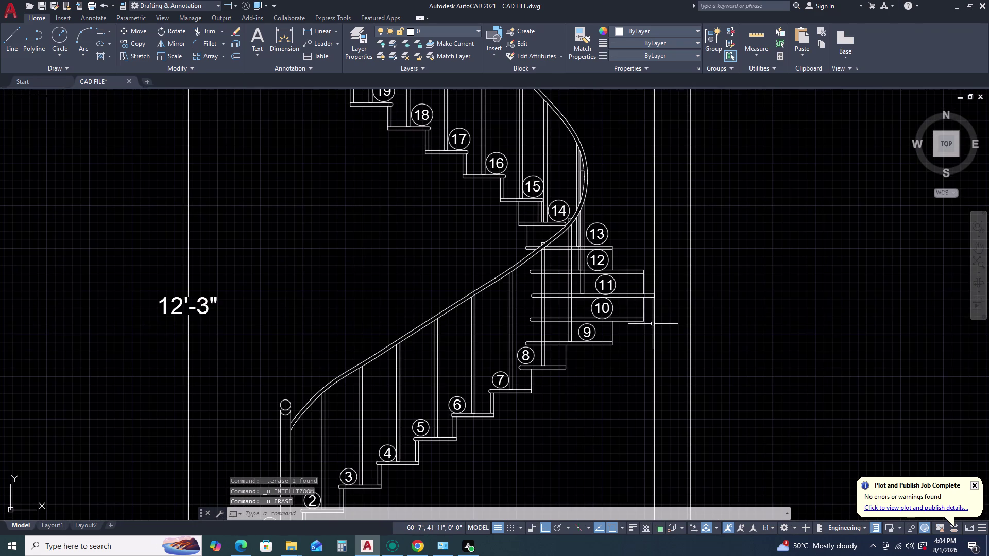
Draw a short line closing the right end of tread 10.
key(l)
key(space)
scroll(up, 3)
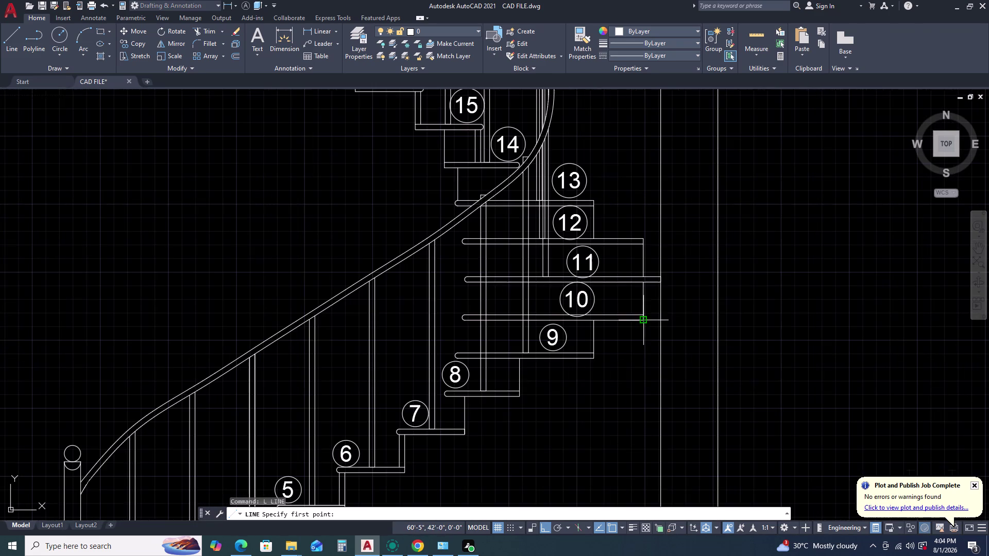
click(643, 323)
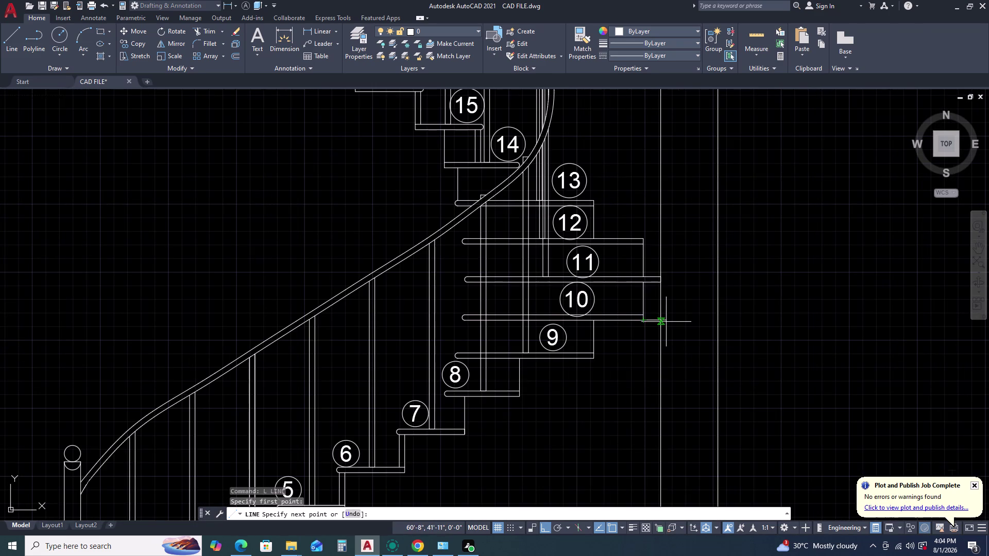
click(665, 319)
key(Escape)
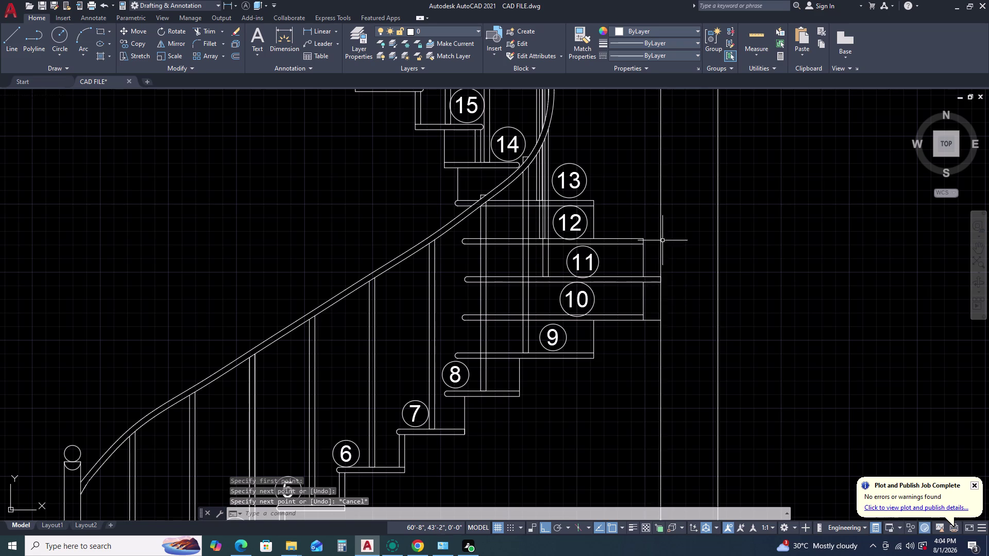
scroll(down, 3)
middle_drag(662, 219, 661, 289)
scroll(down, 3)
scroll(up, 3)
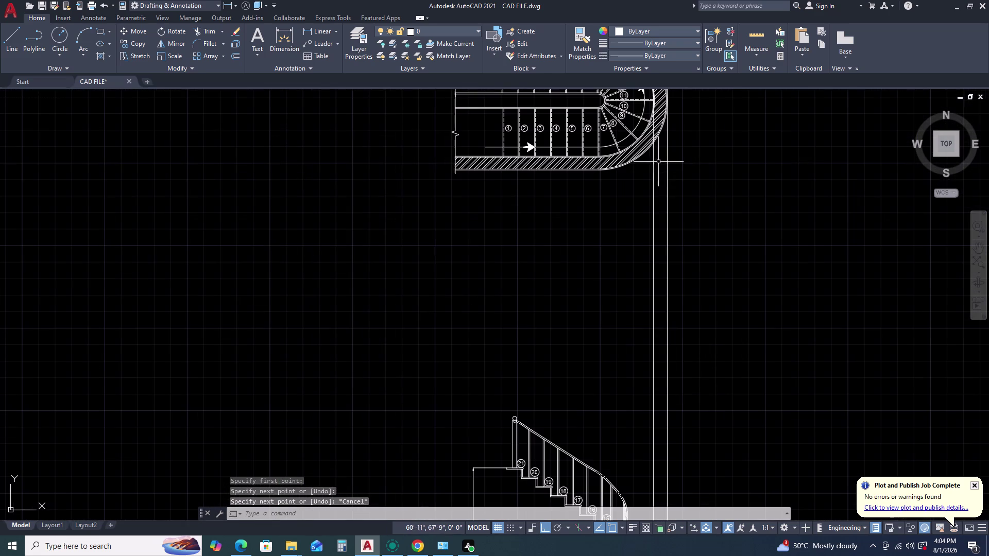
middle_drag(659, 337, 631, 267)
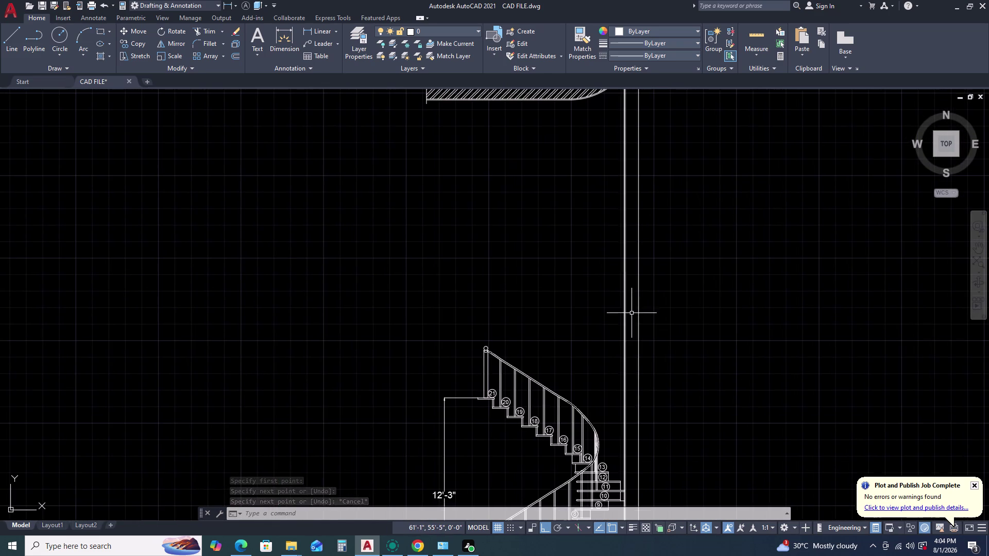
Select the vertical construction line beside the staircase section.
click(621, 344)
click(627, 341)
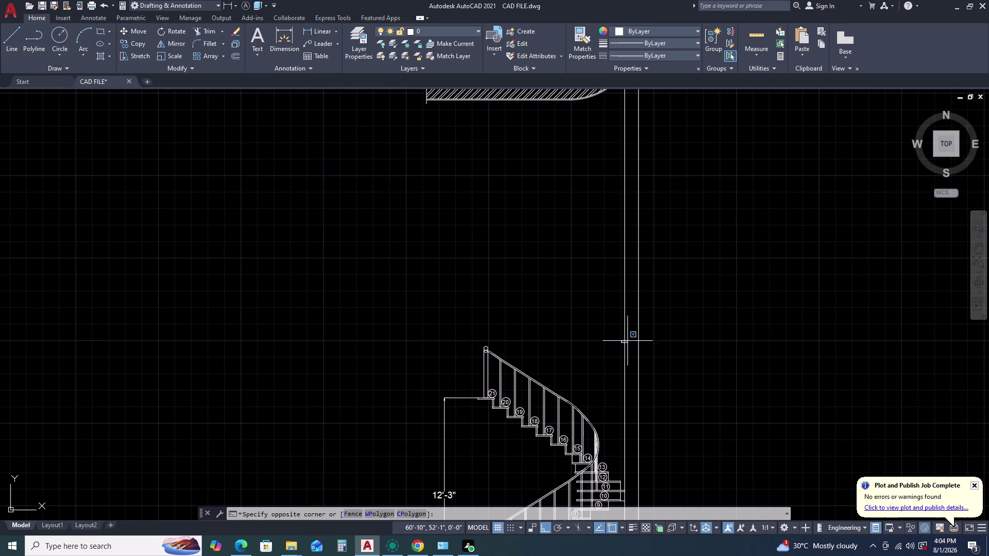
click(627, 339)
click(622, 346)
Offset the vertical construction line 0.75 to its right.
text(O)
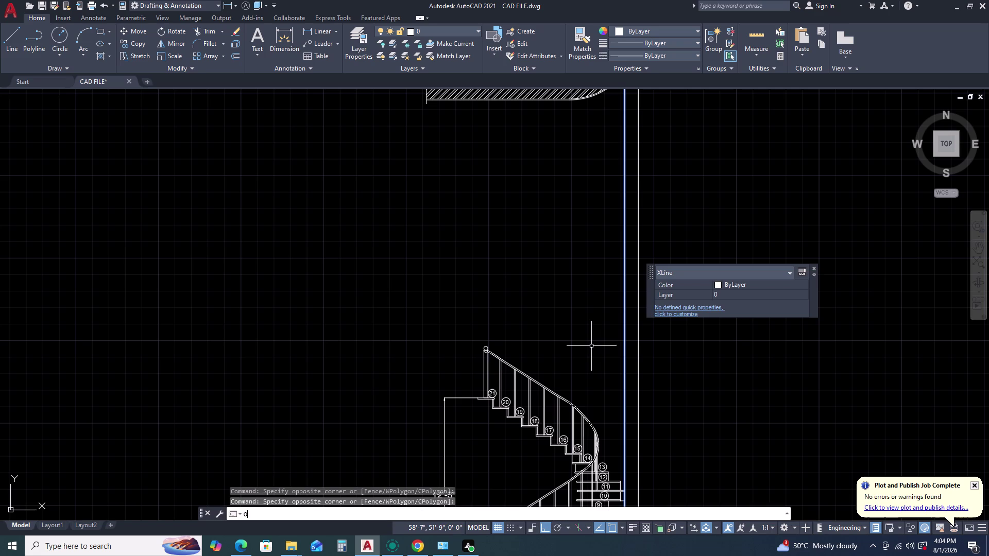
key(space)
text(0.)
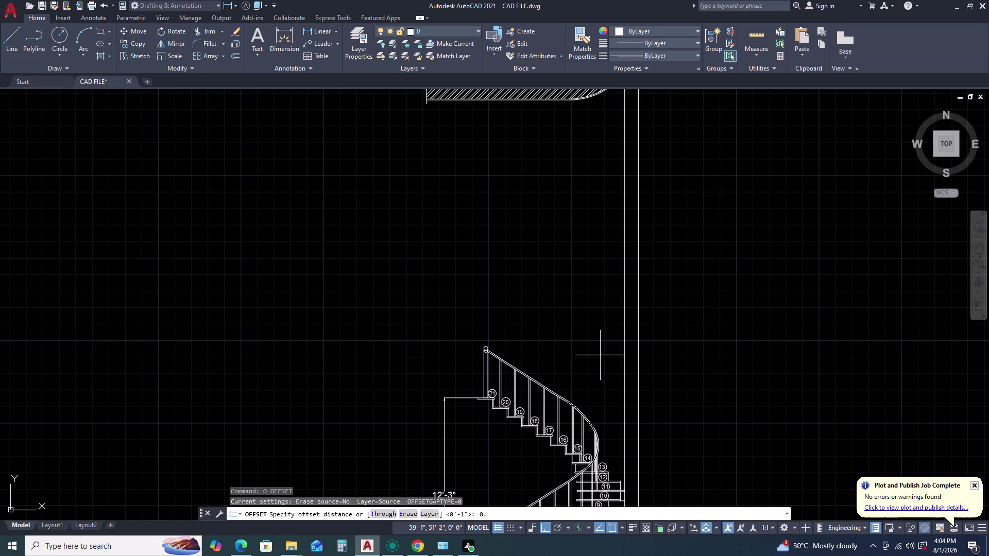
text(75)
key(space)
scroll(up, 3)
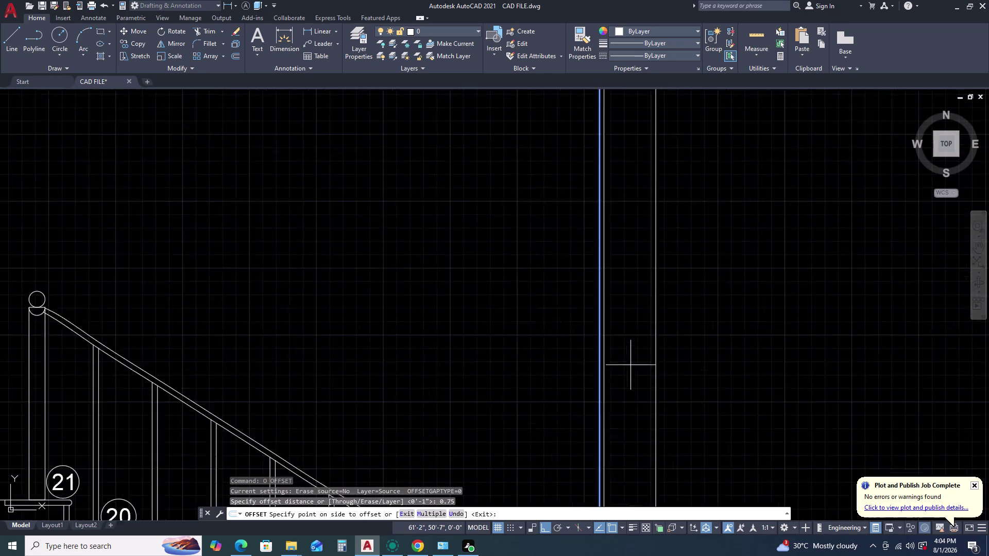
click(616, 373)
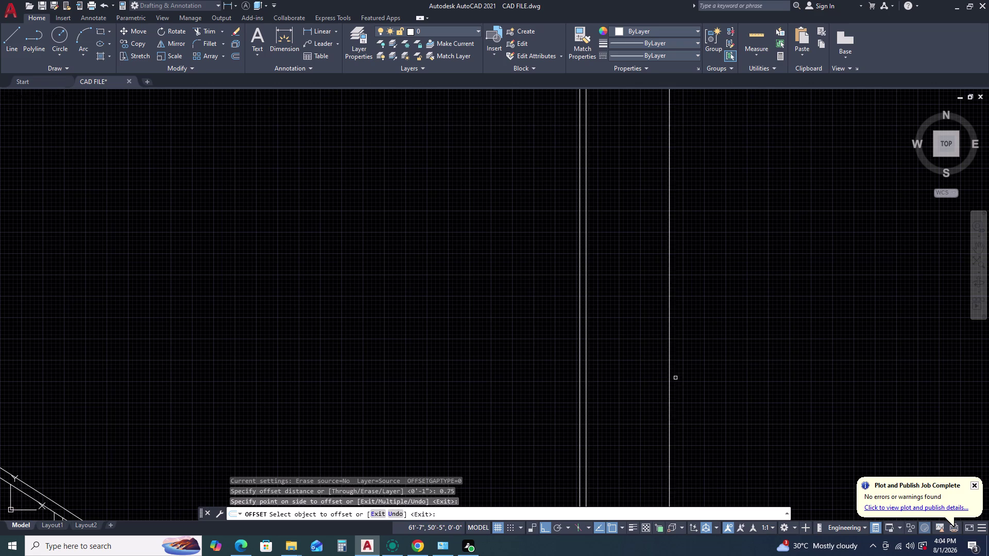
click(668, 384)
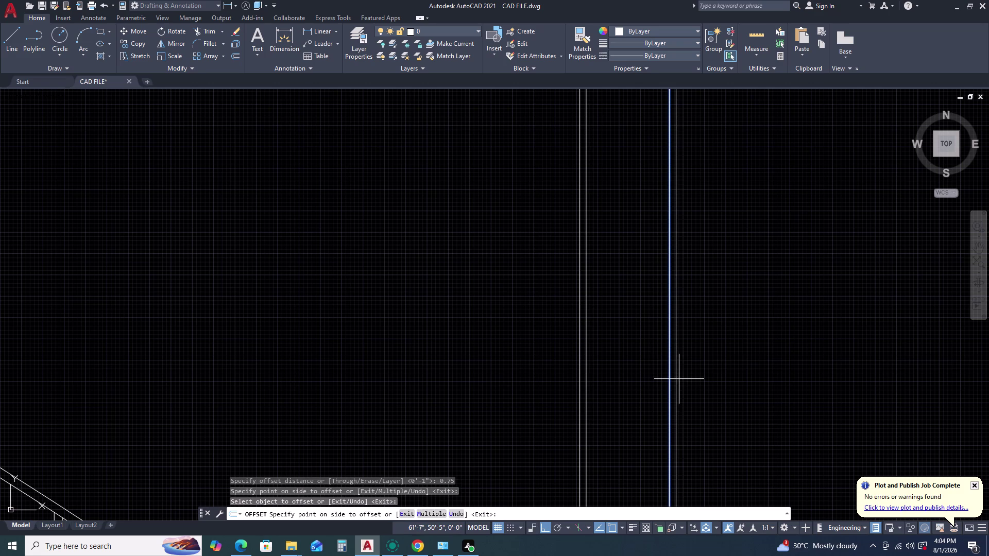
scroll(down, 3)
click(669, 397)
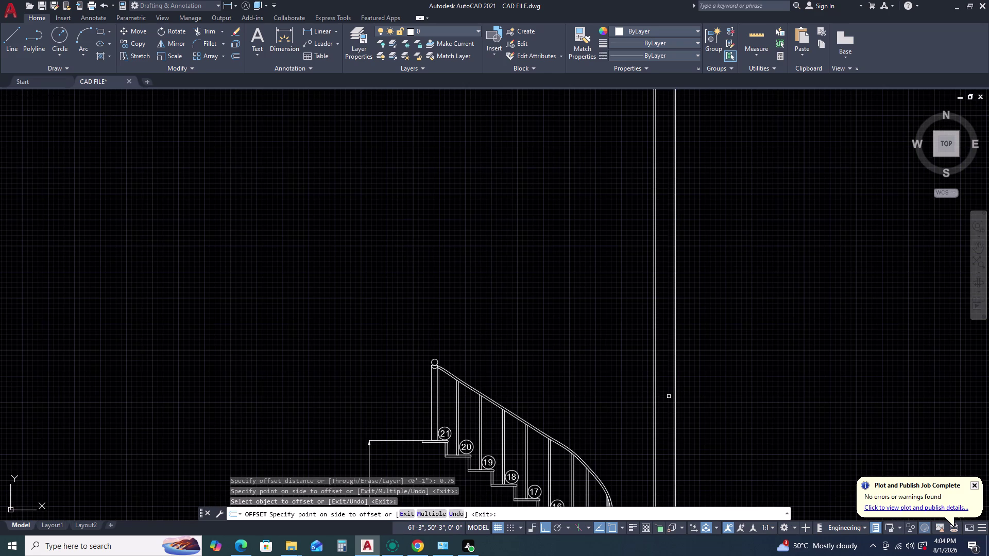
scroll(up, 3)
scroll(down, 3)
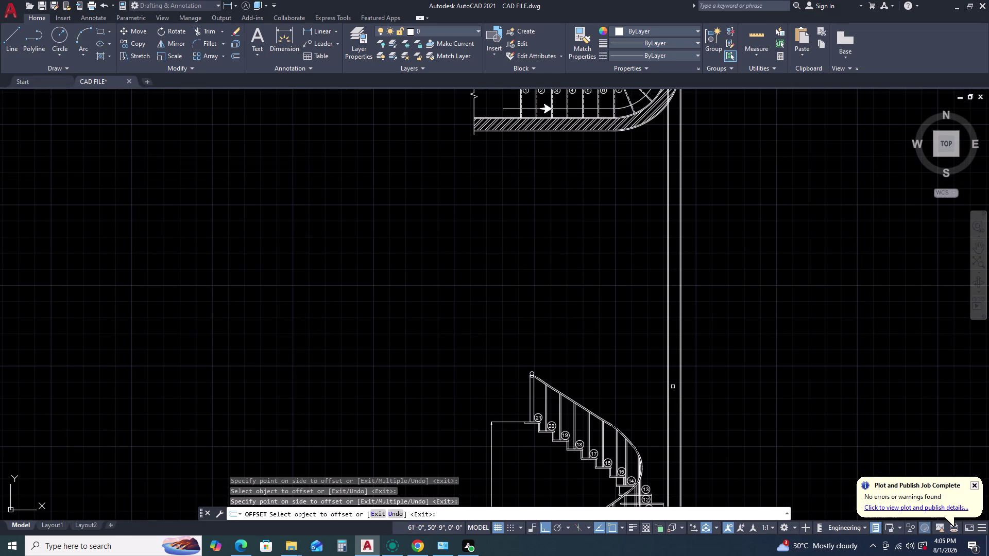
click(673, 387)
key(Escape)
Zoom out to the whole drawing, then pan back to centre the staircase section.
middle_click(684, 115)
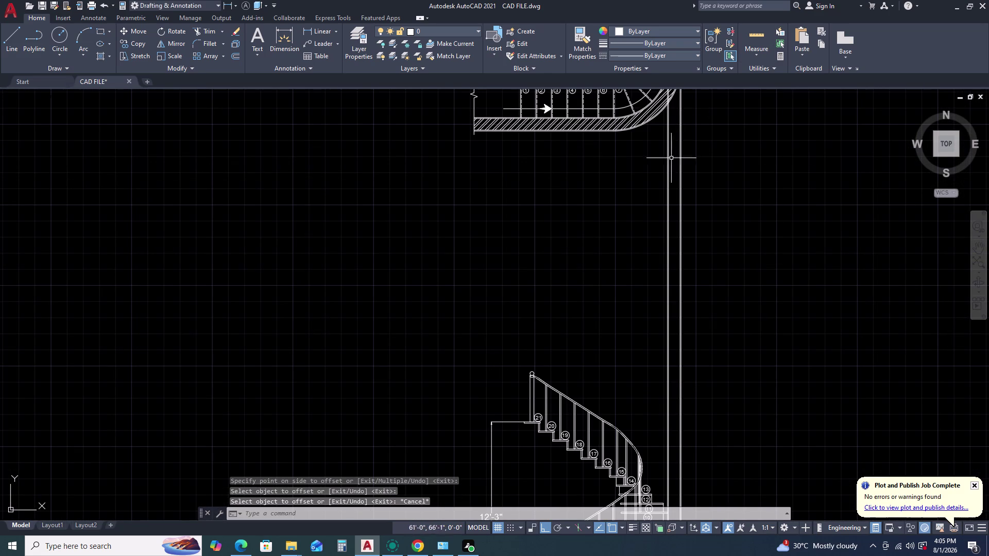
middle_drag(670, 165, 668, 175)
middle_drag(667, 182, 667, 198)
middle_drag(682, 191, 671, 208)
scroll(up, 3)
middle_drag(669, 111, 635, 201)
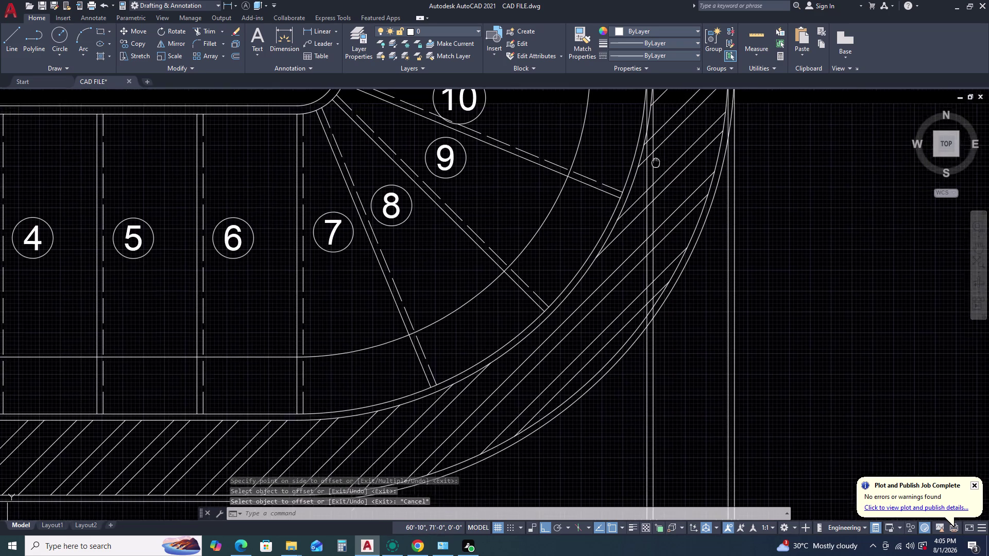
middle_drag(635, 200, 632, 204)
middle_click(628, 210)
middle_click(624, 213)
middle_click(624, 214)
scroll(down, 3)
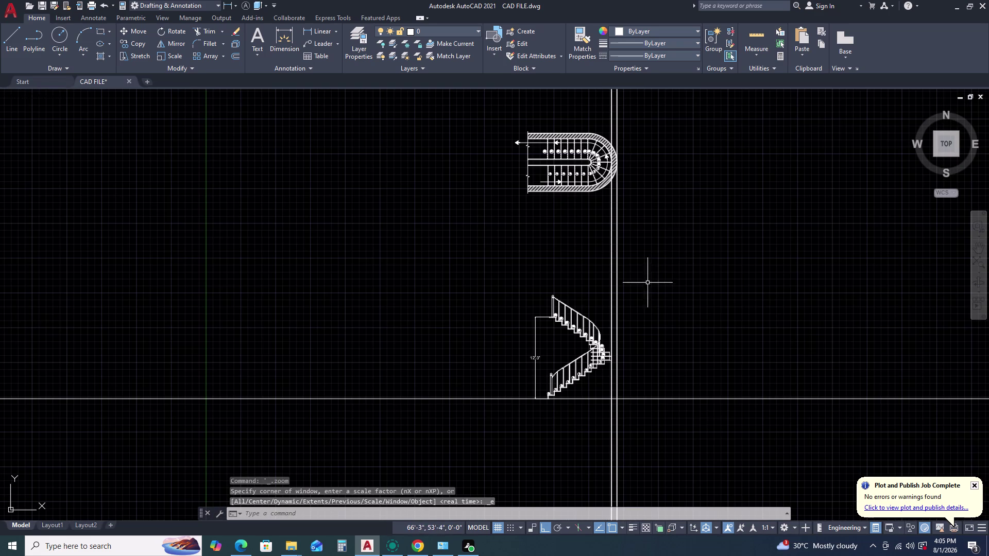
middle_drag(644, 261, 643, 254)
middle_click(642, 250)
scroll(up, 3)
scroll(up, 3)
middle_drag(715, 342, 710, 337)
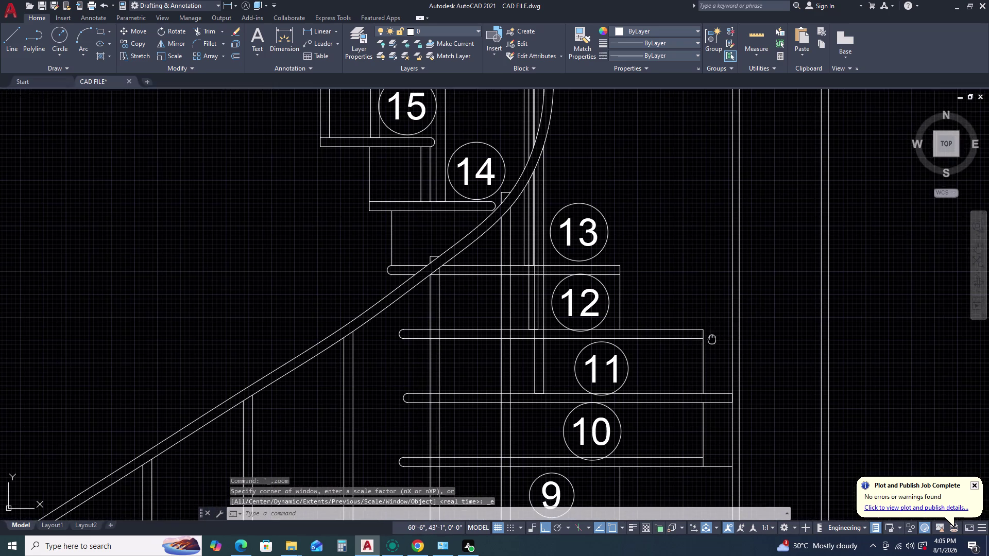
middle_drag(709, 336, 706, 330)
middle_drag(700, 322, 689, 309)
middle_drag(685, 302, 682, 294)
scroll(down, 3)
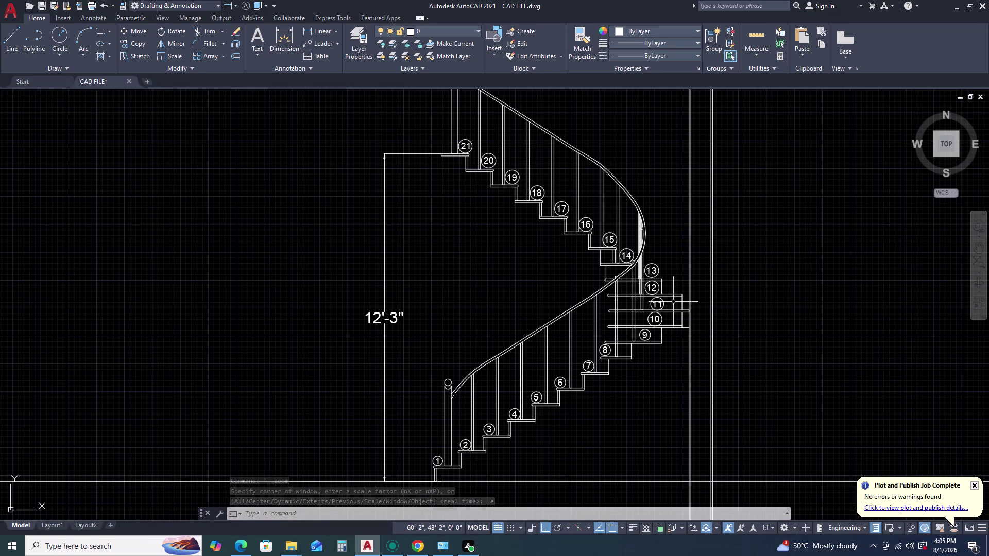
middle_click(672, 306)
Start a horizontal construction line with XL, then cancel the misplaced attempt.
key(x)
text(L)
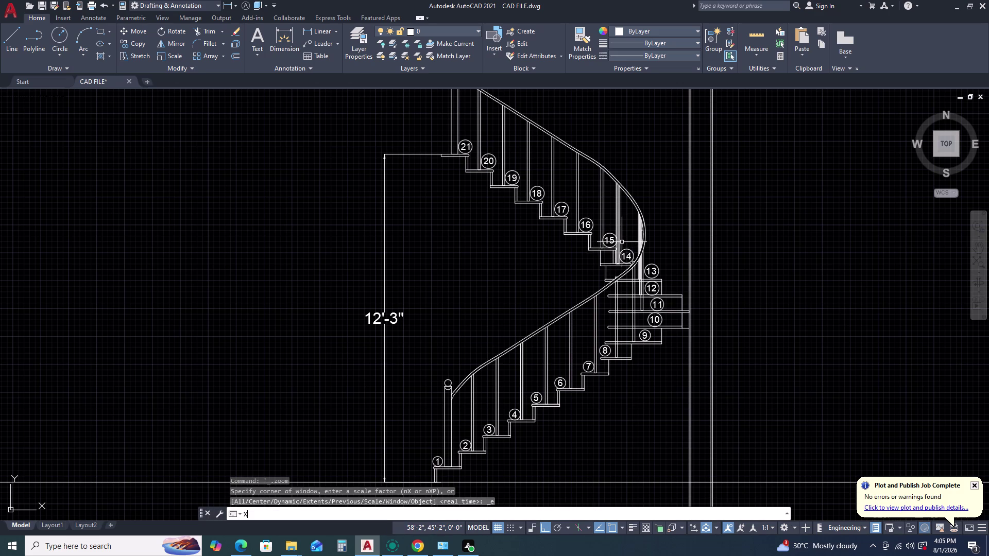
key(space)
text(H)
key(space)
scroll(up, 3)
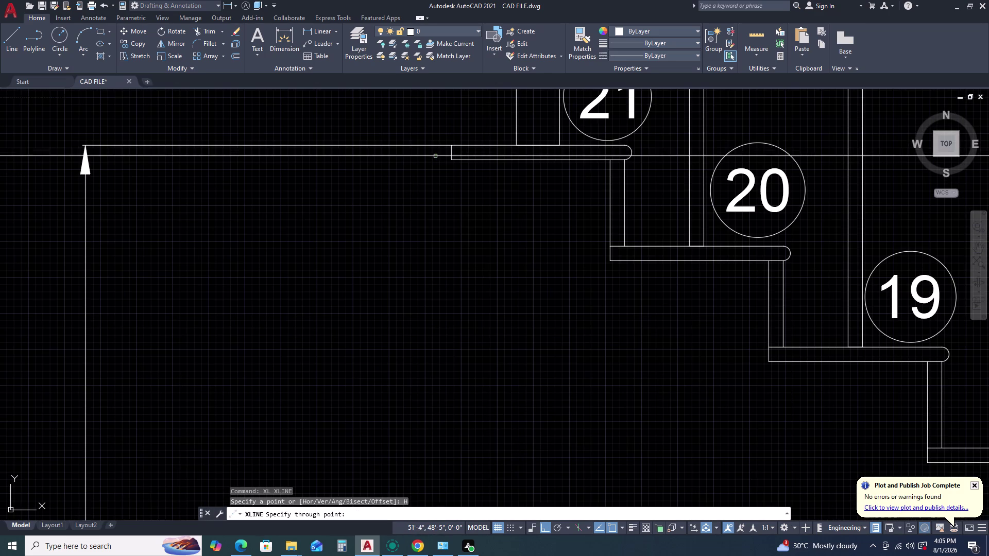
scroll(down, 3)
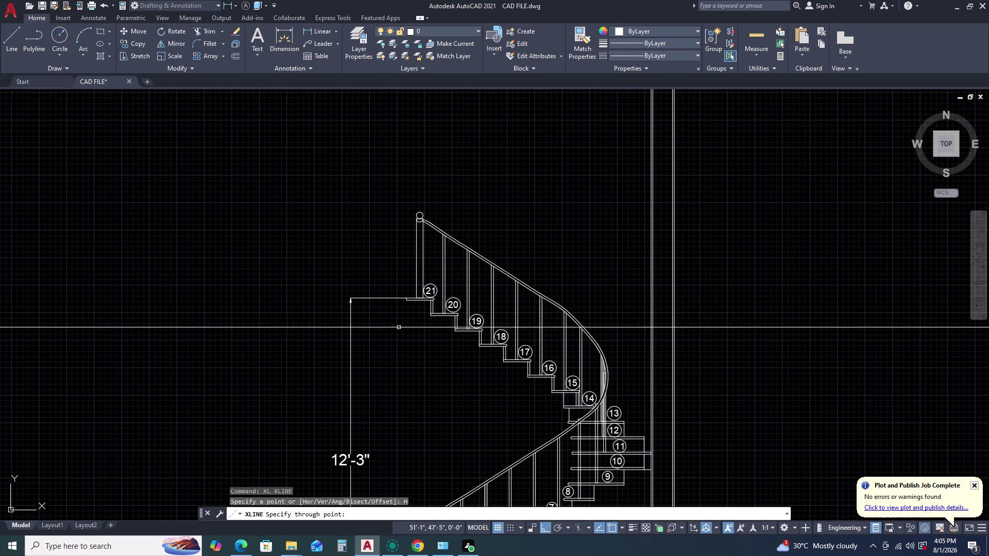
key(Escape)
Place a horizontal construction line level with step 21's tread.
key(space)
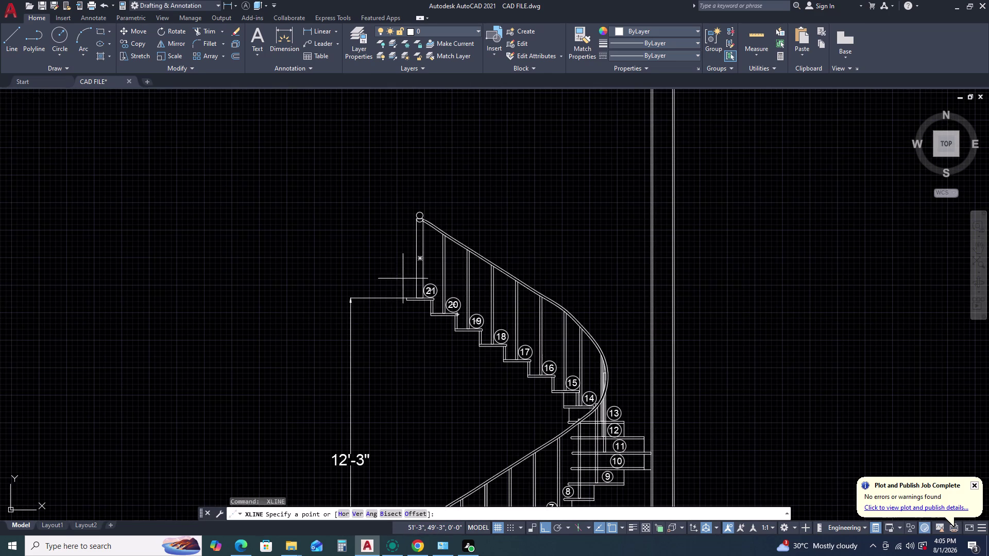
text(H)
key(space)
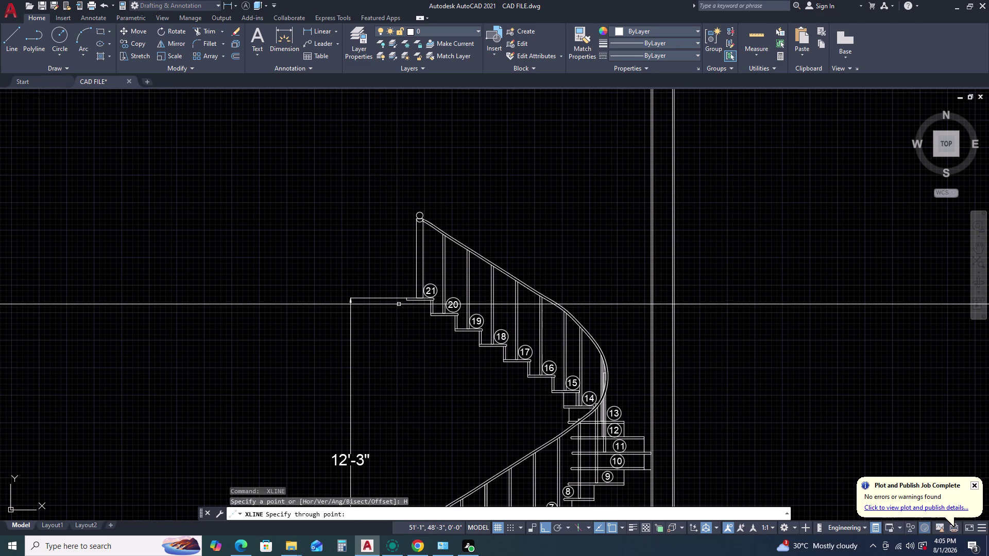
scroll(up, 3)
double_click(417, 280)
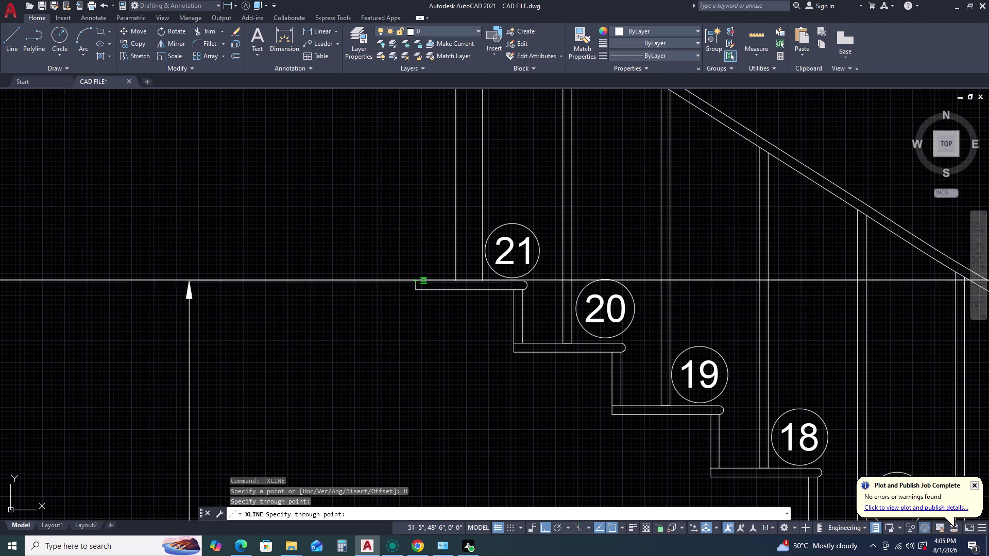
key(Escape)
scroll(down, 3)
middle_click(729, 309)
middle_drag(729, 309, 721, 306)
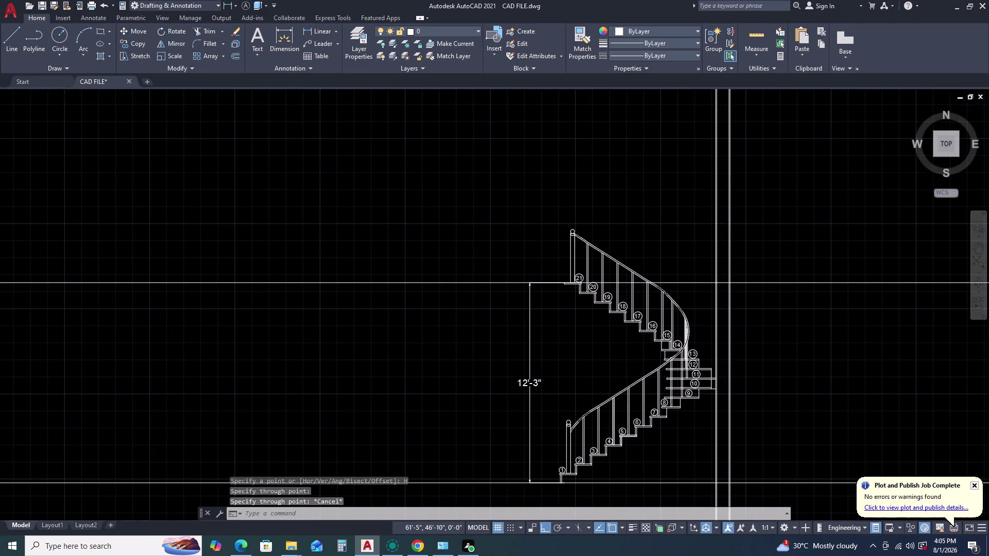
middle_drag(721, 306, 670, 294)
Add a BREAKLINE symbol between two points along the wall lines, centred at the midpoint.
key(b)
text(RE)
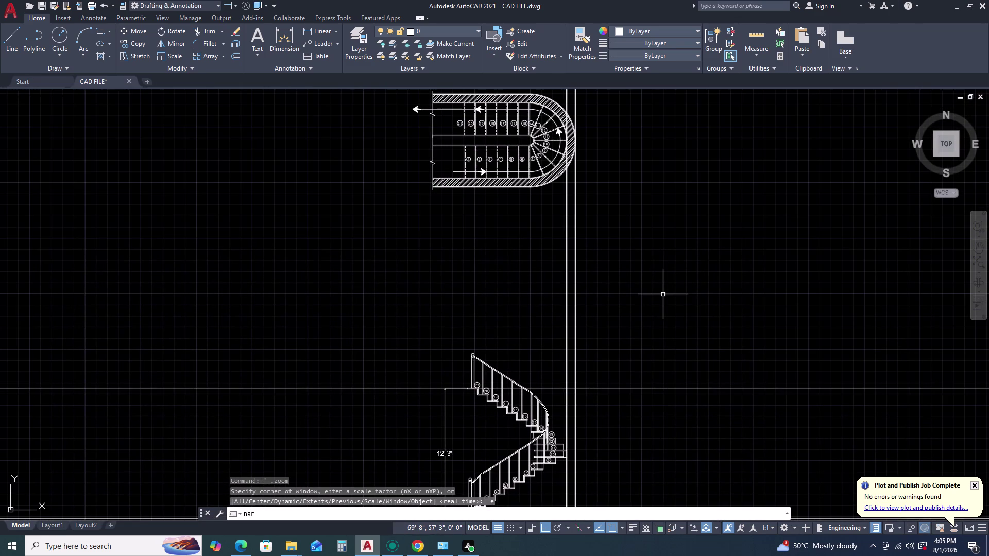
text(A)
text(KINE)
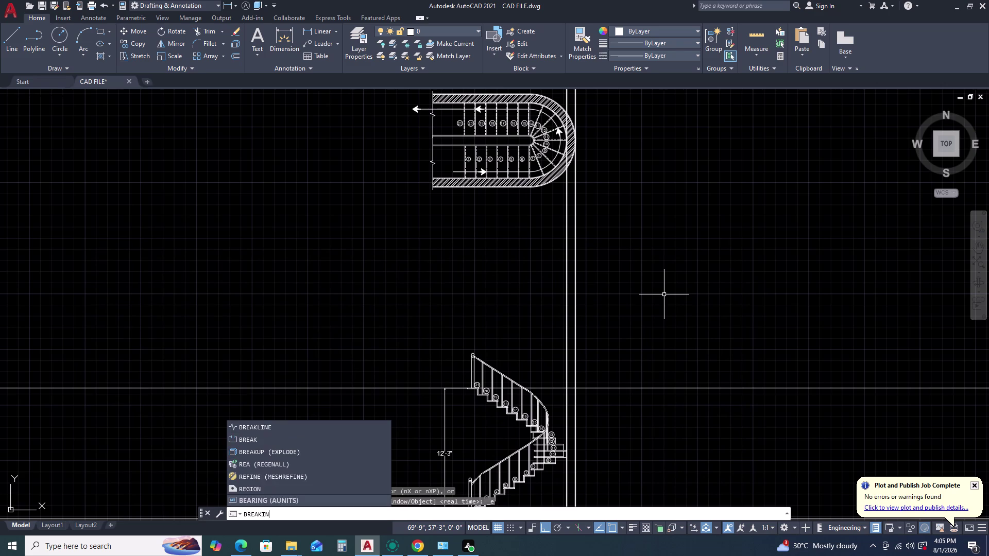
key(space)
scroll(up, 3)
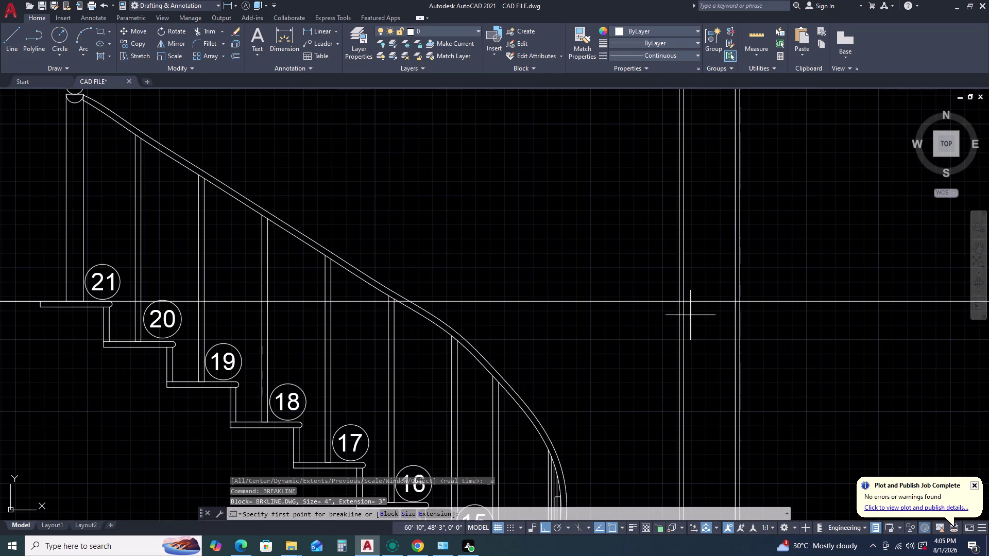
scroll(up, 3)
click(654, 277)
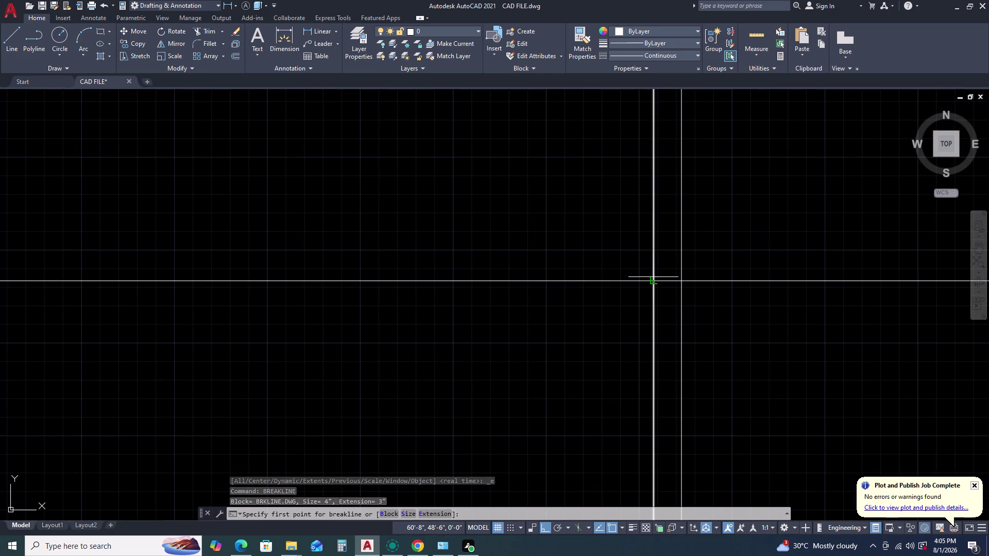
scroll(down, 3)
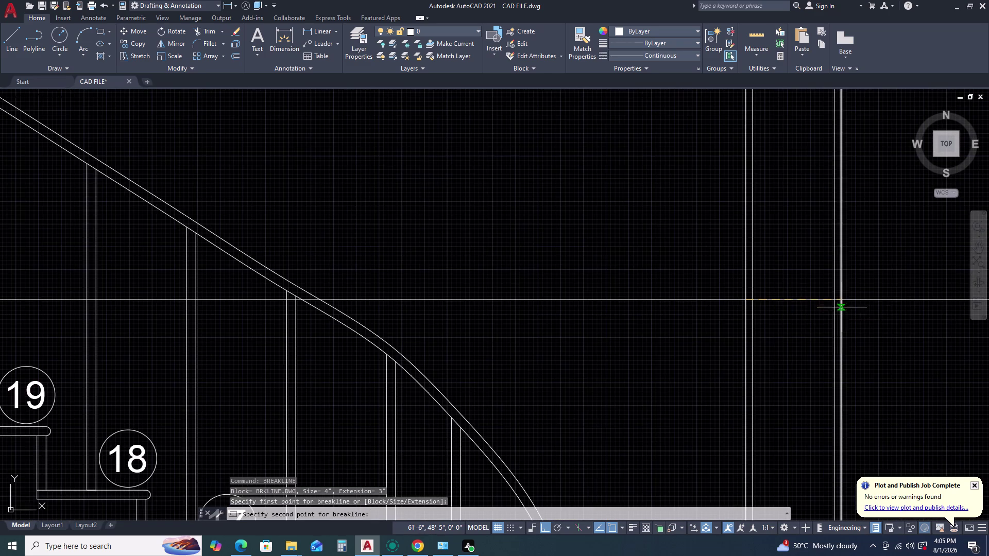
scroll(up, 3)
drag(821, 284, 815, 284)
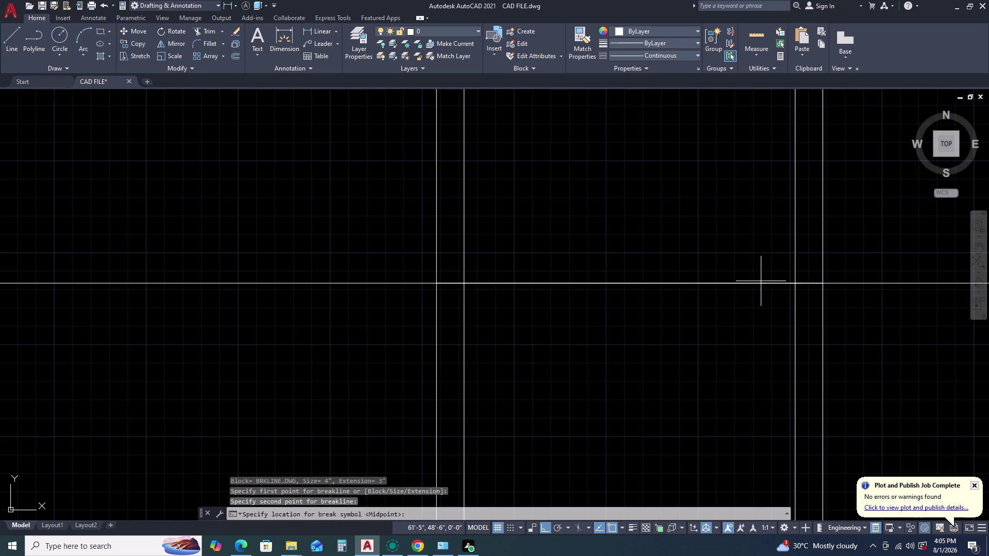
click(629, 284)
scroll(down, 3)
scroll(up, 3)
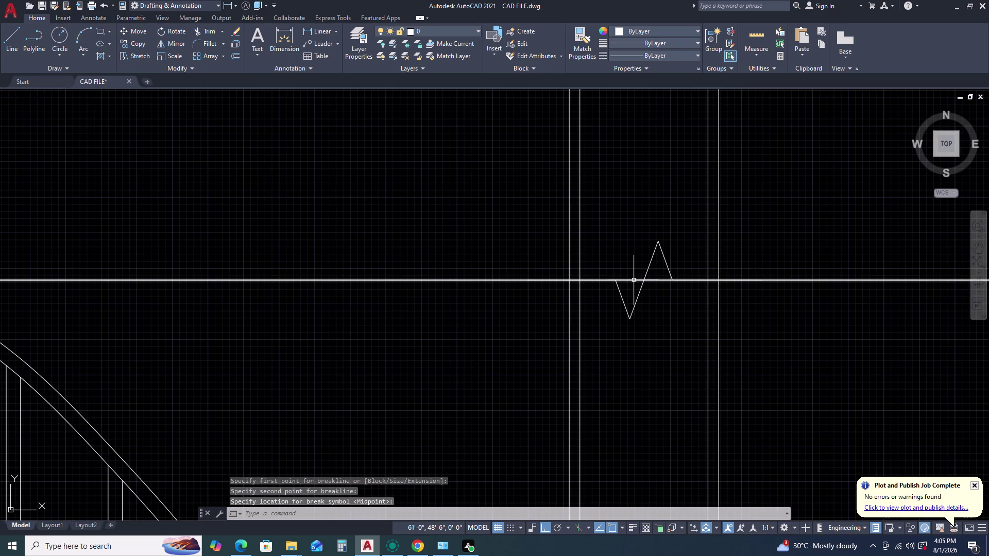
Erase the extra line left beside the break symbol.
click(634, 280)
key(Delete)
scroll(down, 3)
scroll(down, 3)
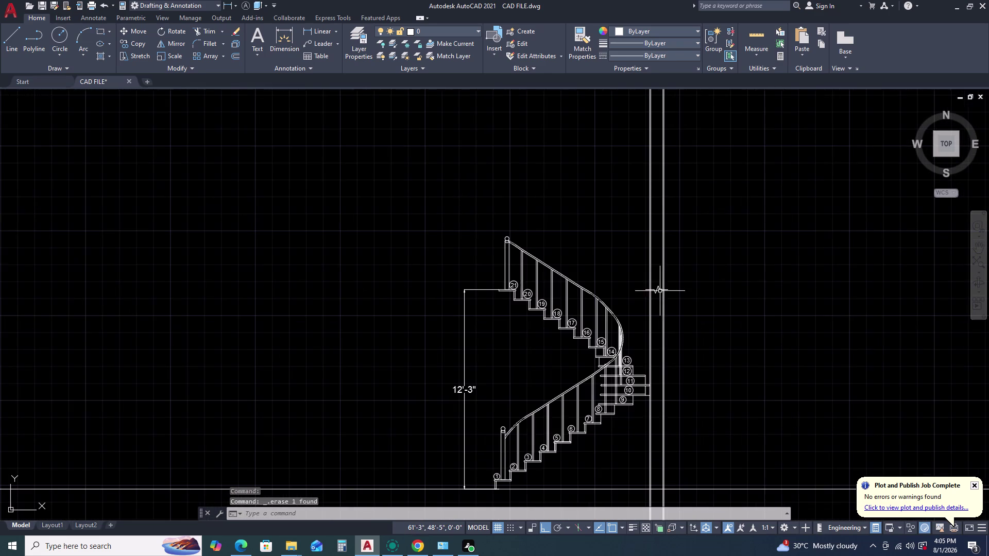
Fence-trim the wall lines above the break mark and below the stair base.
key(t)
text(R)
key(space)
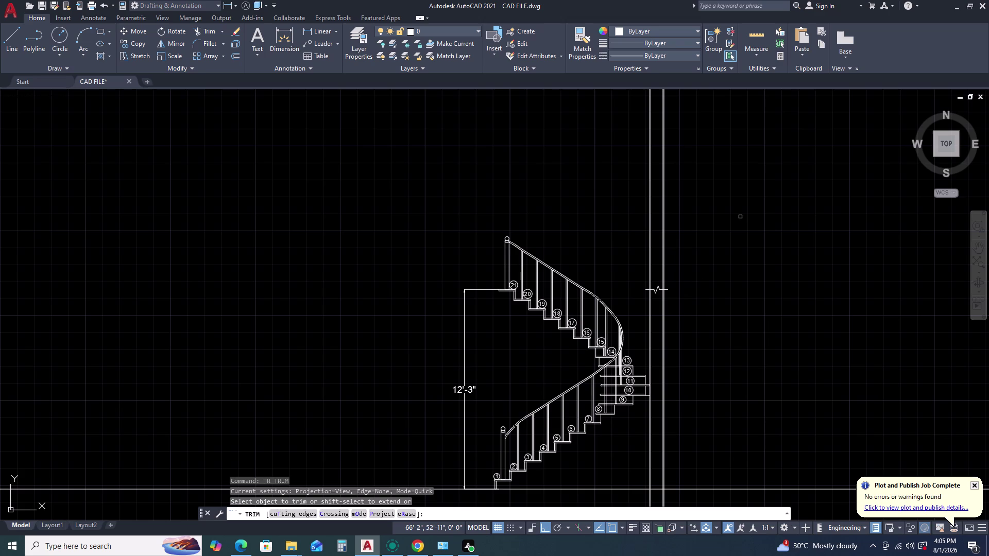
drag(728, 222, 701, 227)
drag(702, 221, 686, 223)
click(624, 241)
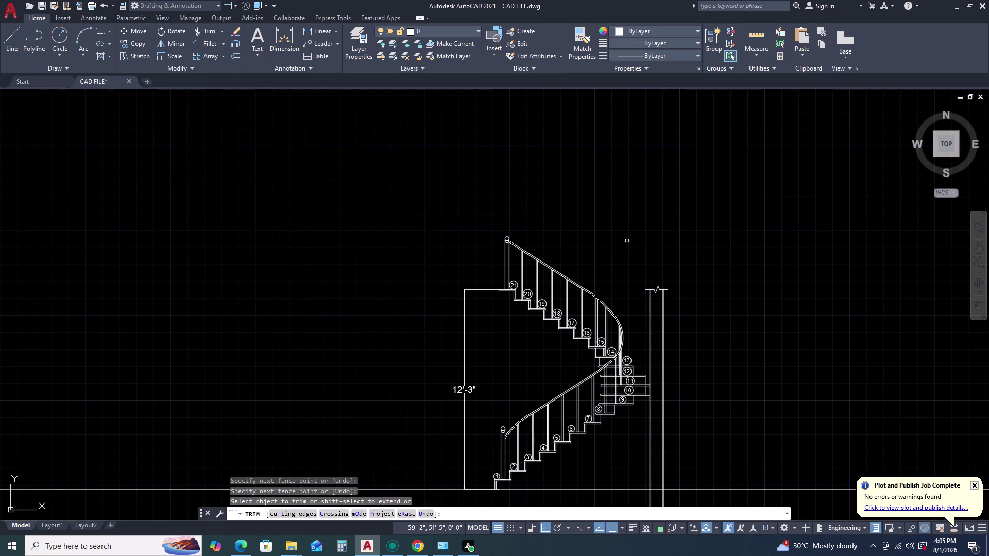
scroll(down, 3)
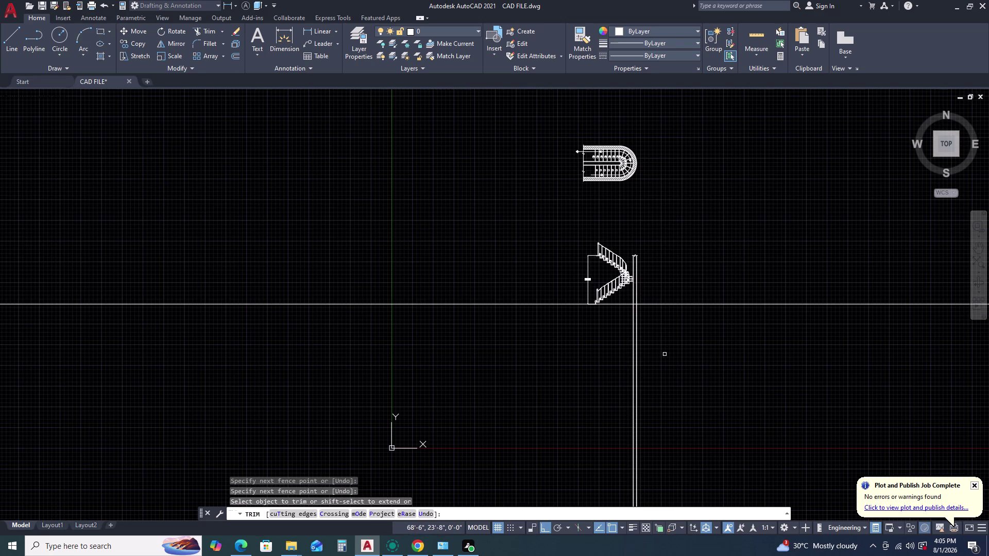
click(665, 350)
click(602, 361)
click(518, 273)
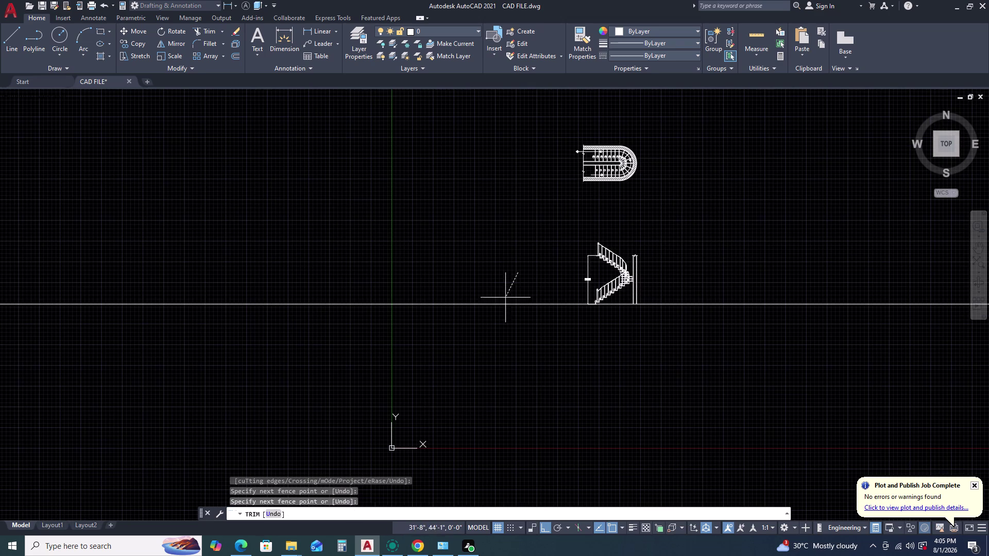
key(Escape)
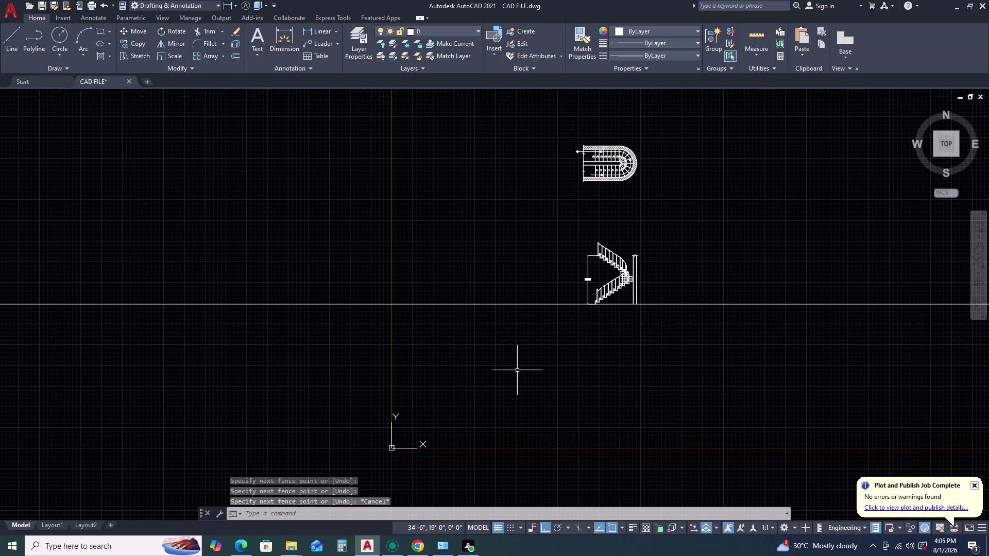
Trim the ground line pieces extending past the wall.
key(space)
drag(512, 287, 507, 293)
click(484, 346)
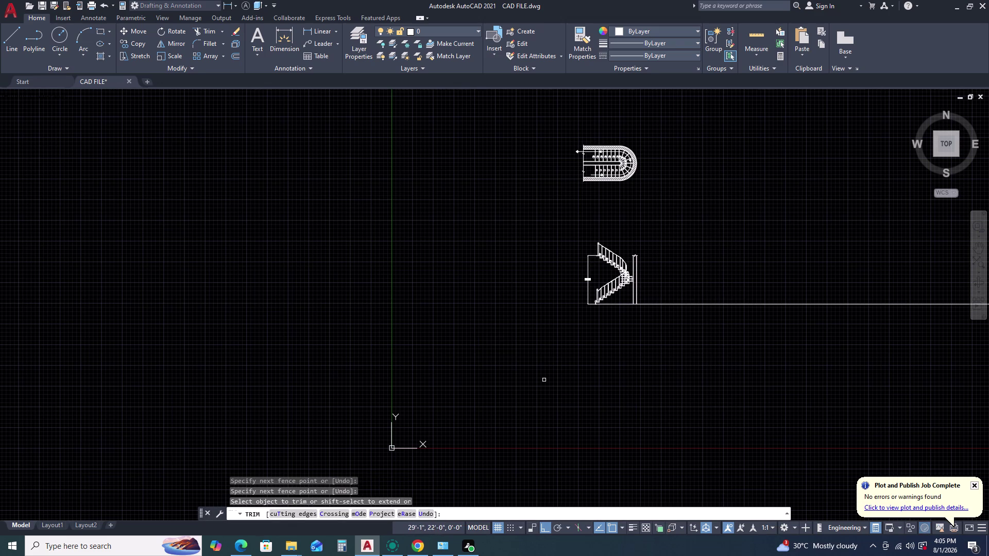
double_click(863, 280)
click(826, 366)
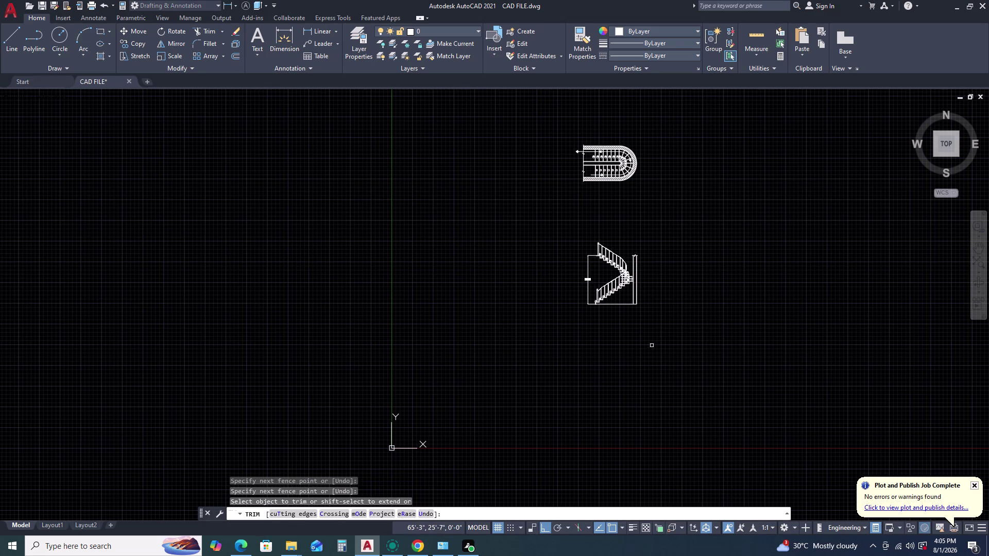
key(Escape)
Zoom in on steps 9 to 11, centring on the step 10 tread end.
scroll(up, 3)
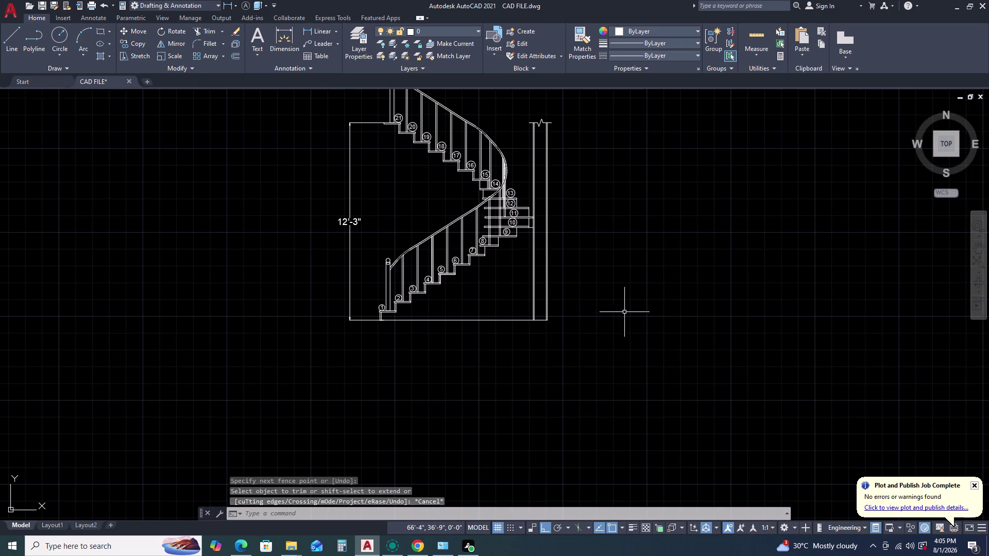
middle_drag(679, 312, 695, 312)
middle_click(735, 312)
middle_drag(600, 305, 752, 304)
scroll(up, 3)
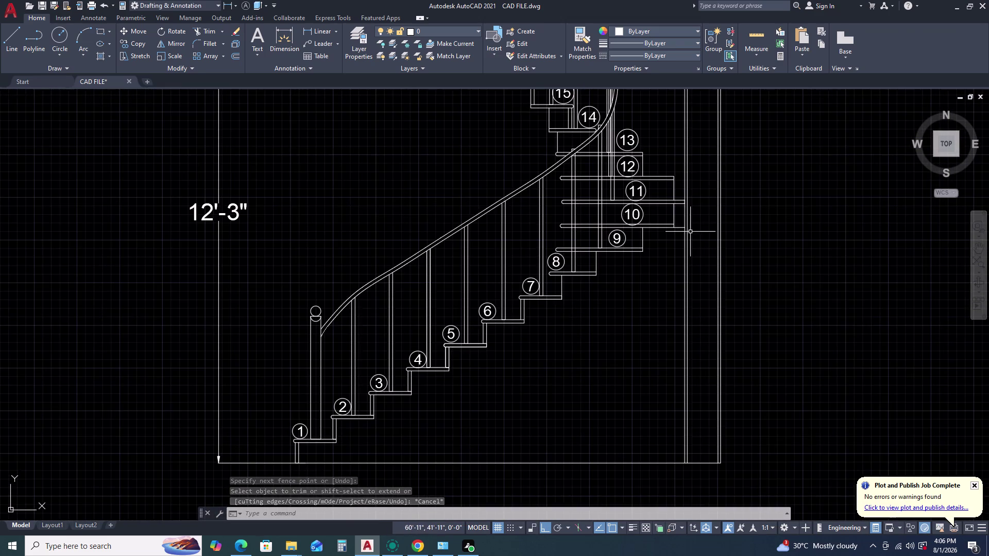
middle_drag(690, 232, 731, 271)
middle_click(730, 270)
scroll(up, 3)
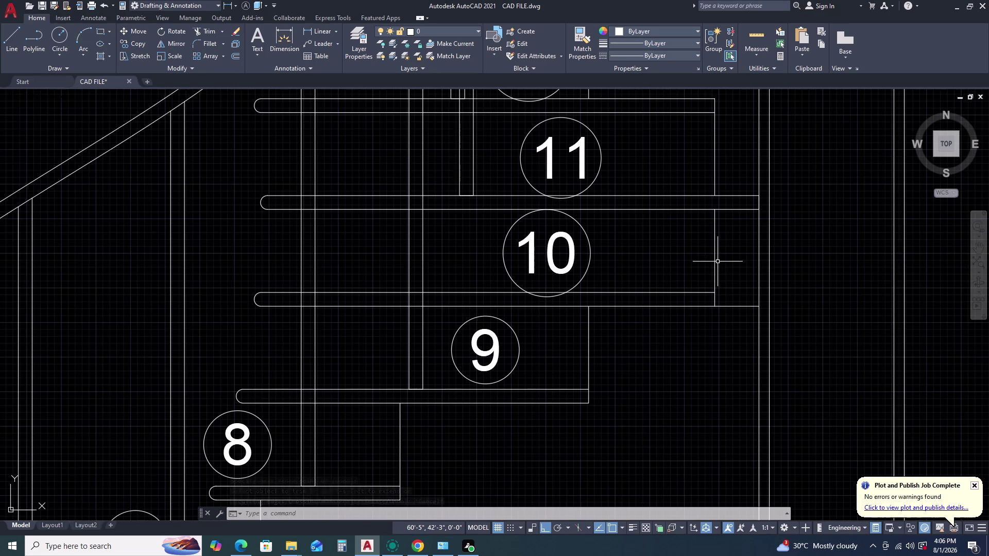
Erase the stray line near step 10.
click(718, 262)
click(712, 246)
key(Delete)
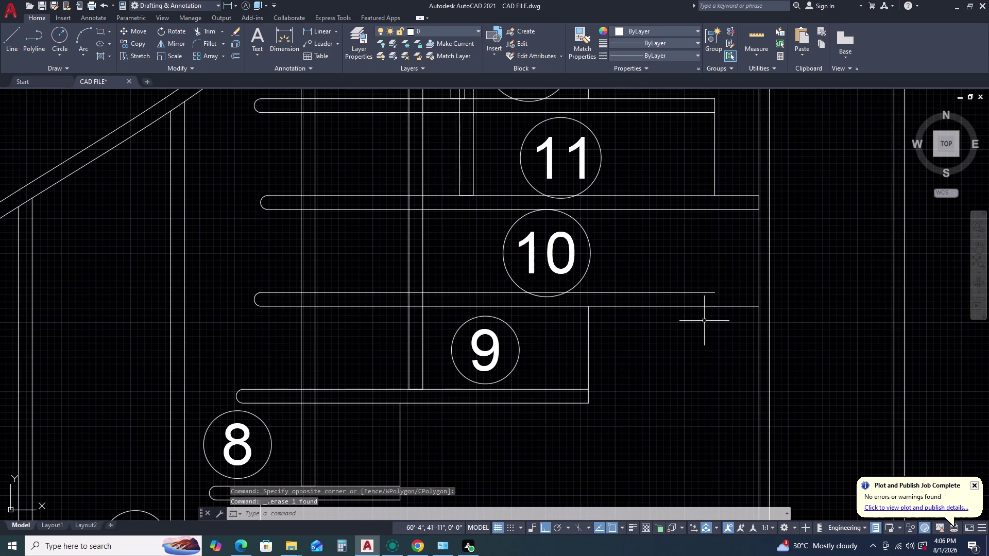
Draw a trial line down from the step 10 tread end.
text(L)
key(space)
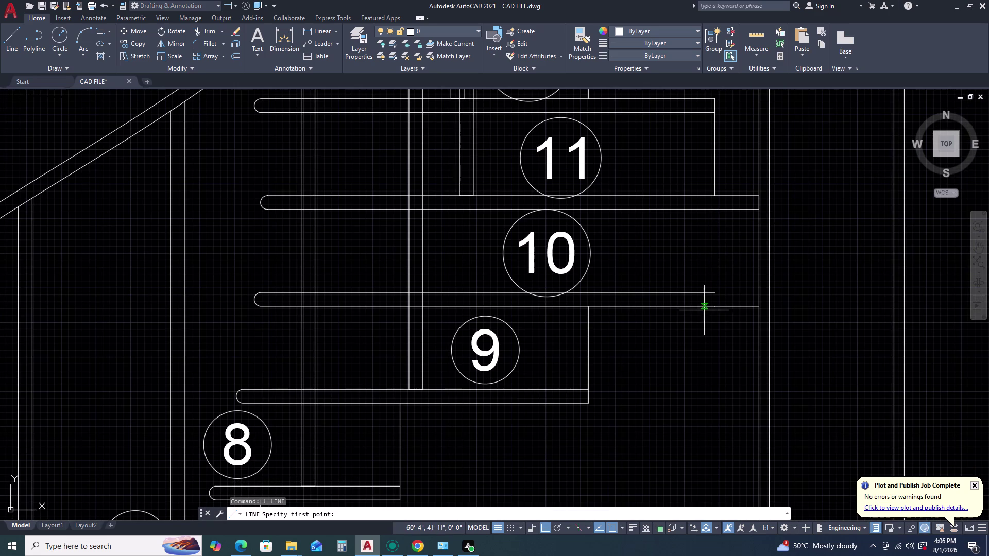
click(713, 293)
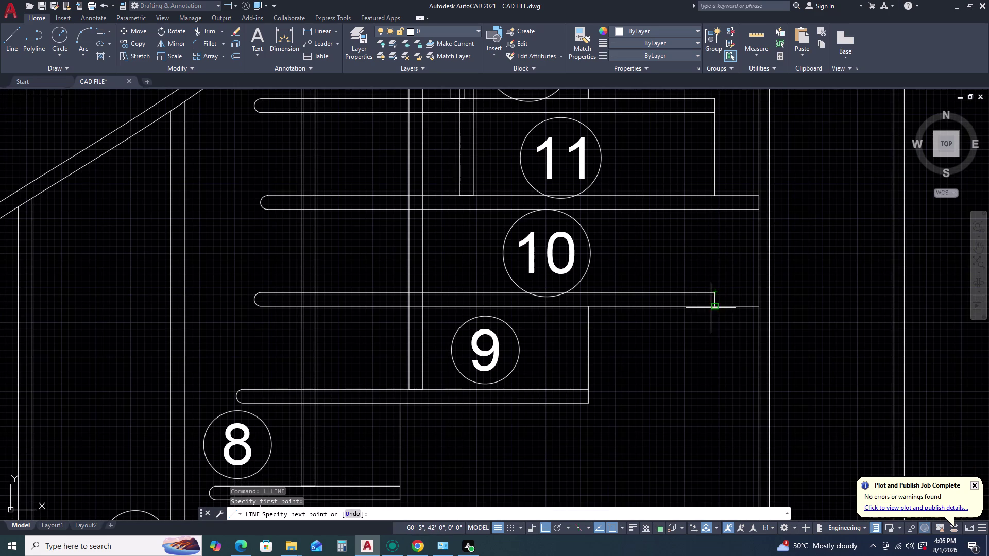
click(713, 310)
key(Escape)
scroll(down, 3)
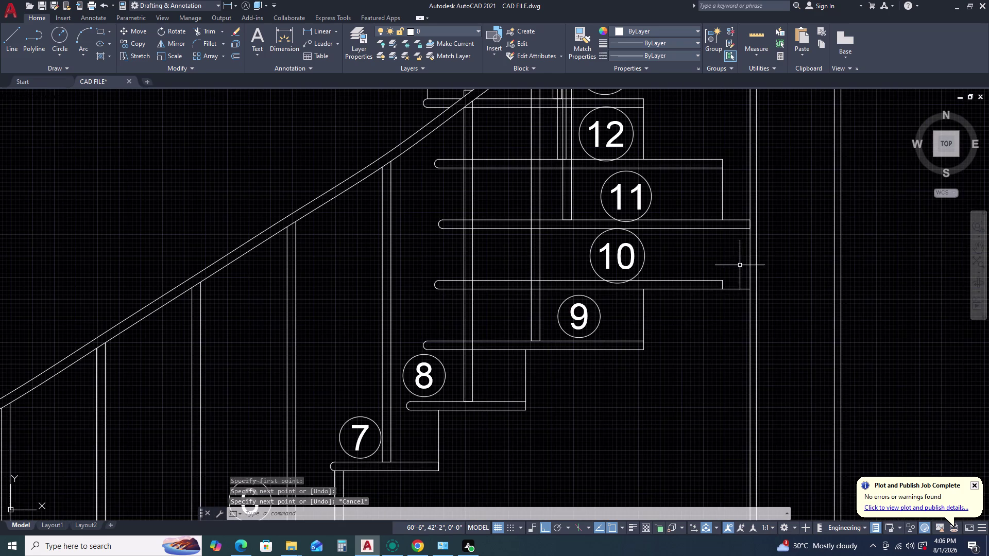
middle_drag(754, 261, 746, 290)
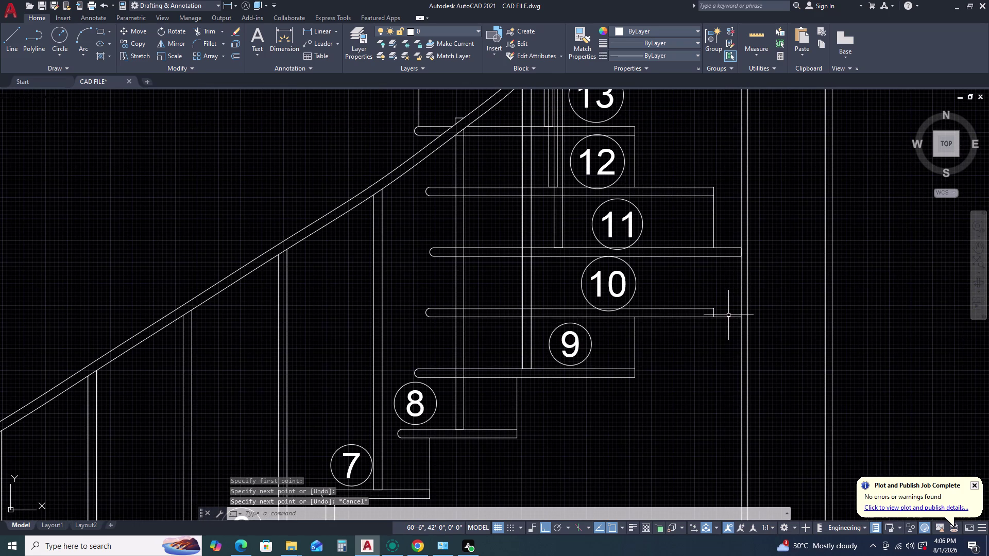
scroll(down, 3)
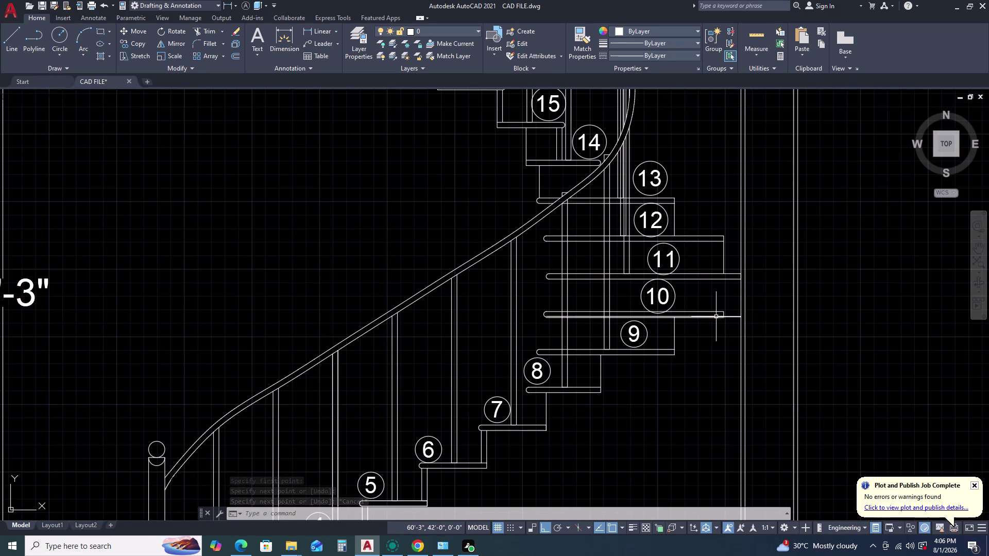
Draw the 3-inch line from the step 10 tread end to the wall.
text(L)
key(space)
click(724, 318)
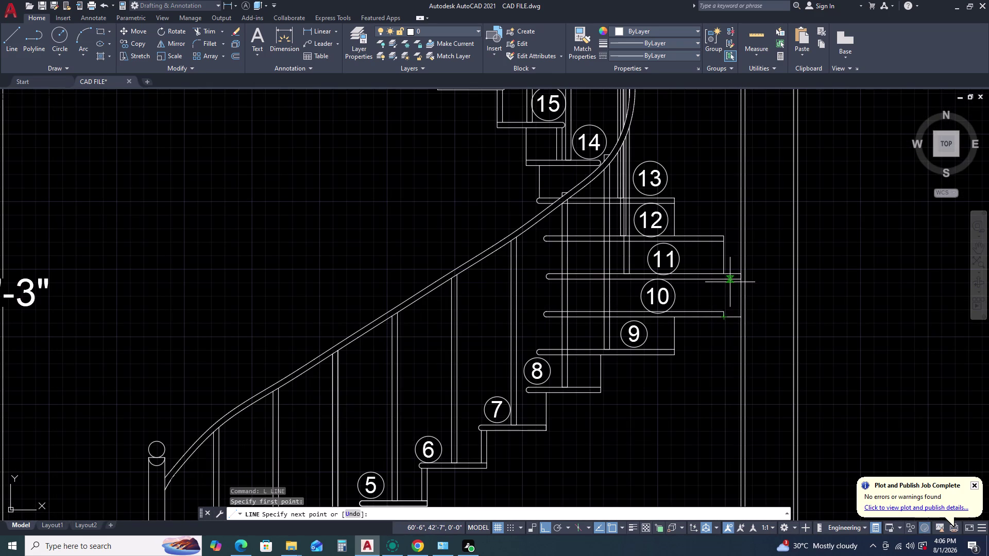
click(727, 281)
key(Escape)
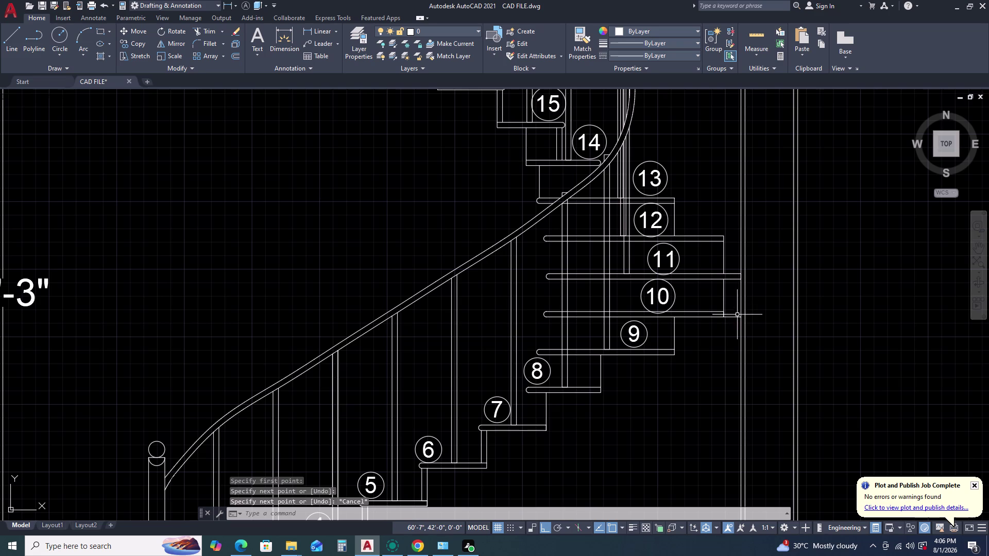
click(735, 318)
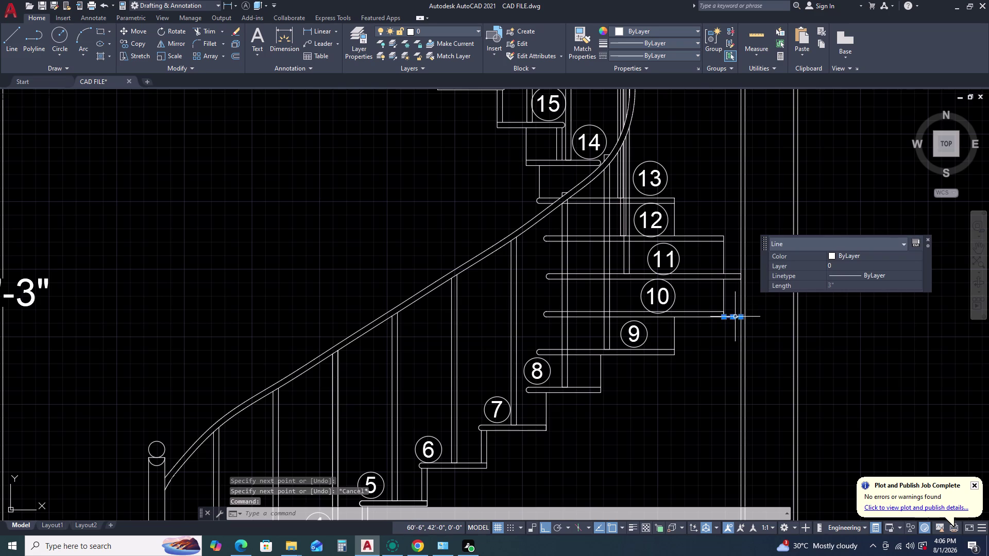
key(Escape)
scroll(down, 3)
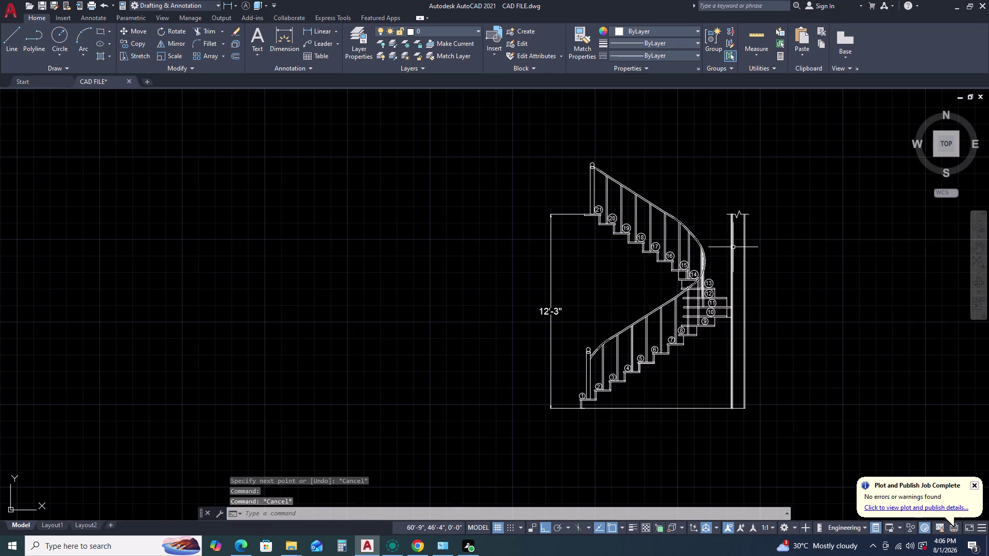
middle_drag(732, 248, 730, 267)
middle_click(730, 268)
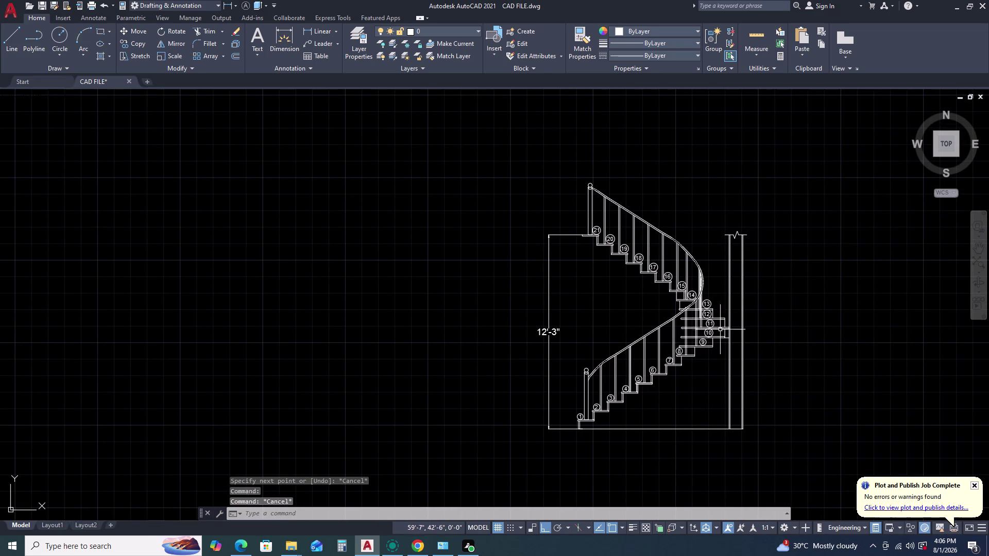
Start a hatch inside the elevation's right-hand wall band.
key(h)
key(space)
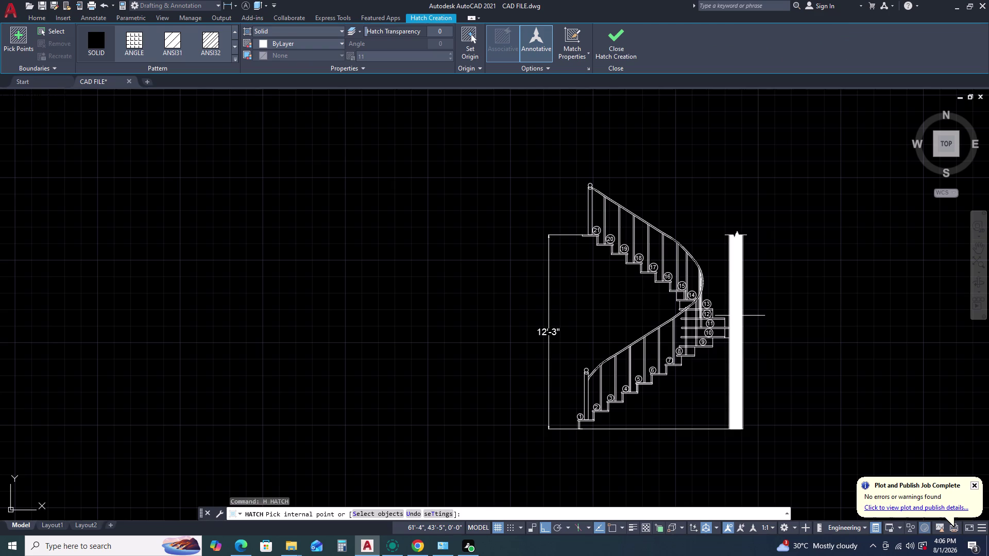
click(740, 317)
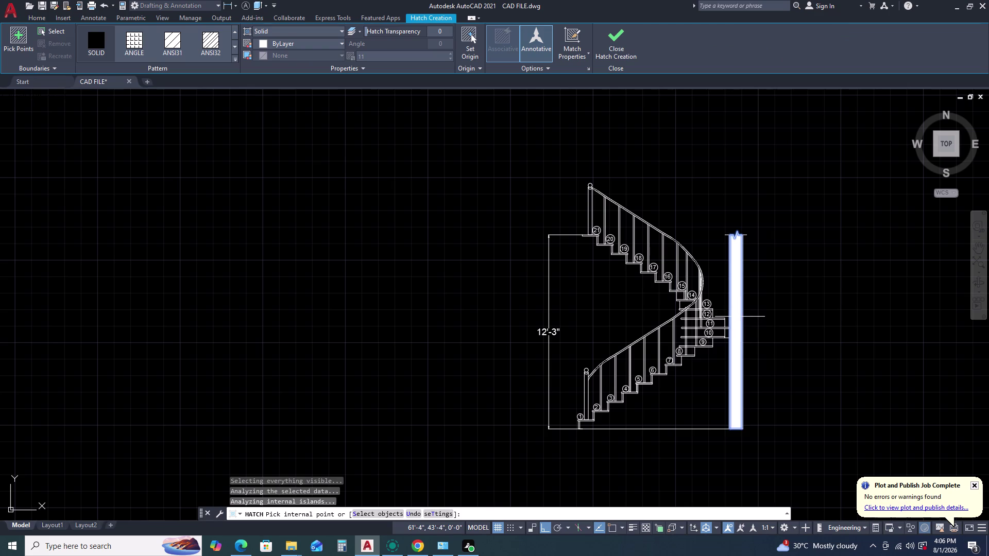
scroll(down, 3)
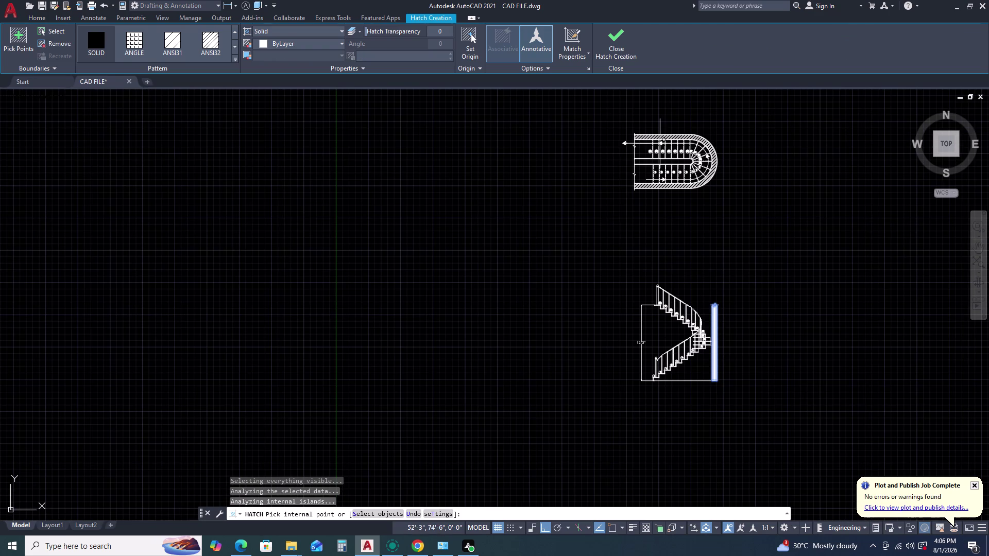
Copy the plan's diagonal wall hatch pattern onto the wall band and end hatching.
key(m)
key(a)
key(space)
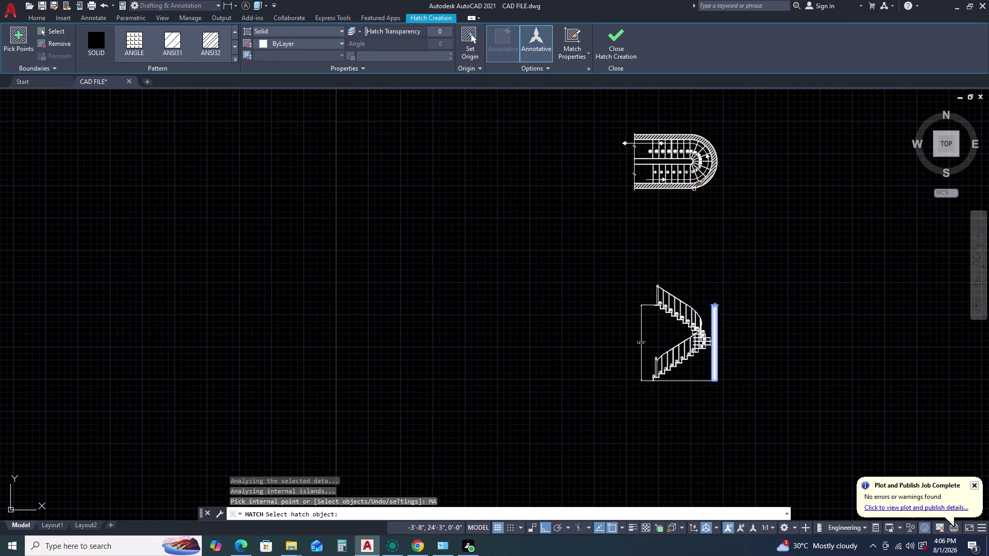
scroll(up, 3)
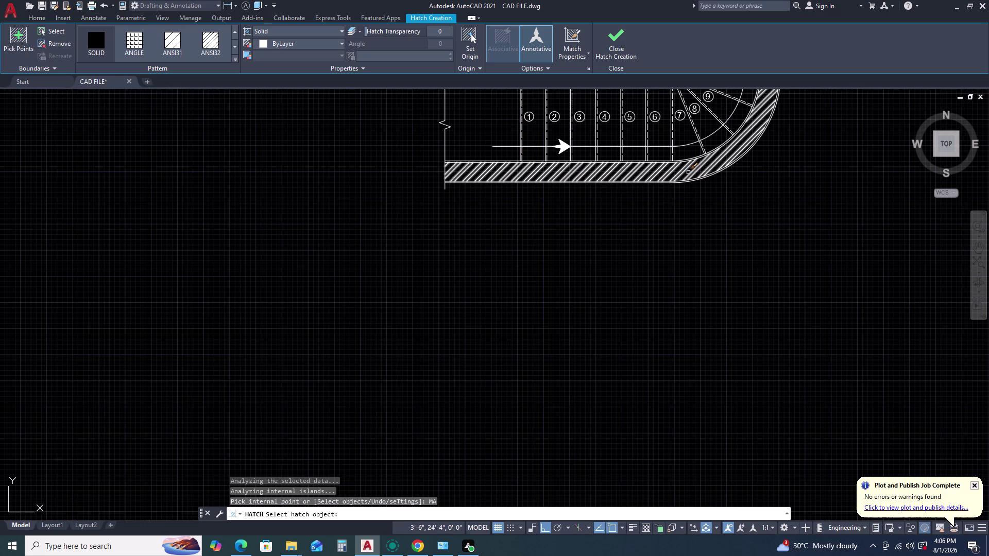
click(688, 173)
scroll(down, 3)
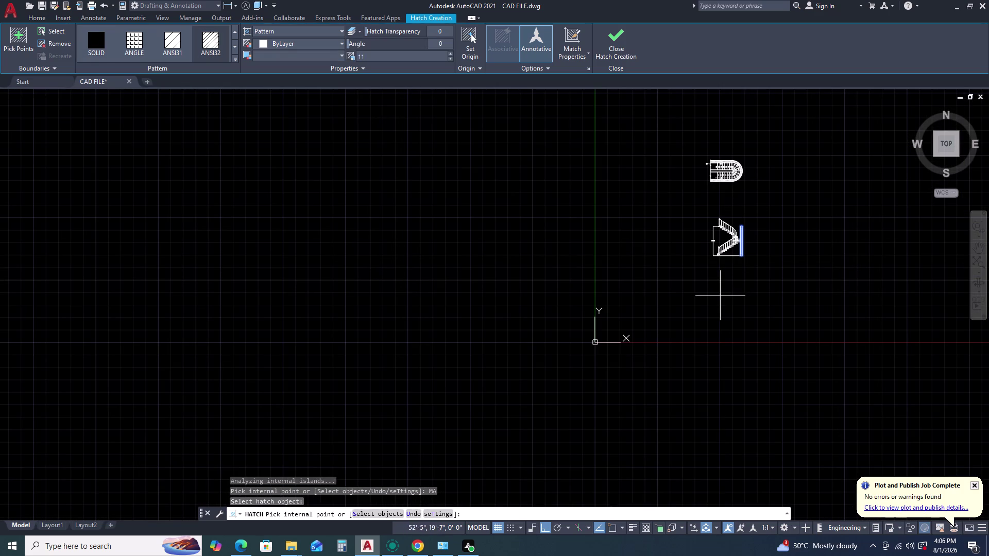
scroll(up, 3)
scroll(up, 3)
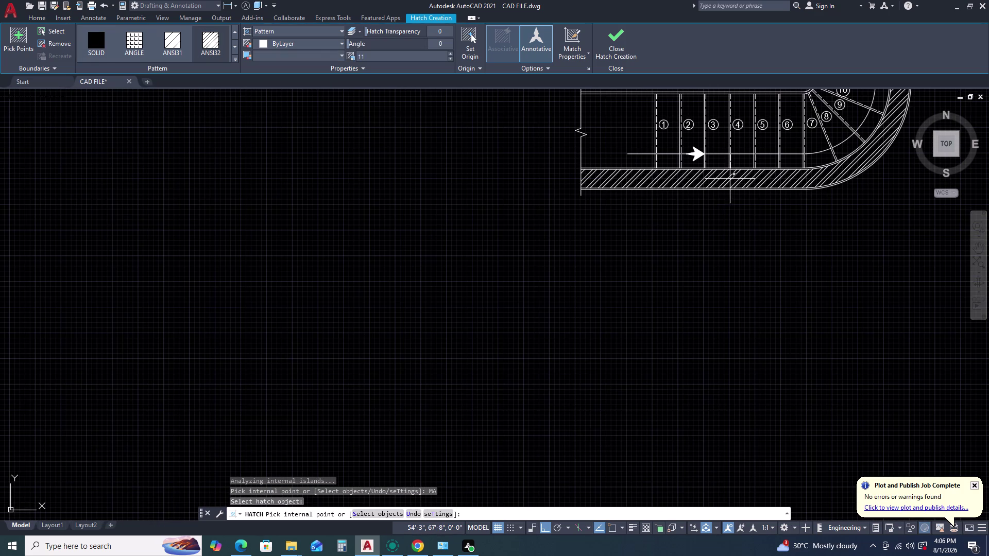
key(Escape)
key(Escape)
scroll(down, 3)
scroll(up, 3)
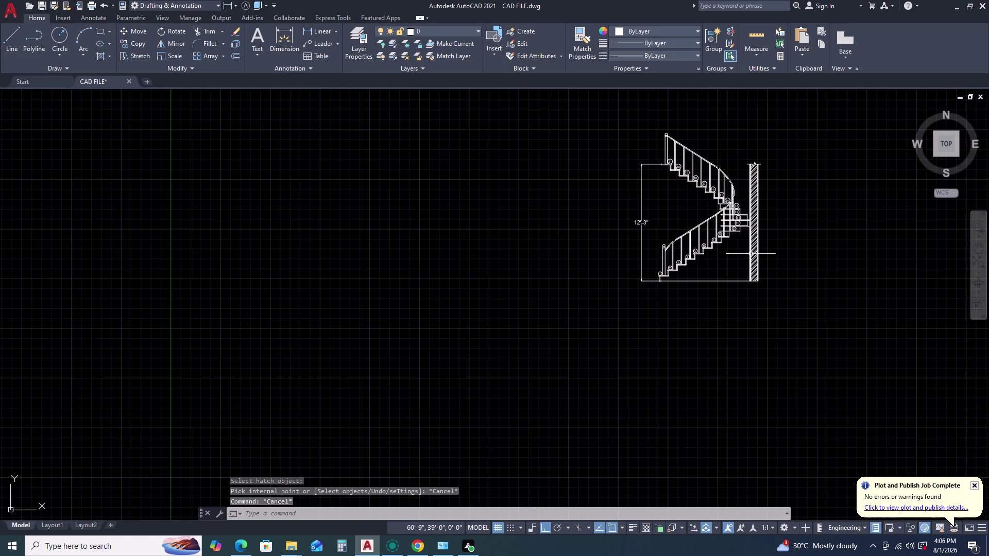
Zoom in on the elevation's lower flight, abandoning a started line.
scroll(up, 3)
scroll(down, 3)
middle_drag(759, 234, 740, 287)
middle_click(781, 267)
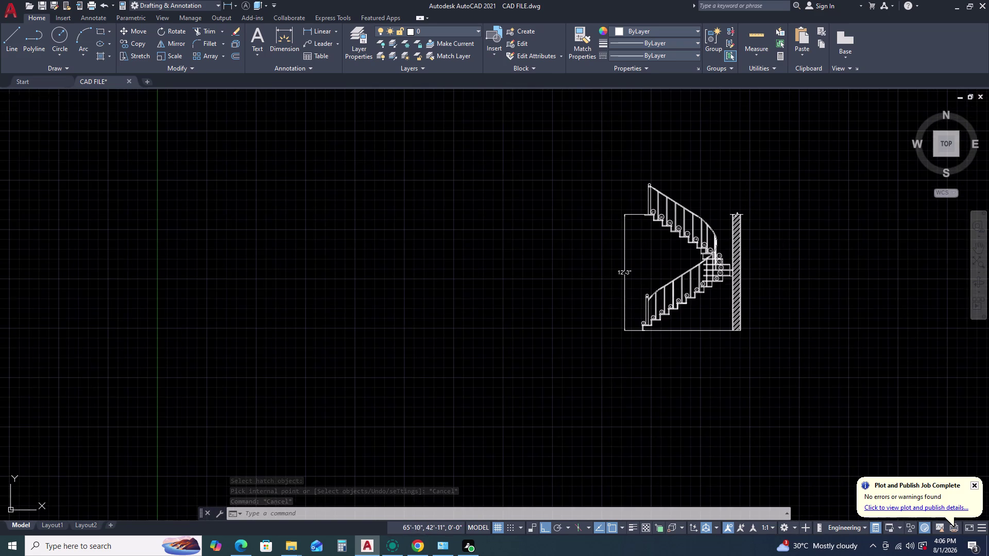
middle_drag(781, 267, 724, 289)
scroll(down, 3)
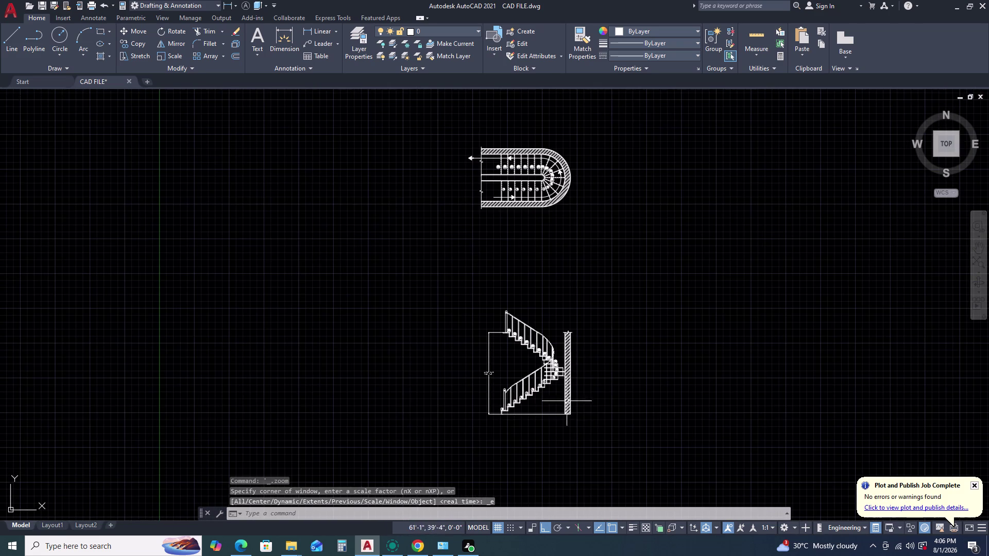
middle_drag(554, 417, 552, 362)
scroll(up, 3)
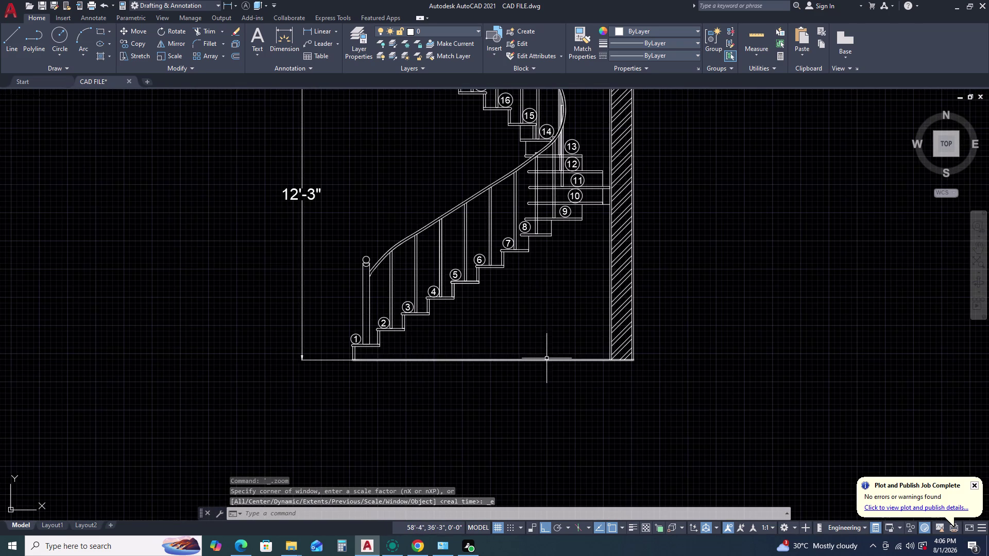
middle_click(523, 288)
middle_click(560, 288)
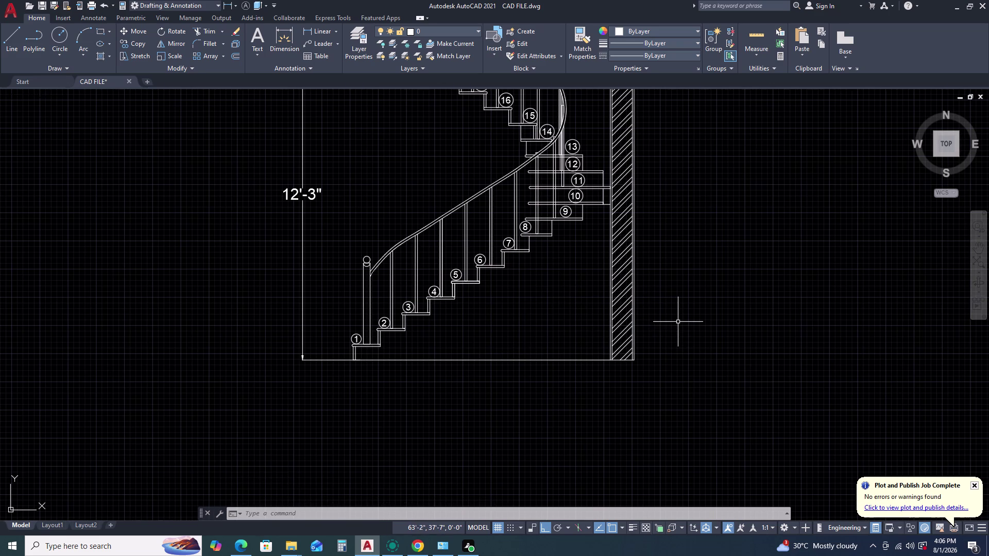
text(L)
key(space)
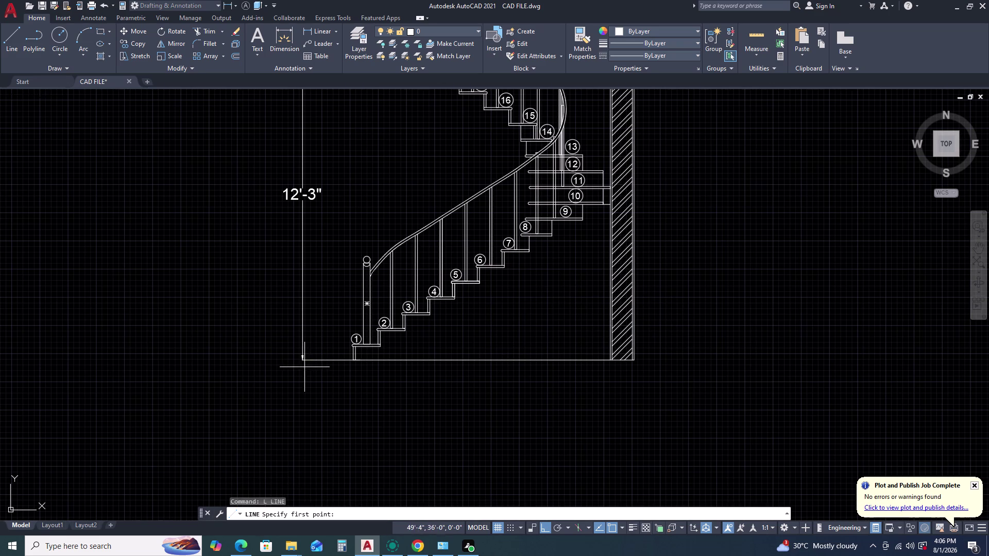
key(Escape)
Start a sloped polyline at step 1's base, running under steps 1 to 4.
text(PL)
key(space)
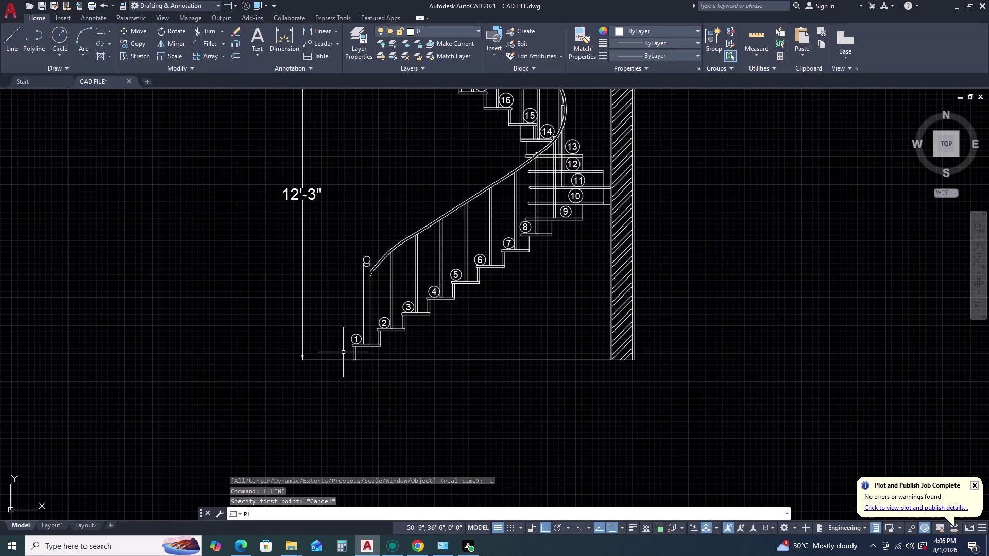
scroll(up, 3)
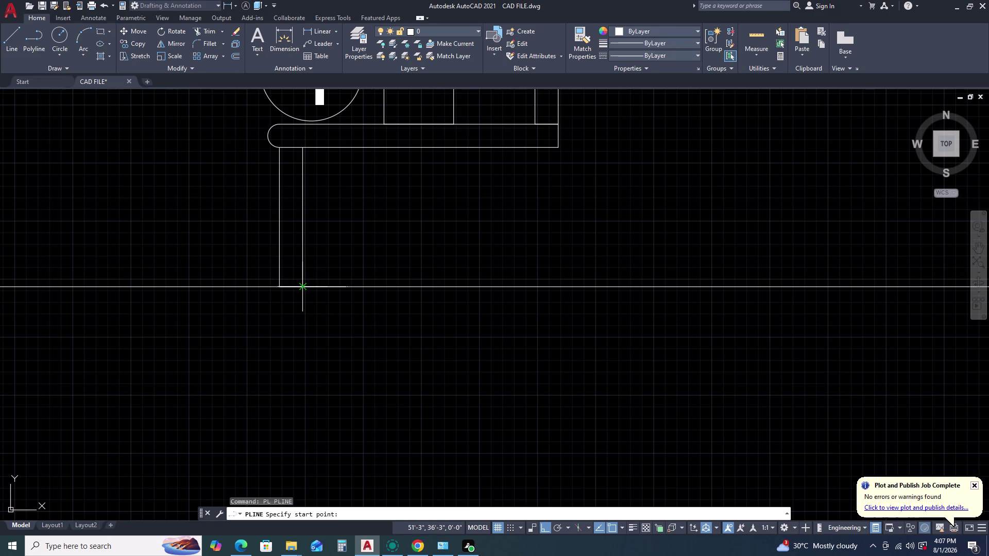
click(305, 289)
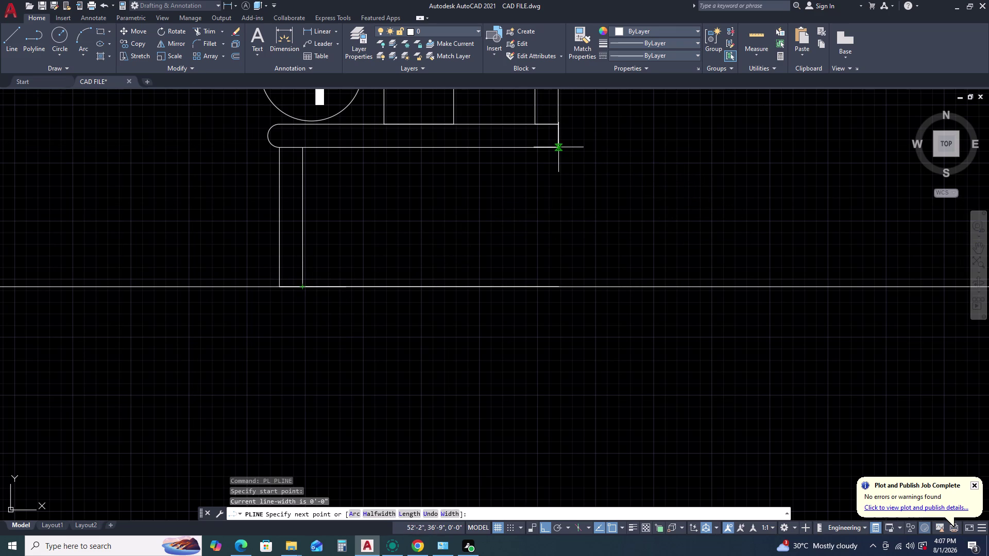
scroll(down, 3)
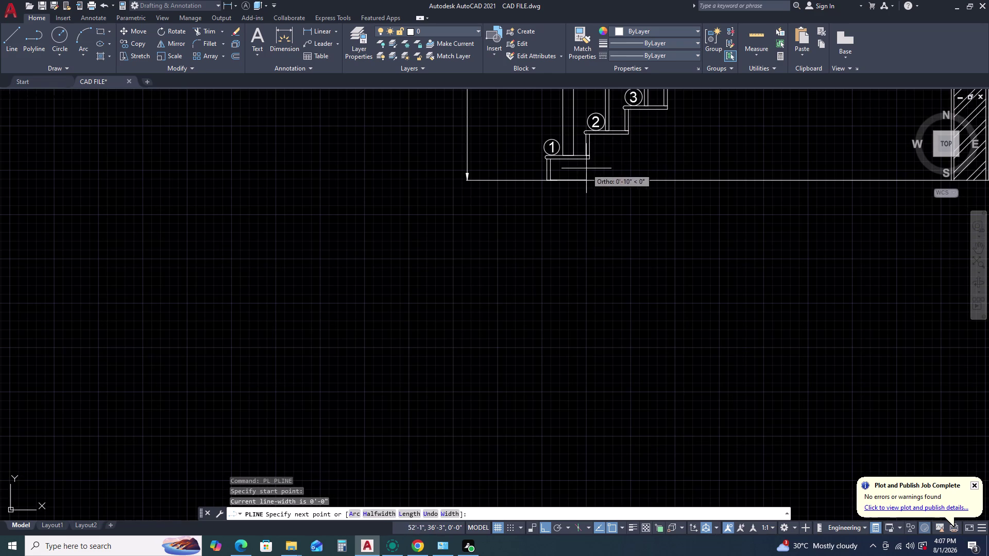
scroll(up, 3)
click(583, 163)
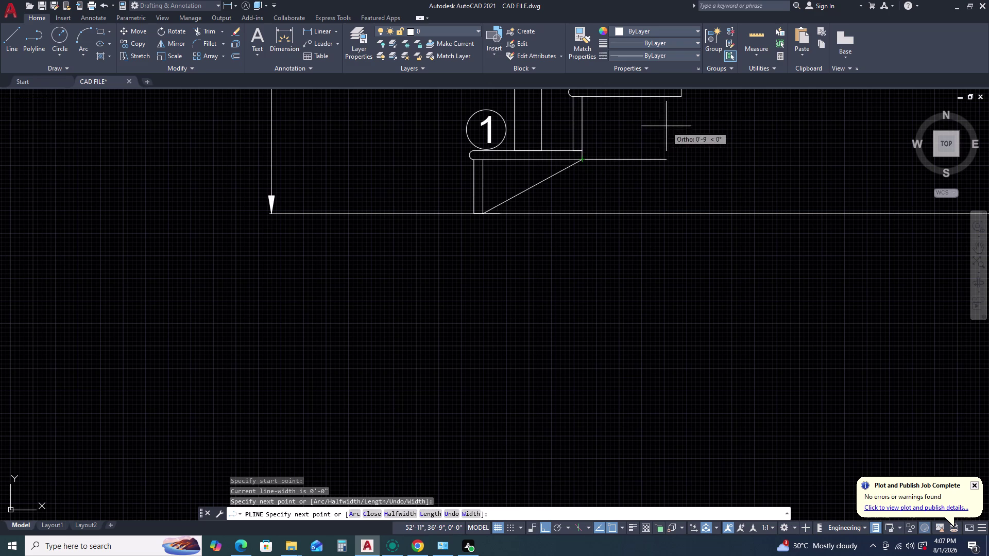
click(683, 96)
scroll(down, 3)
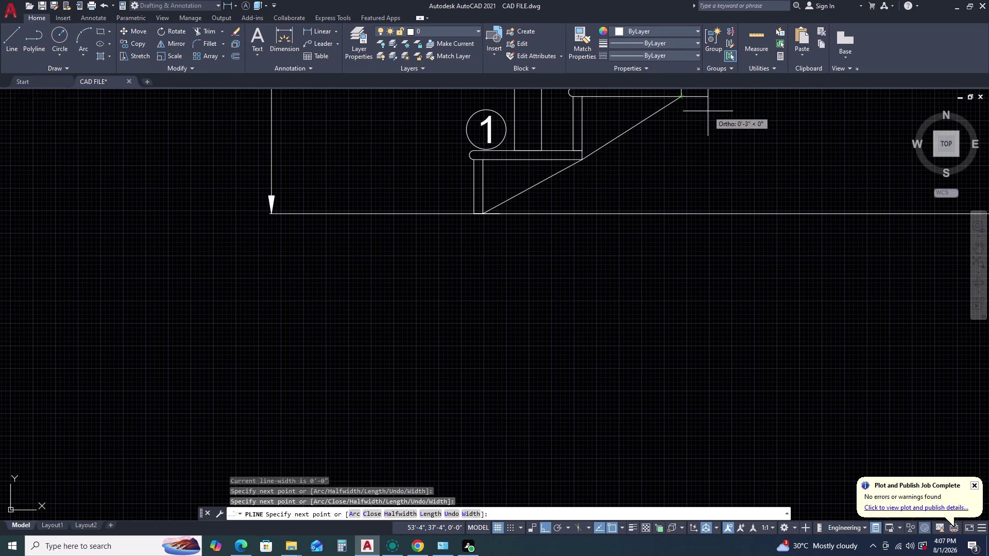
scroll(down, 3)
middle_drag(720, 124, 685, 164)
middle_drag(679, 166, 635, 189)
middle_drag(614, 204, 604, 212)
middle_click(602, 215)
scroll(up, 3)
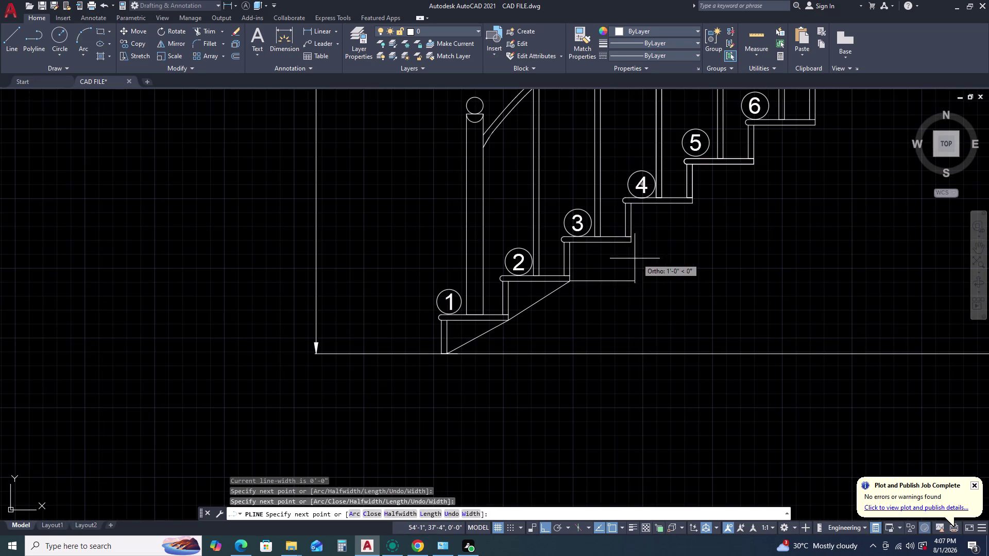
scroll(up, 3)
click(645, 179)
scroll(down, 3)
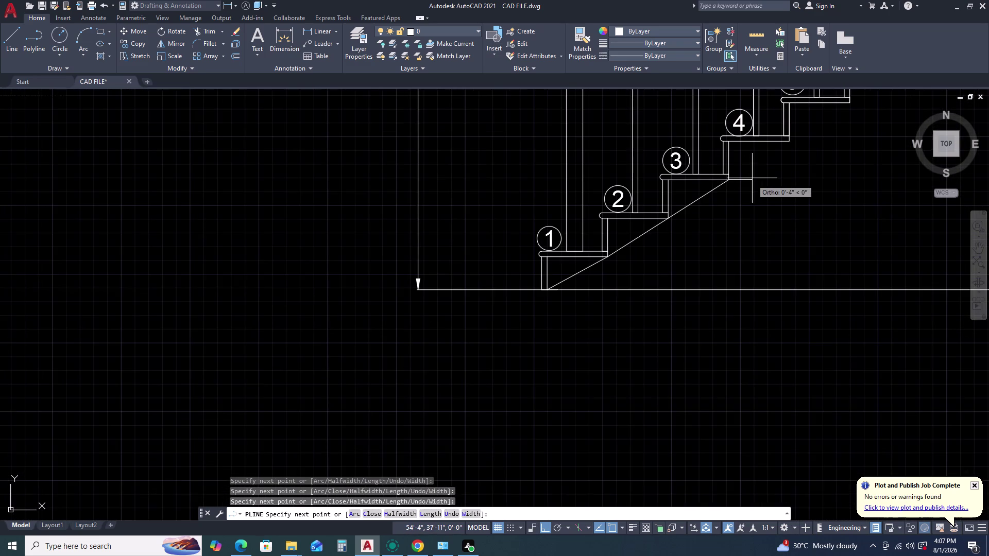
middle_drag(753, 178, 574, 267)
middle_click(573, 268)
scroll(up, 3)
click(634, 217)
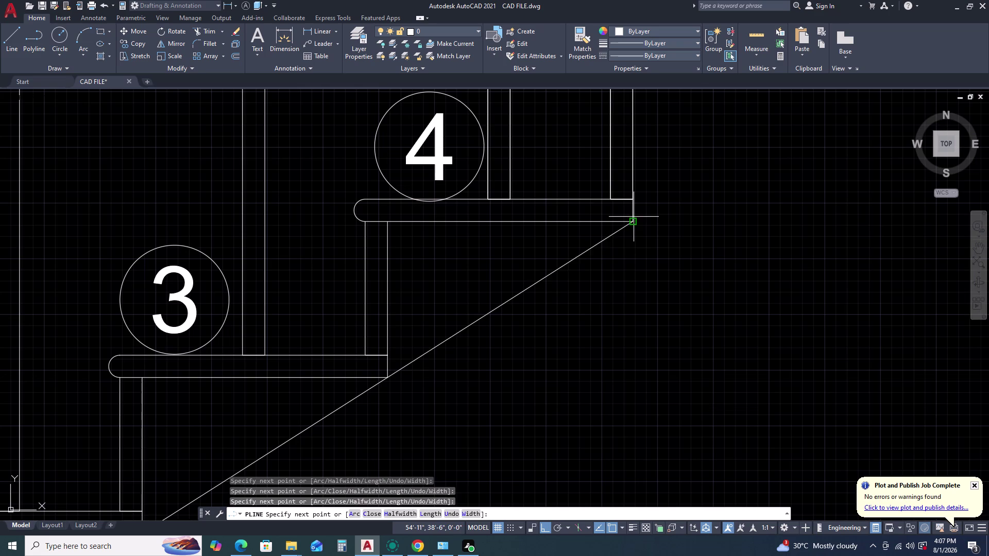
Continue the sloped polyline under steps 5 through 9 and finish it.
scroll(down, 3)
scroll(up, 3)
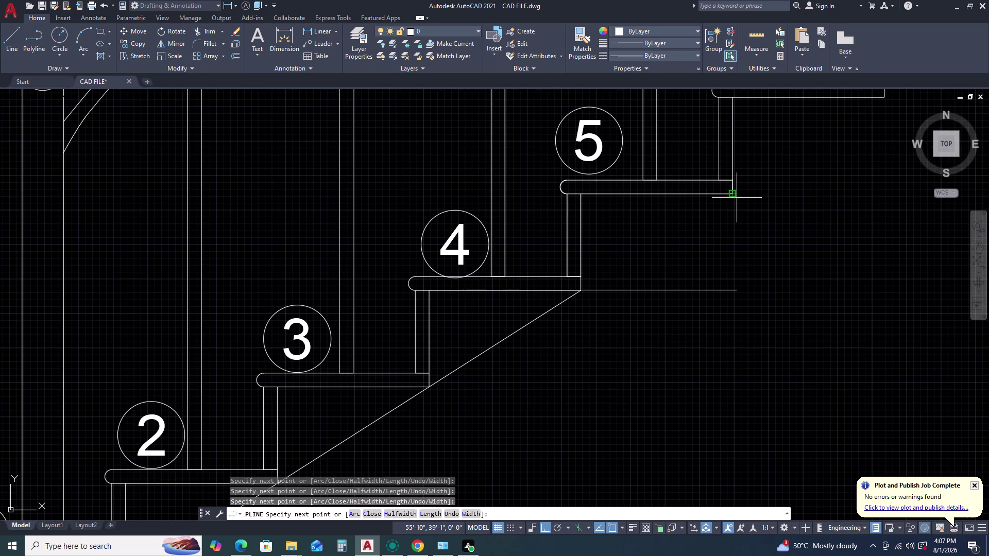
click(736, 198)
scroll(down, 3)
middle_drag(711, 237, 632, 269)
middle_click(630, 269)
scroll(up, 3)
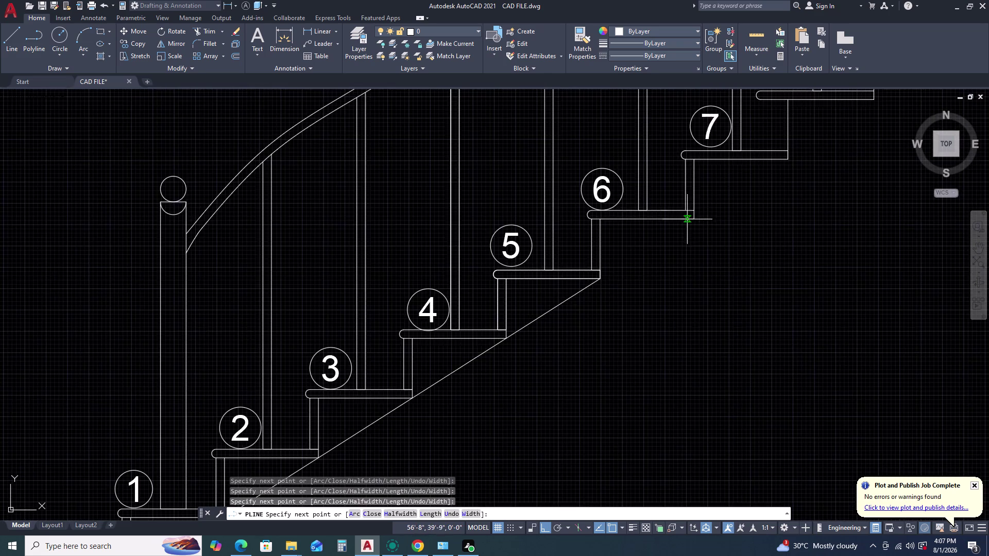
scroll(up, 3)
click(685, 209)
scroll(down, 3)
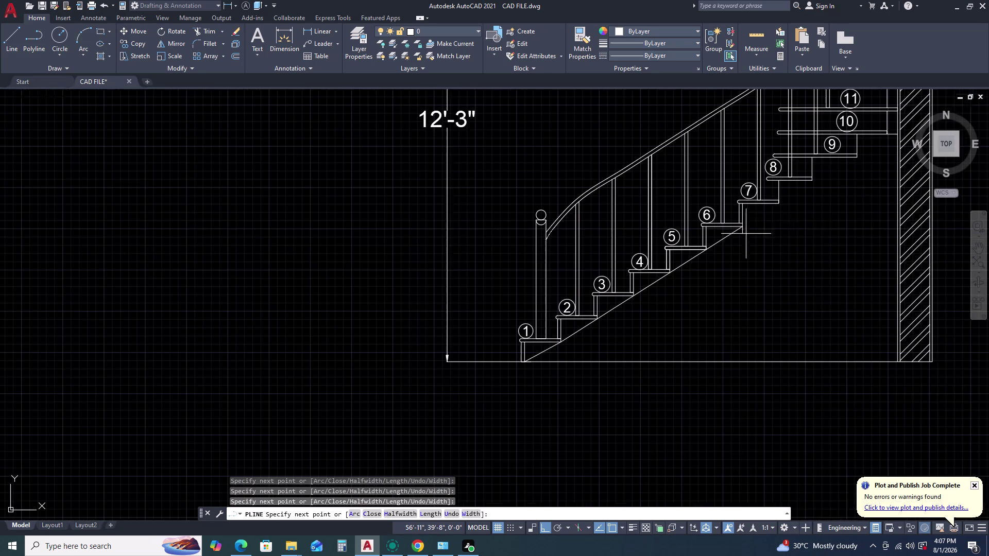
middle_drag(766, 214, 757, 220)
middle_click(593, 284)
scroll(up, 3)
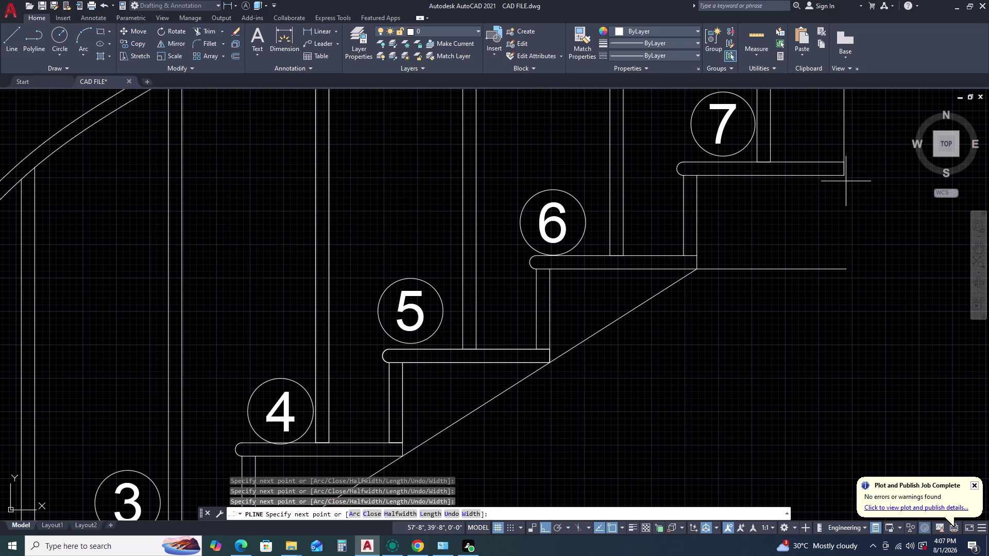
click(843, 174)
scroll(down, 3)
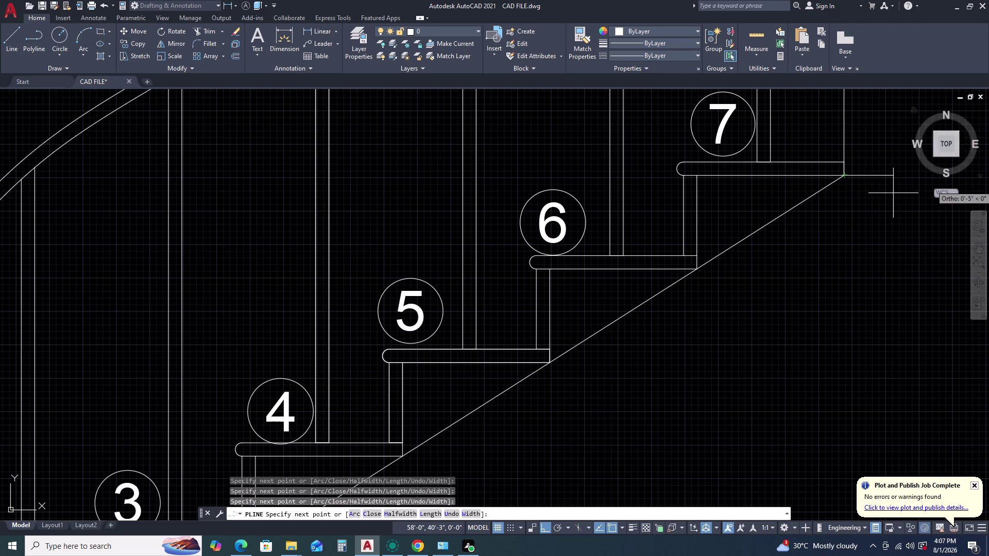
scroll(down, 3)
middle_drag(807, 212, 659, 279)
middle_click(659, 279)
middle_click(657, 280)
scroll(up, 3)
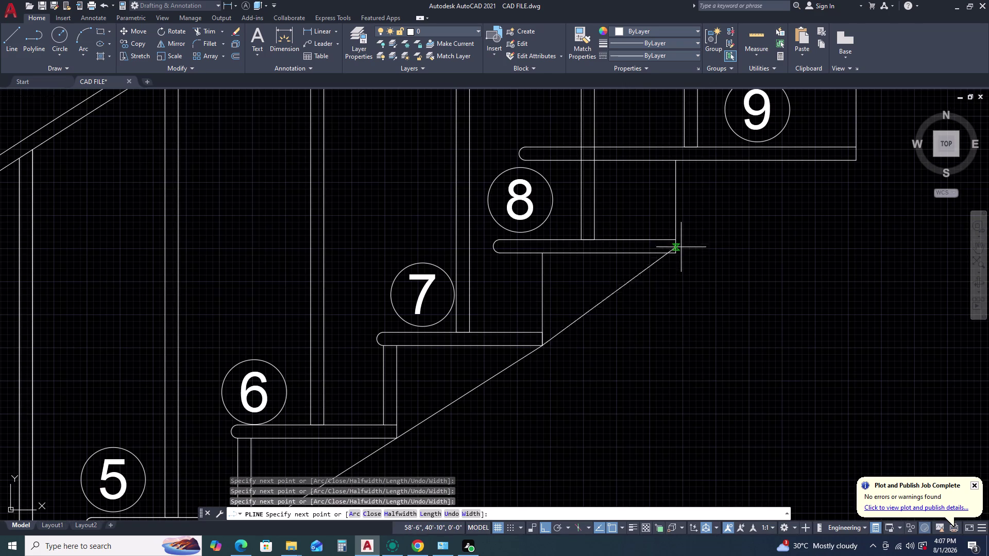
click(677, 253)
click(854, 158)
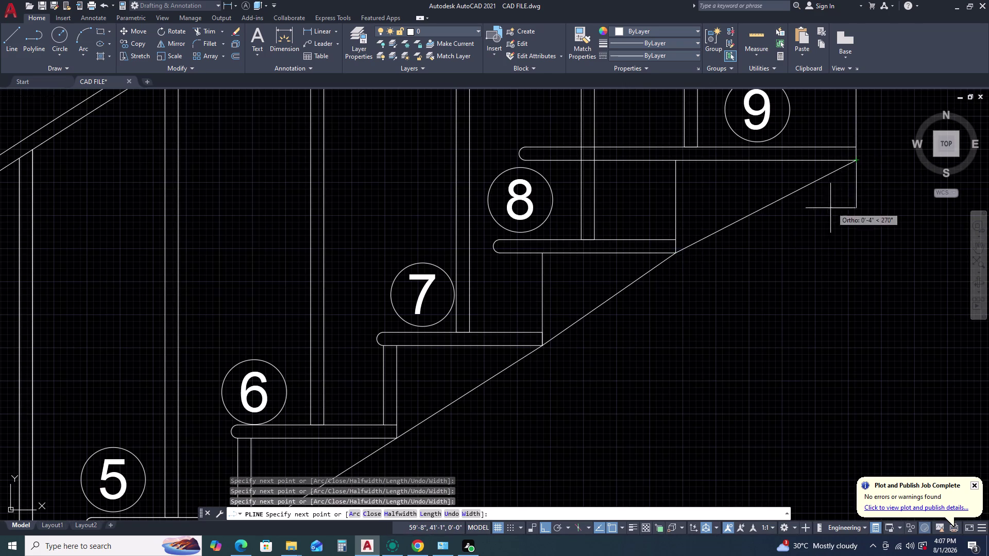
scroll(down, 3)
middle_drag(817, 226, 757, 243)
middle_click(754, 243)
key(Escape)
scroll(up, 3)
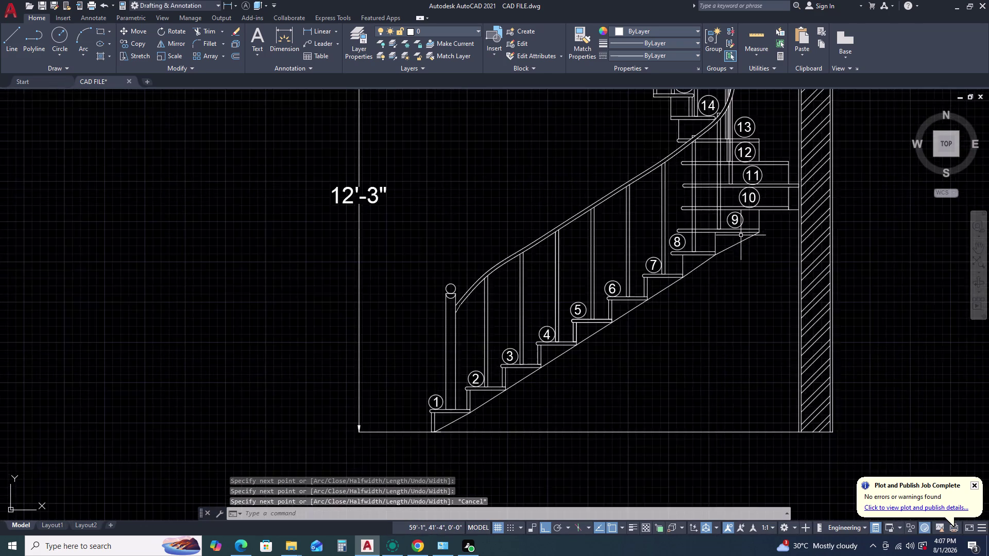
Offset a copy of the sloped polyline 6 inches below it.
click(738, 247)
click(699, 282)
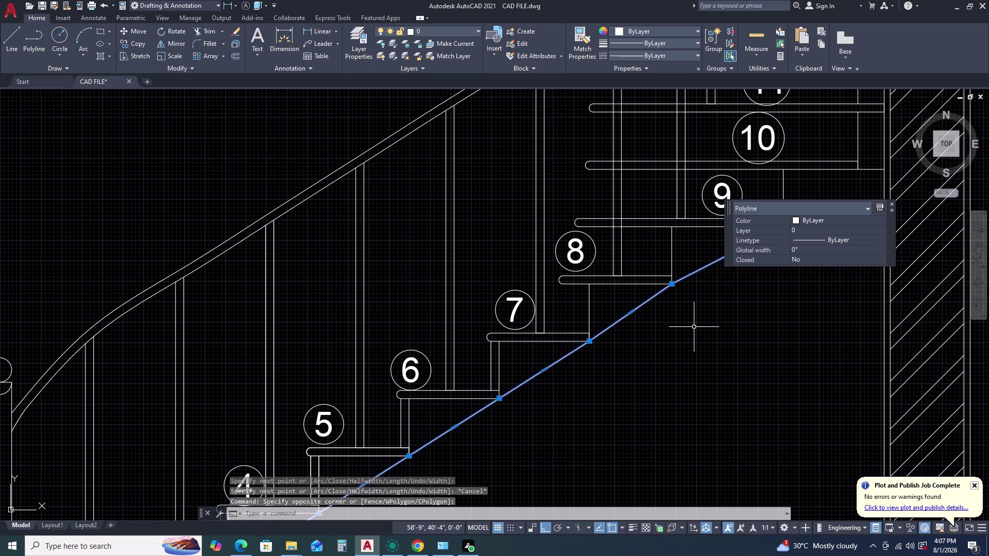
key(o)
key(space)
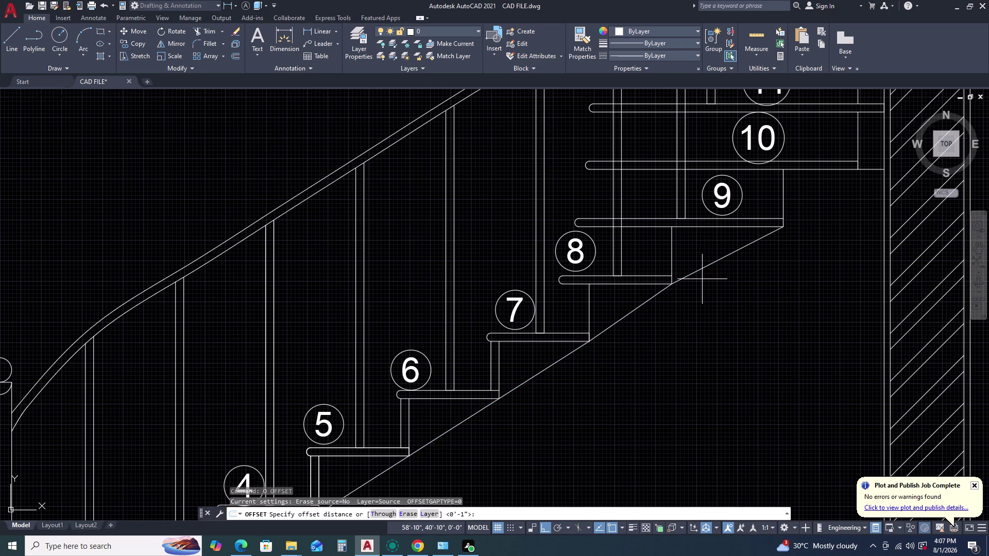
key(0)
key(period)
key(BackSpace)
key(BackSpace)
text(6)
key(space)
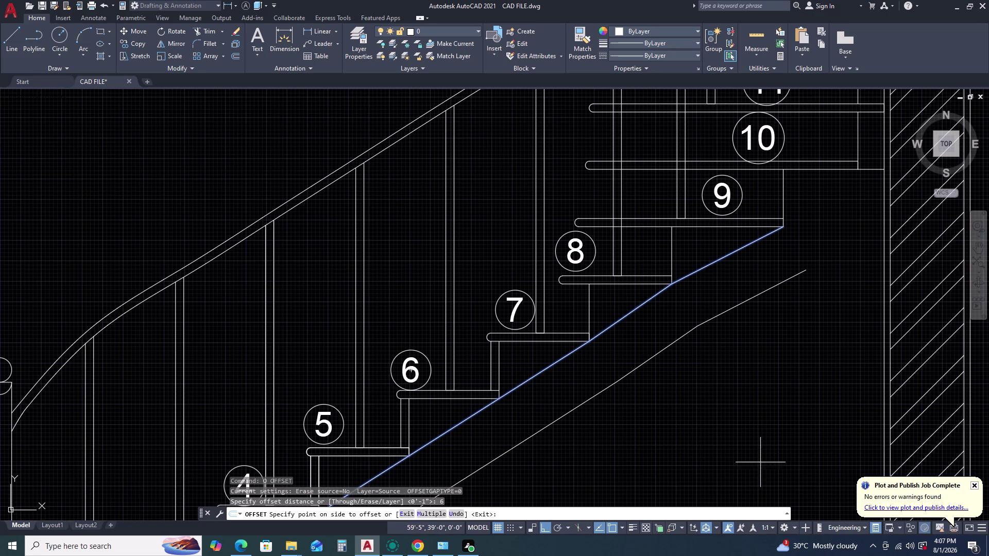
click(733, 419)
scroll(down, 3)
key(Escape)
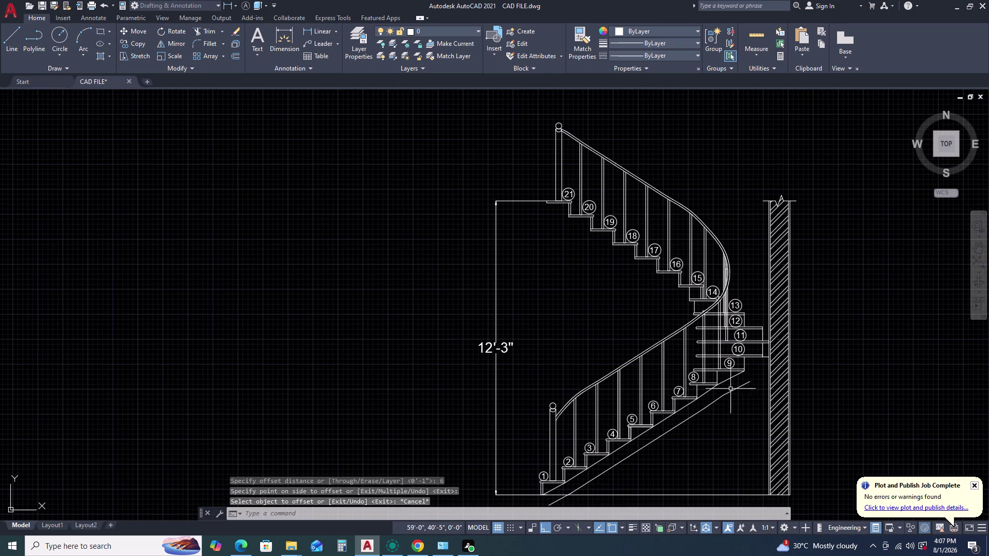
scroll(up, 3)
Draw a small three-segment outline from beside step 9 into the wall.
text(TR)
key(space)
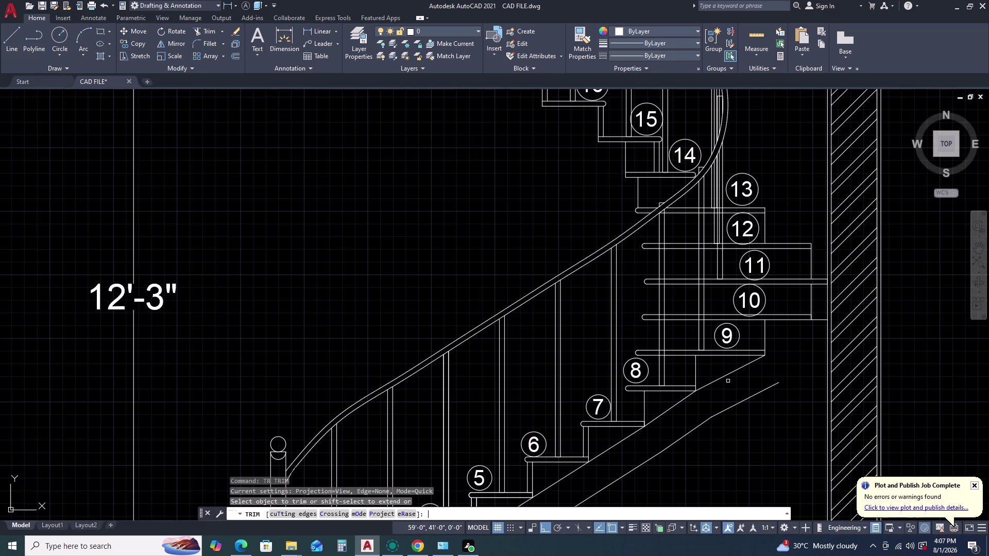
click(725, 377)
key(Escape)
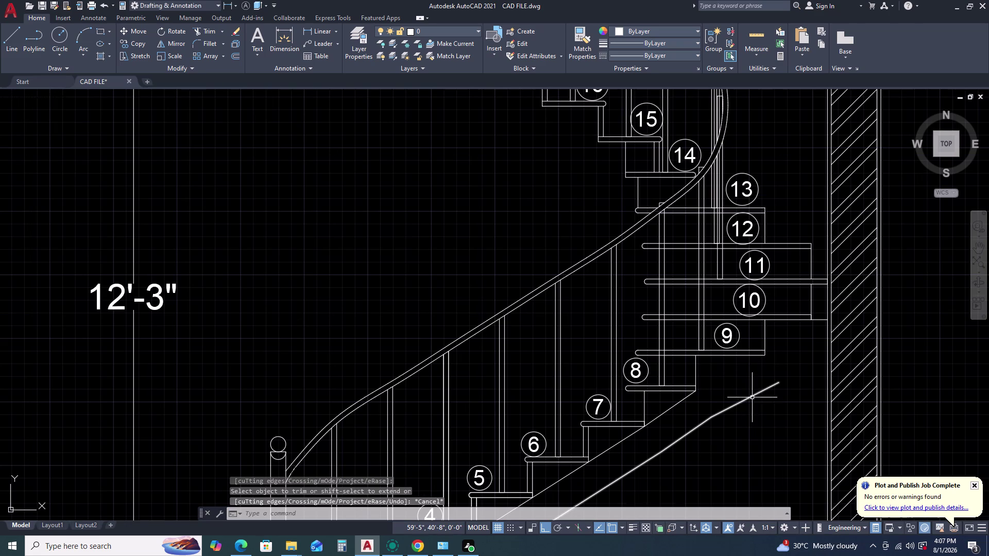
key(l)
key(space)
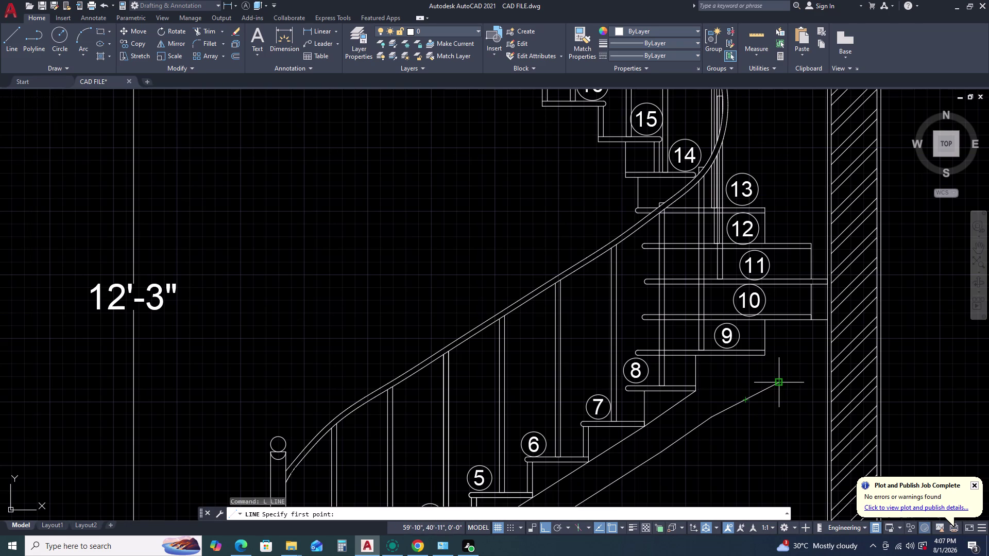
click(780, 383)
click(856, 382)
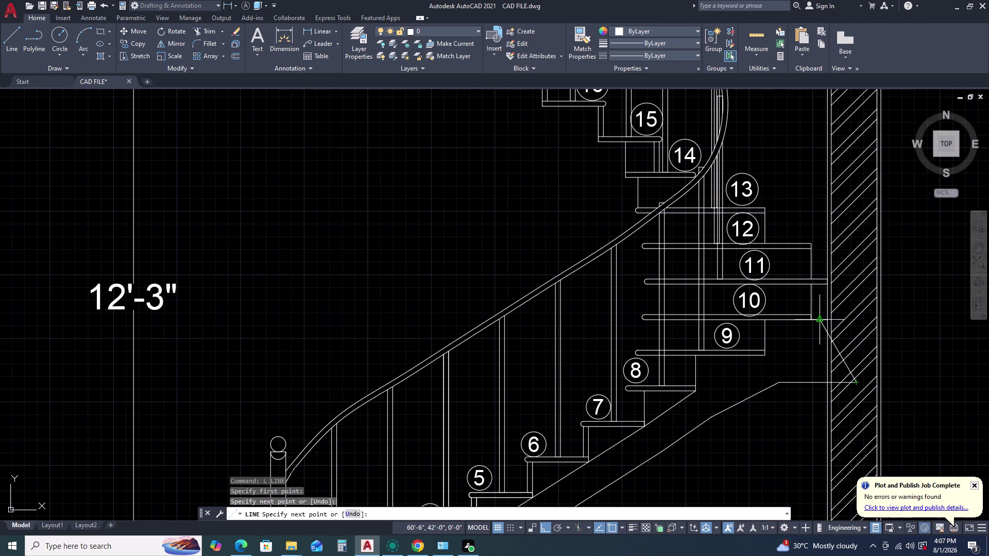
click(856, 321)
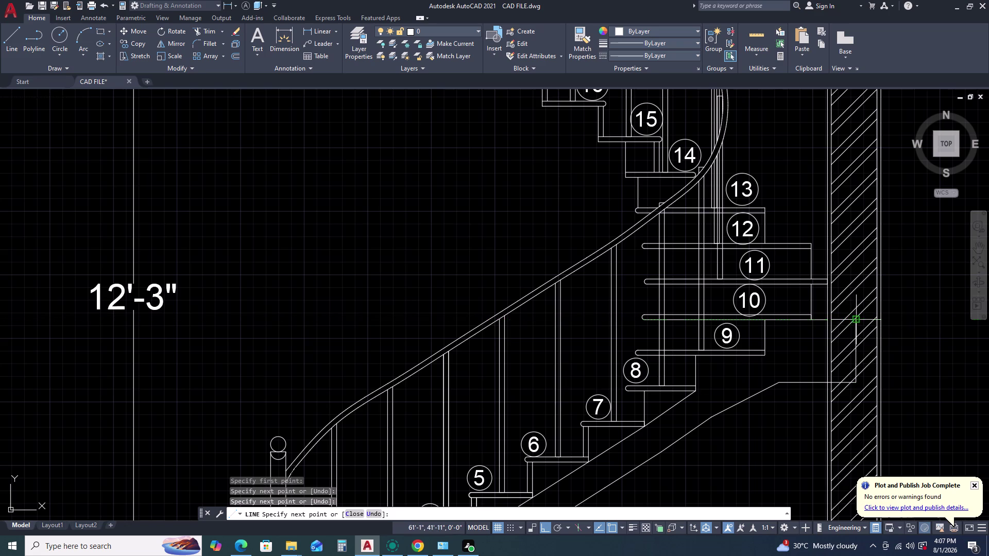
click(828, 320)
key(Escape)
Select the wall hatch next to step 9.
scroll(up, 3)
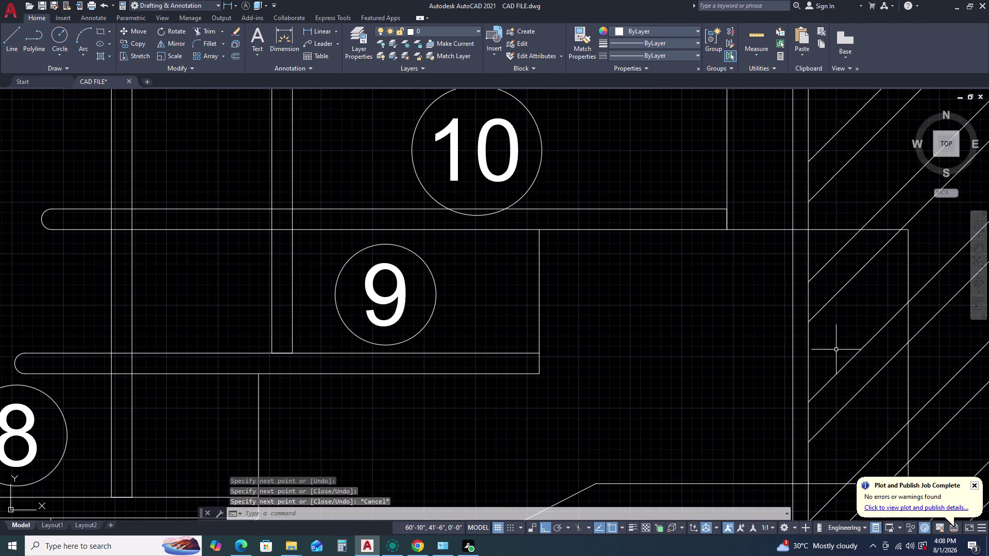
click(858, 350)
click(835, 381)
key(Escape)
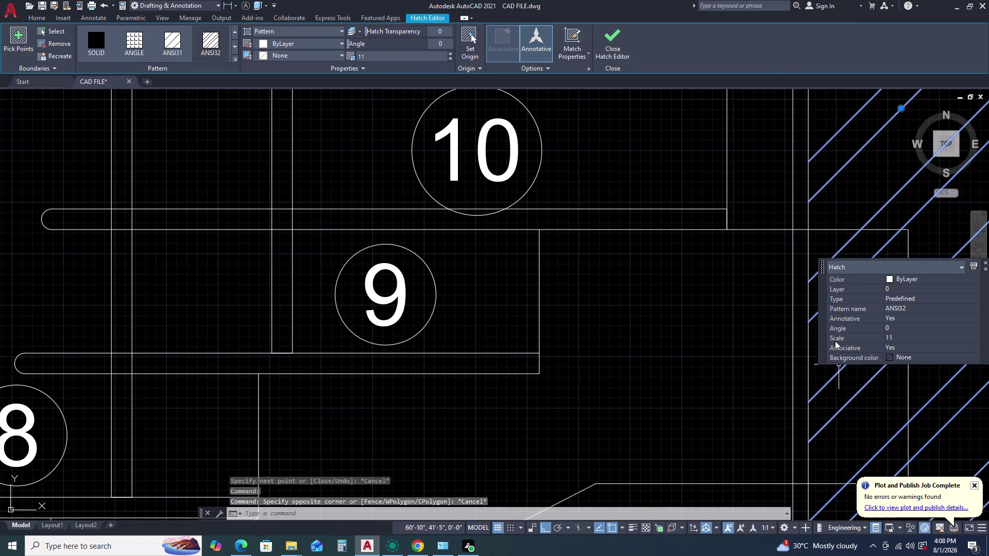
Delete the old wall hatch beside the upper steps.
key(Escape)
scroll(down, 3)
click(851, 250)
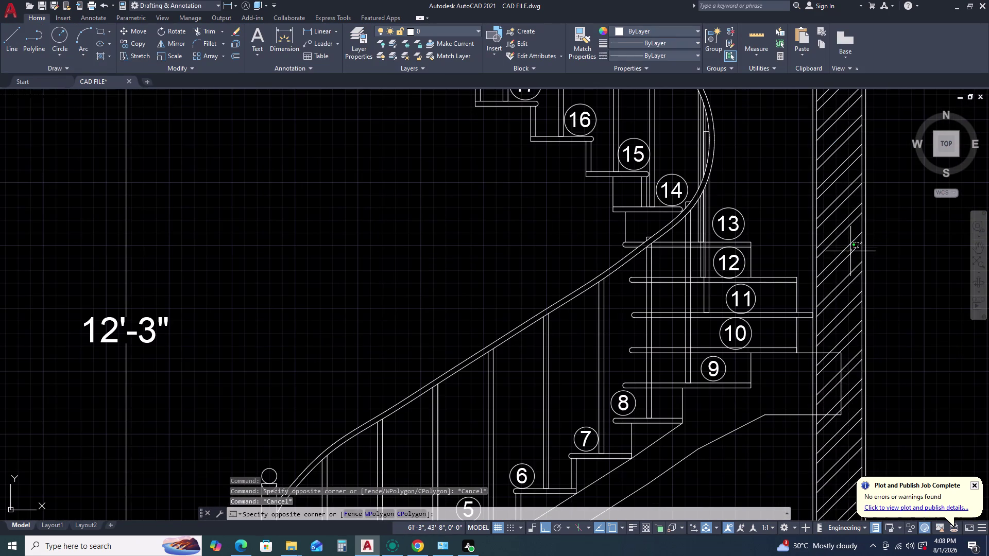
click(840, 289)
key(Delete)
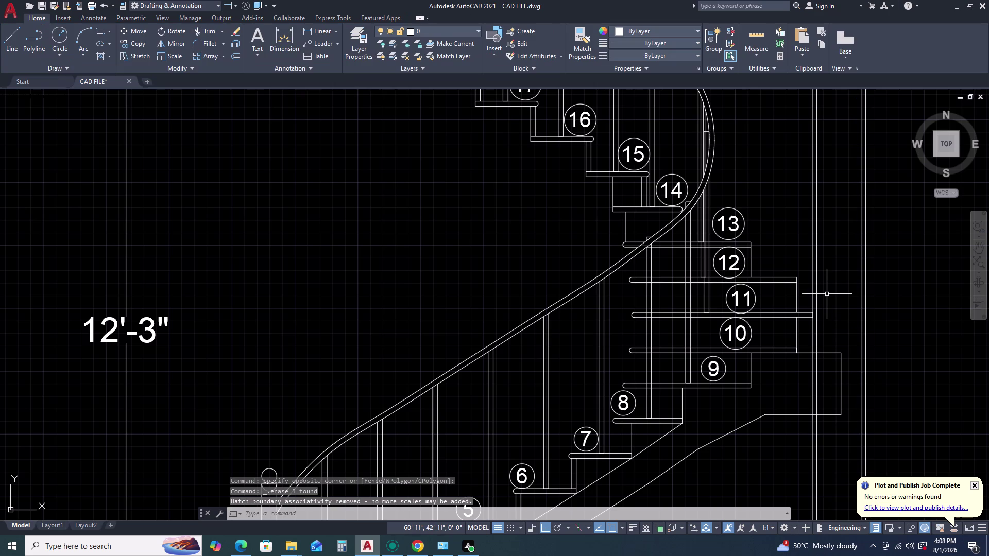
Hatch the wall area beside the upper steps, then view the whole staircase.
text(H)
key(space)
click(847, 283)
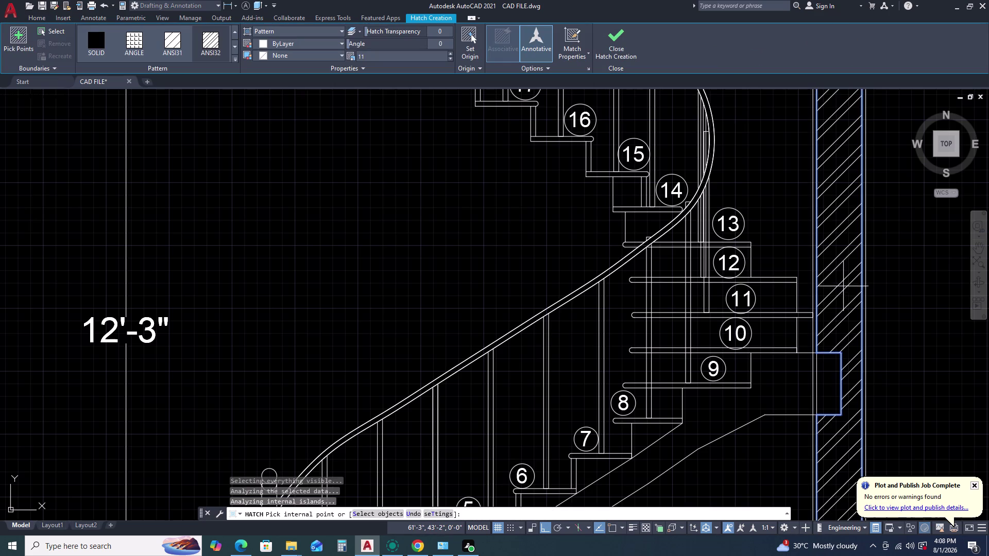
scroll(down, 3)
key(Escape)
scroll(up, 3)
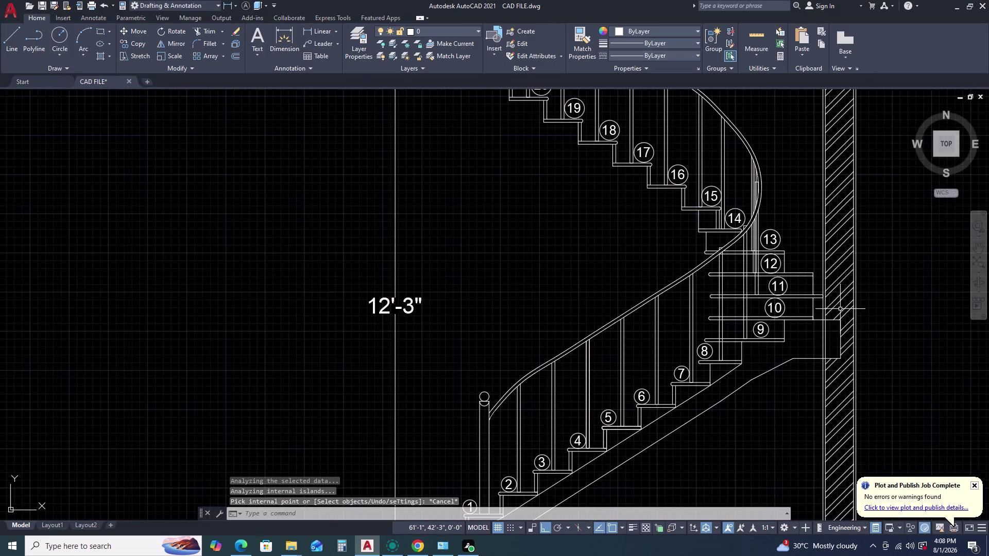
scroll(up, 3)
middle_drag(829, 338, 819, 332)
scroll(down, 3)
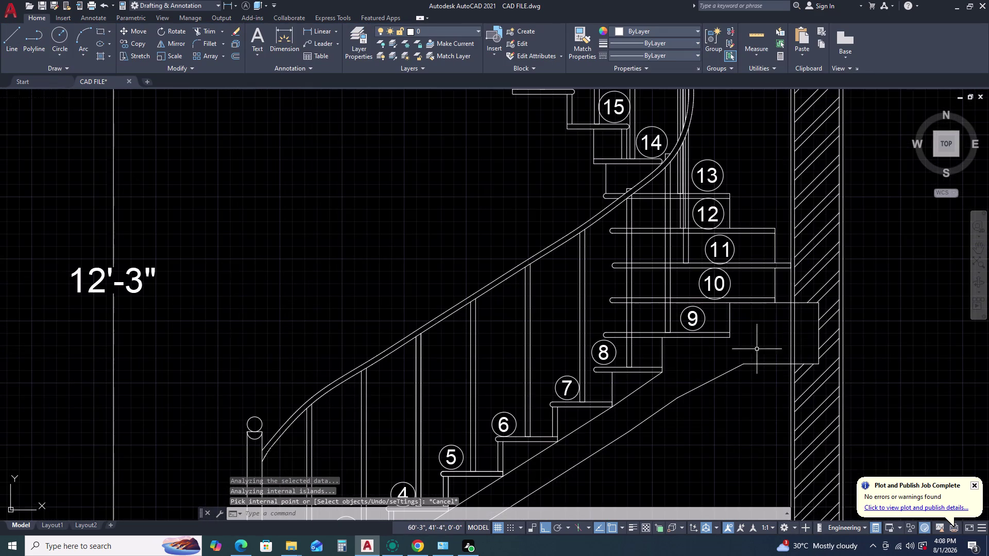
scroll(down, 3)
middle_drag(641, 362, 622, 328)
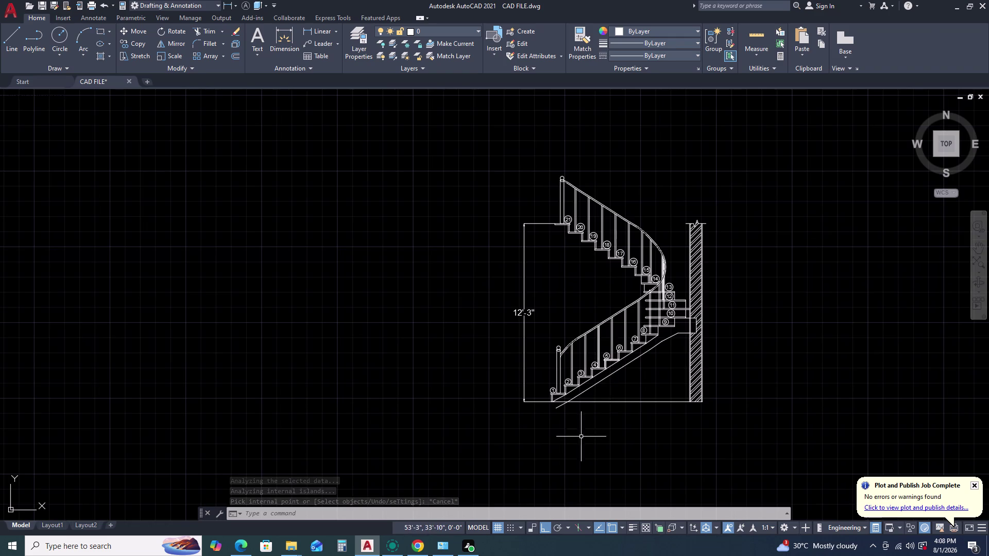
scroll(up, 3)
Trim the underside diagonal where it overshoots below the floor line.
key(t)
text(R)
key(space)
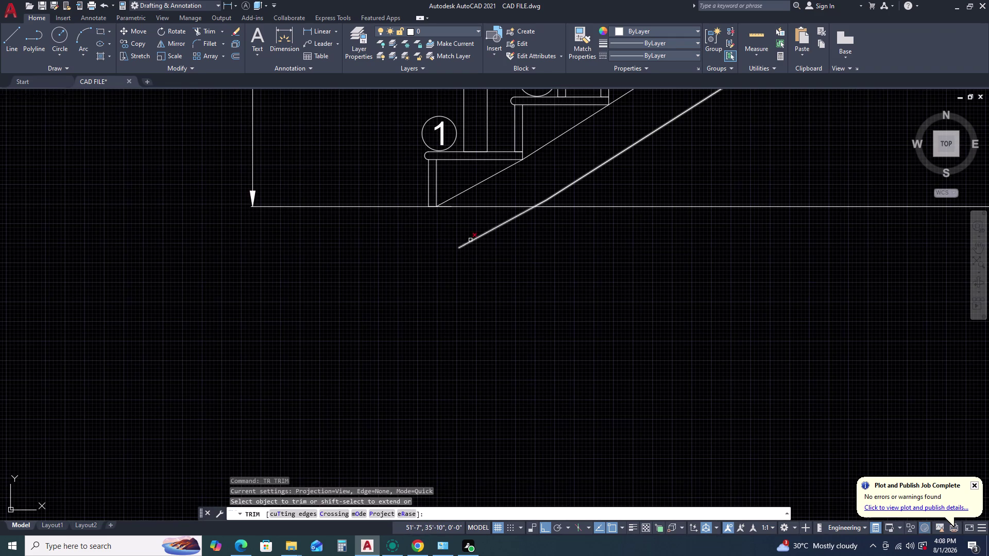
click(471, 238)
click(471, 255)
key(Escape)
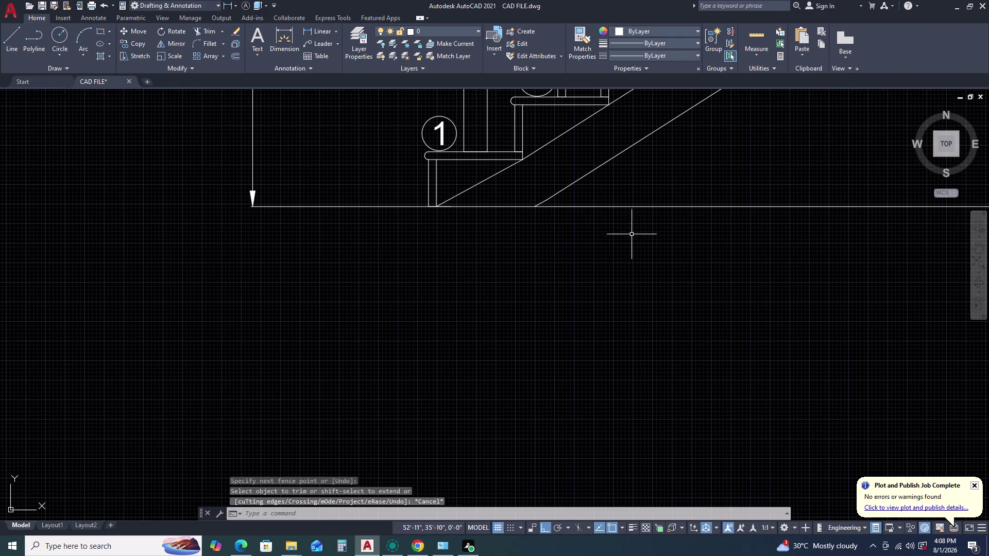
scroll(down, 3)
scroll(up, 3)
Erase the extra parallel diagonal under steps 1–4 and start a new hatch.
middle_drag(651, 198, 607, 259)
scroll(up, 3)
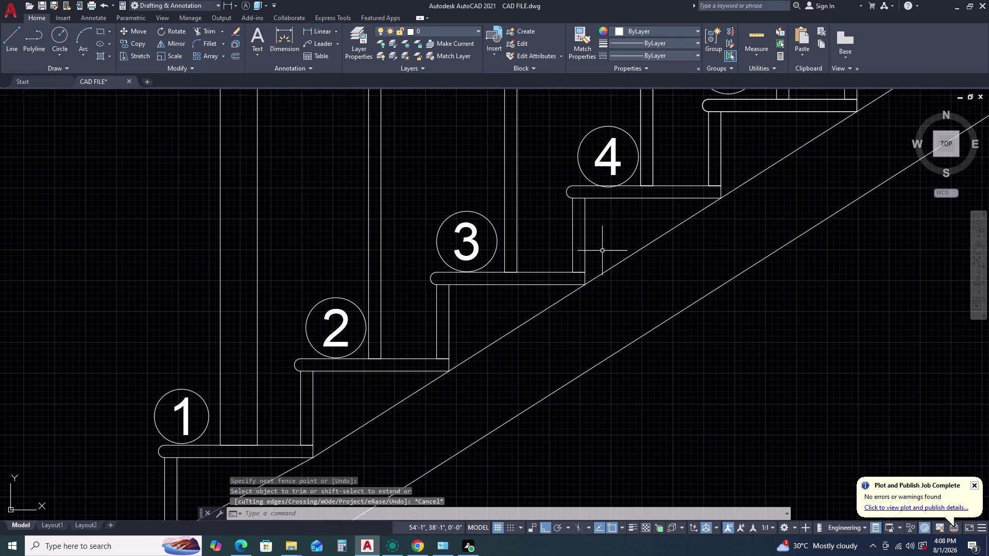
click(618, 247)
click(608, 282)
key(Delete)
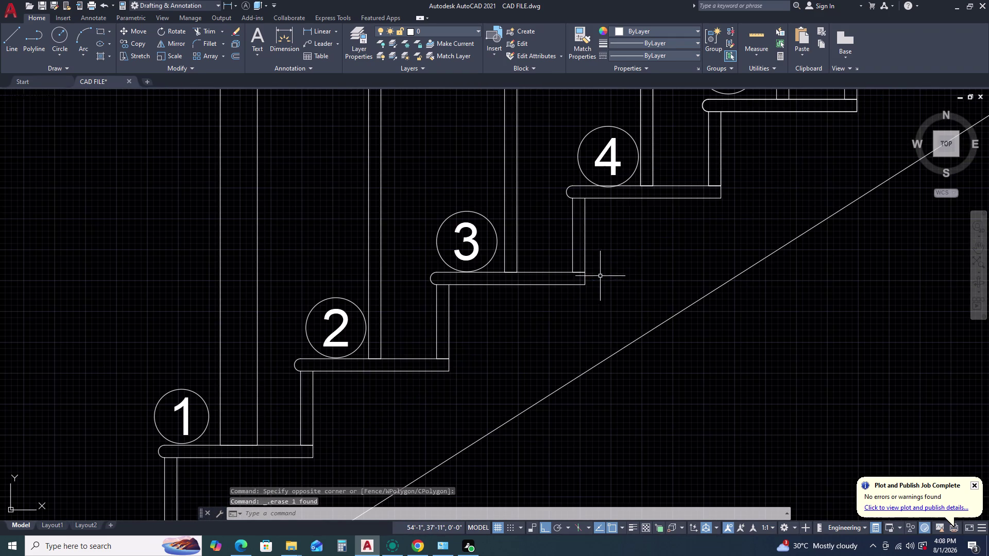
scroll(down, 3)
key(h)
key(space)
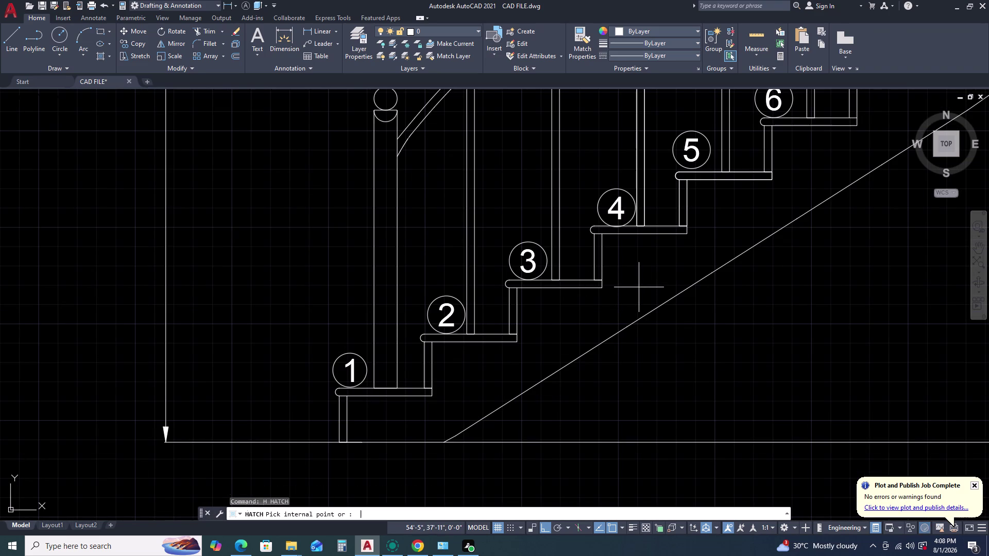
Pick the area beneath steps 1–6 and choose the AR-CONC concrete hatch pattern.
click(639, 274)
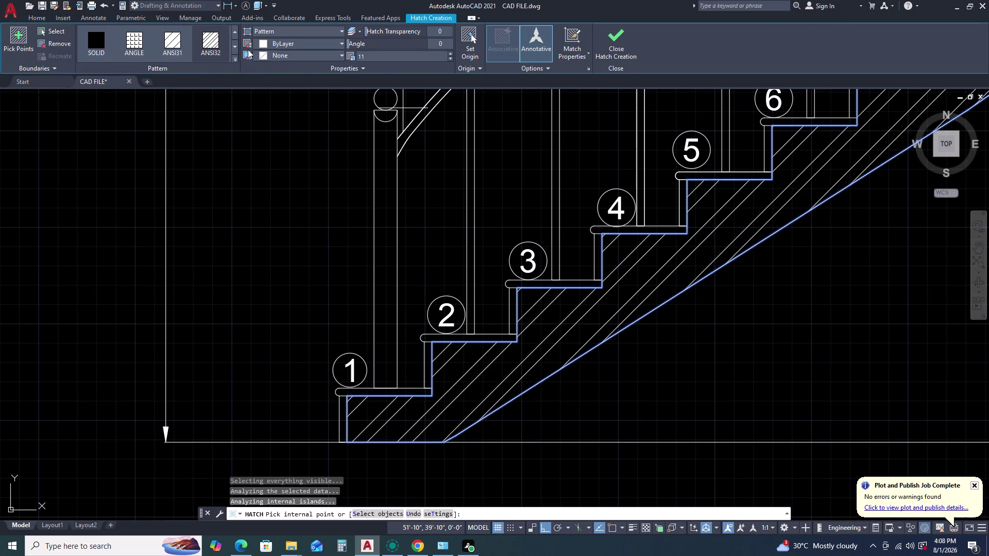
click(238, 59)
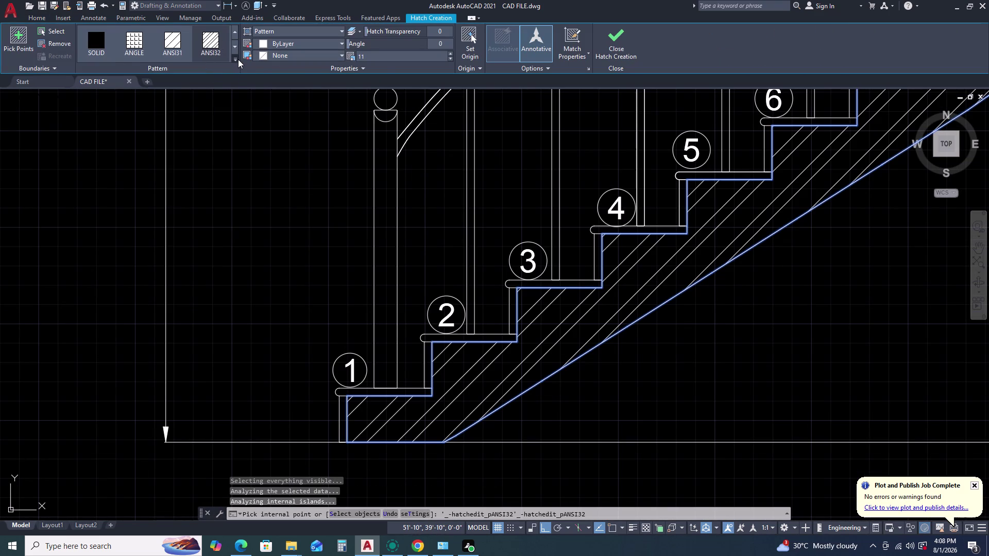
scroll(down, 3)
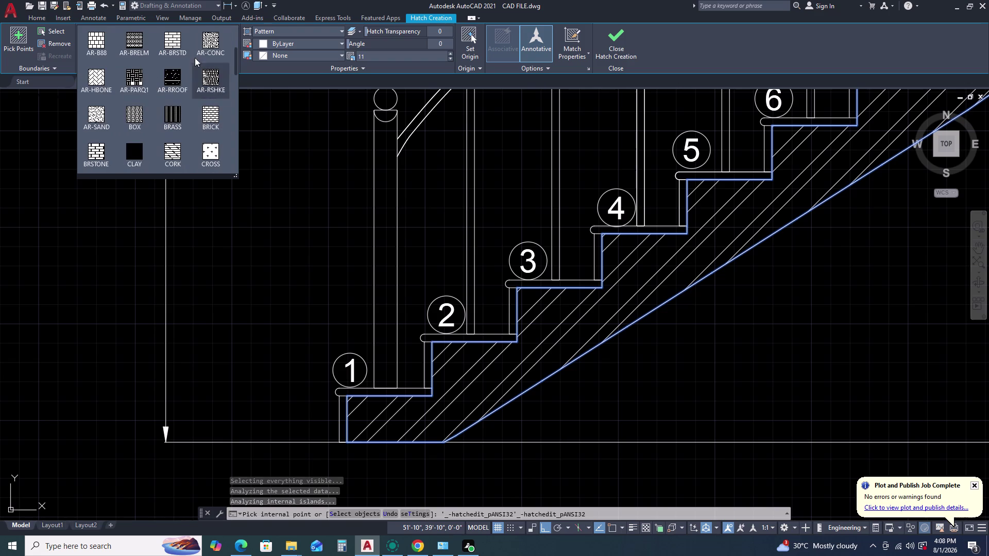
click(209, 40)
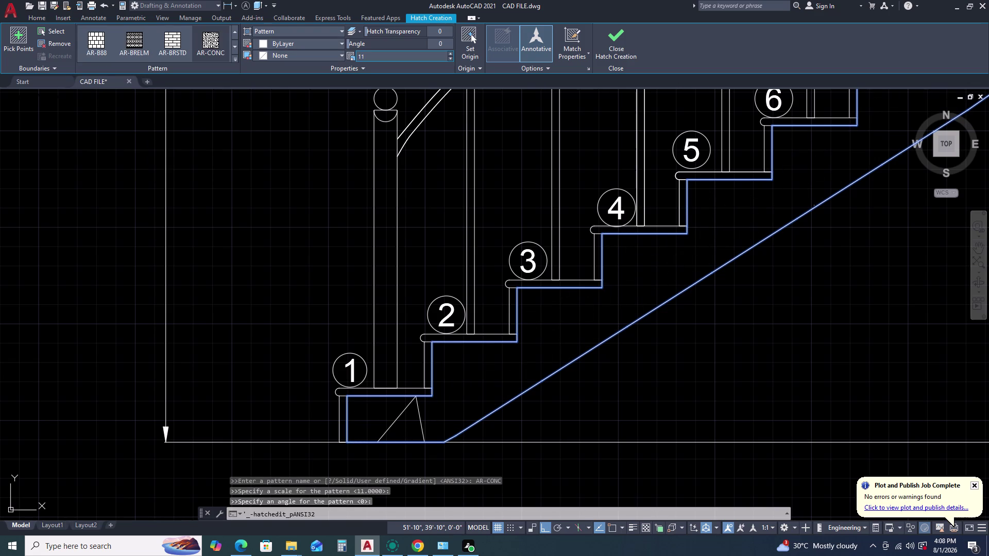
Set the concrete hatch scale to 1, close Hatch Creation, and fit the drawing in view.
scroll(down, 3)
scroll(down, 3)
scroll(down, 3)
scroll(down, 3)
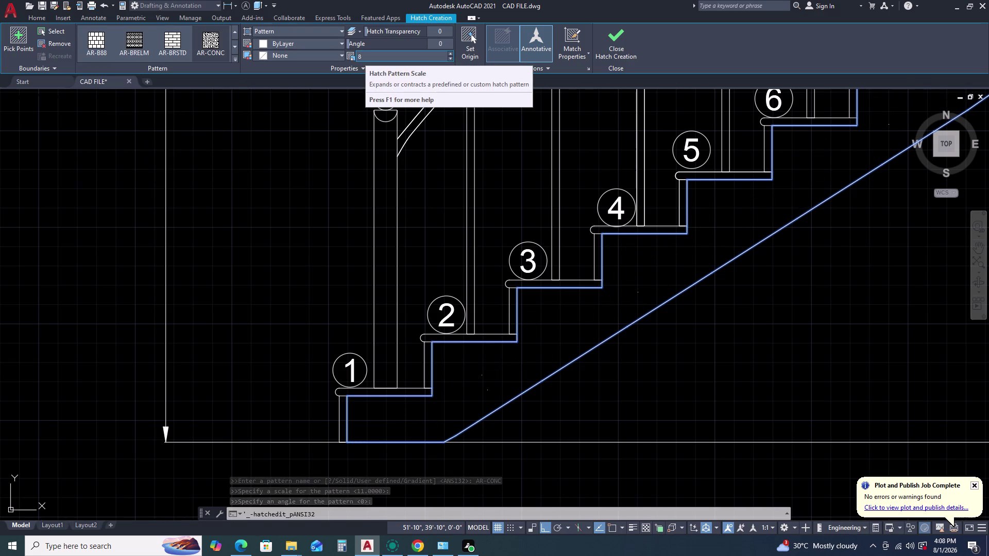
scroll(down, 3)
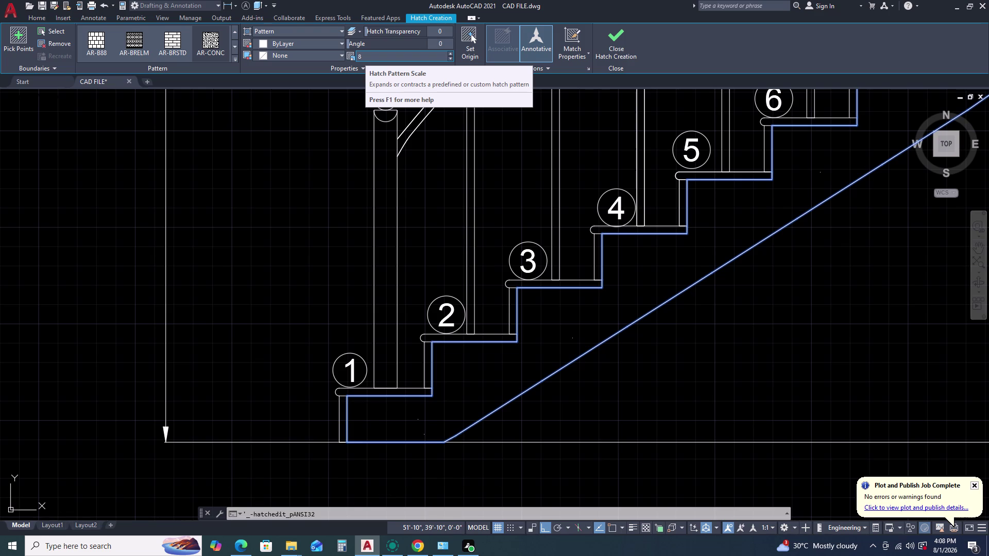
scroll(down, 3)
scroll(down, 3)
scroll(down, 3)
scroll(down, 3)
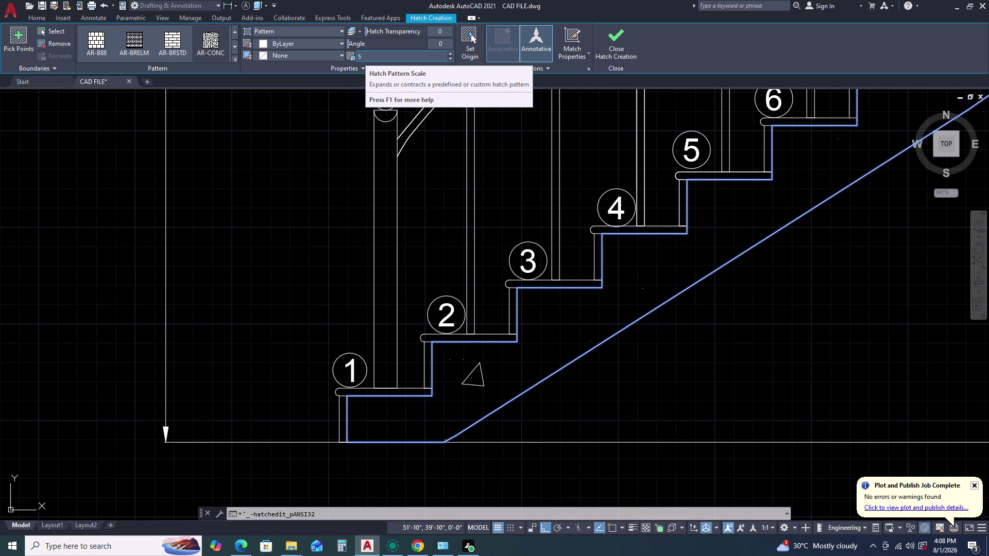
scroll(down, 3)
scroll(down, 3)
scroll(down, 3)
scroll(down, 3)
scroll(down, 3)
scroll(down, 3)
scroll(down, 3)
scroll(down, 3)
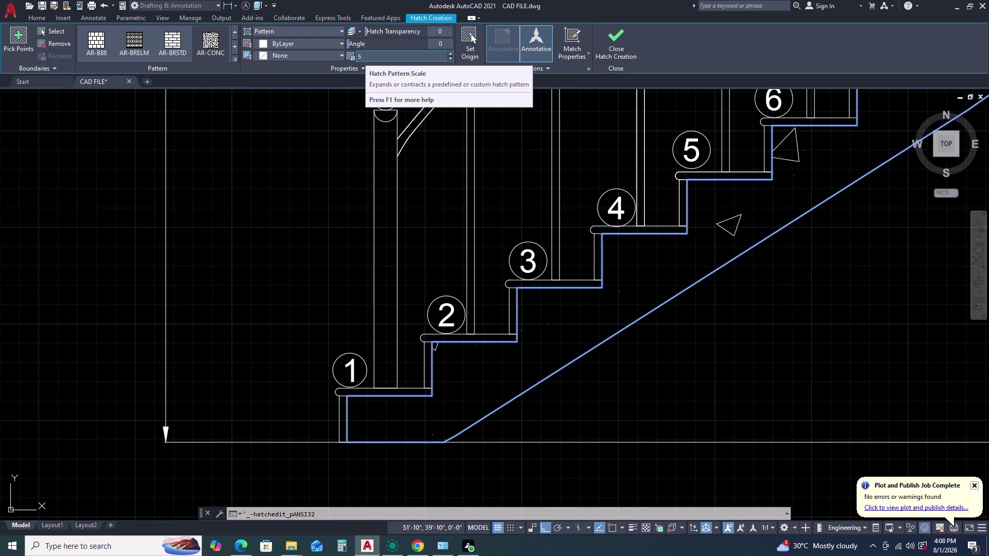
scroll(down, 3)
scroll(down, 3)
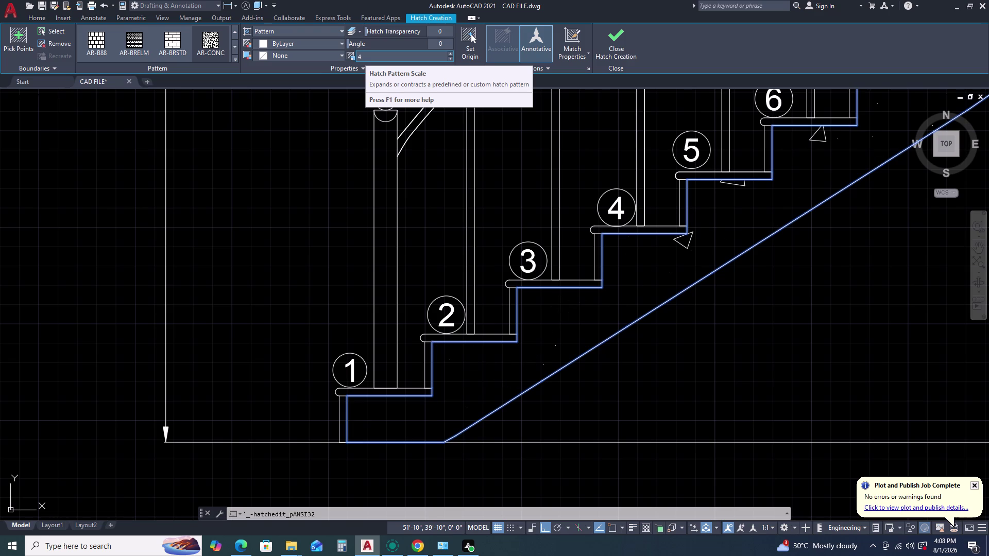
scroll(down, 3)
scroll(down, 3)
scroll(down, 3)
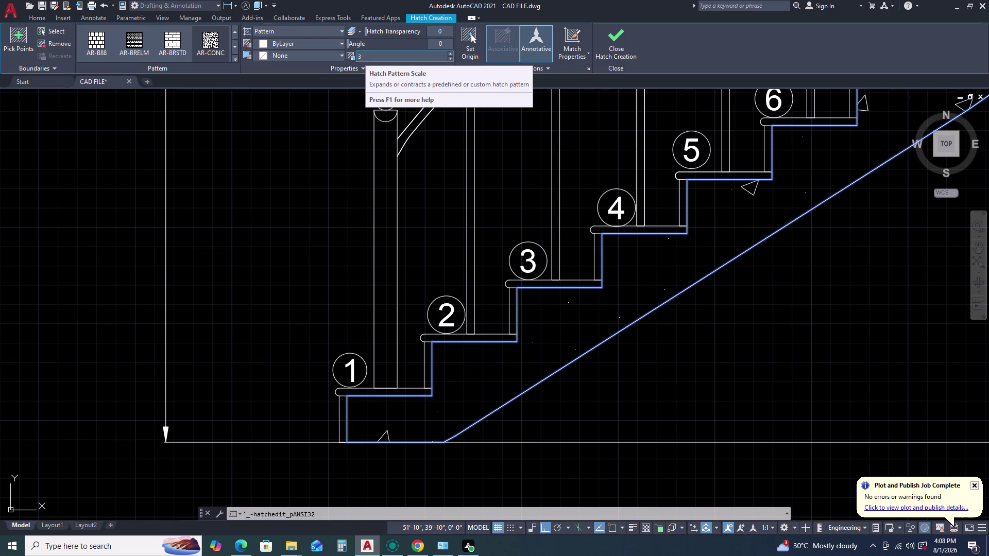
scroll(down, 3)
scroll(down, 3)
scroll(down, 3)
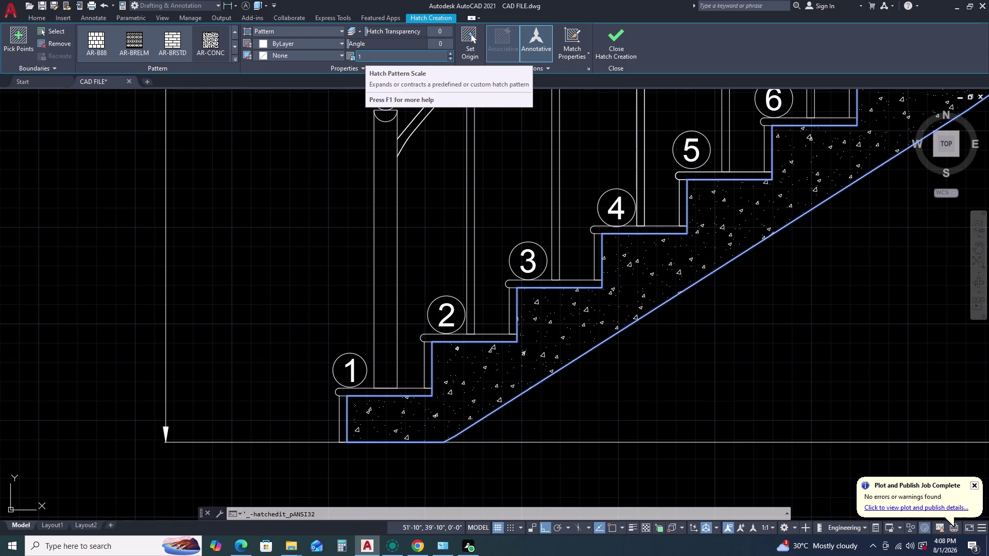
click(614, 40)
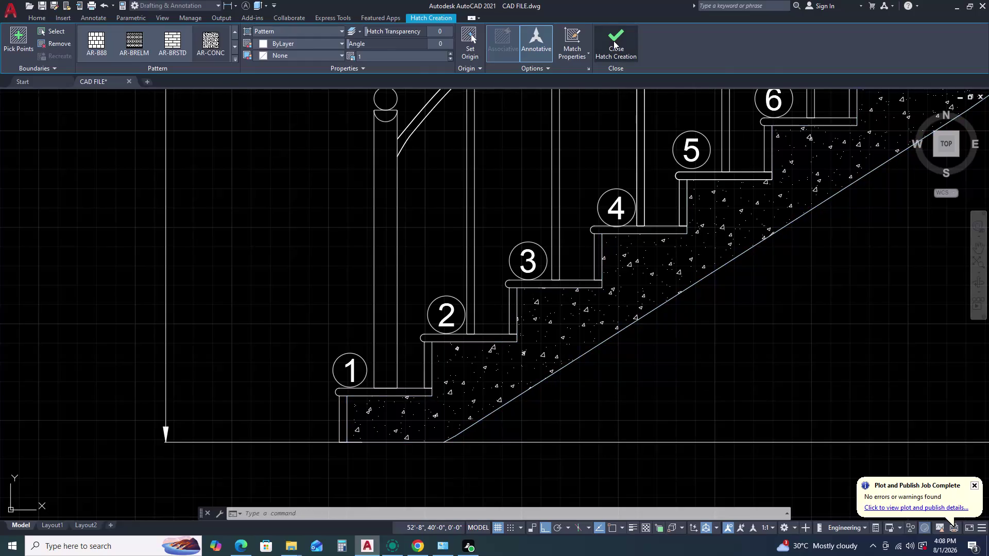
scroll(down, 3)
middle_click(597, 141)
middle_click(543, 230)
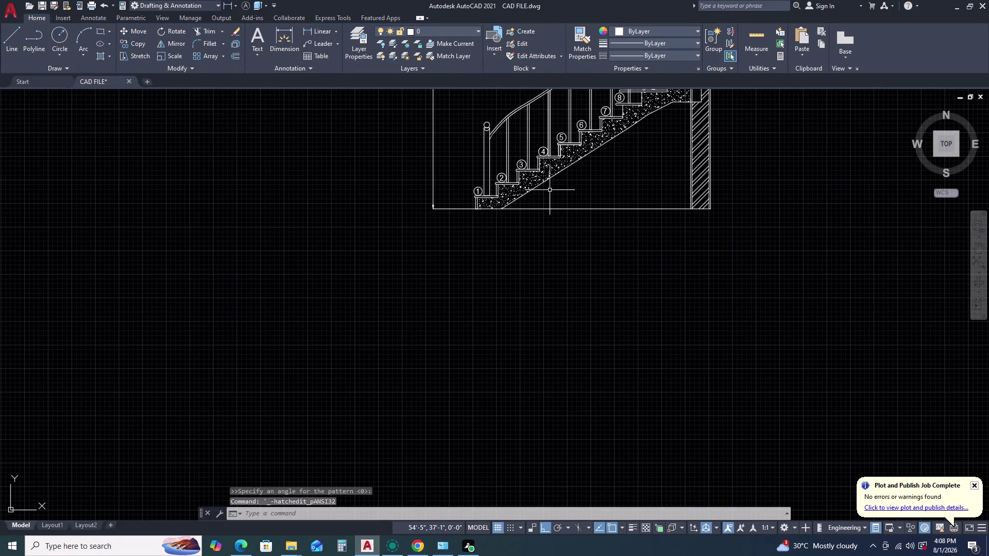
Trim away the stray dividing lines on the landing beside step 9.
middle_drag(566, 164, 527, 225)
scroll(up, 3)
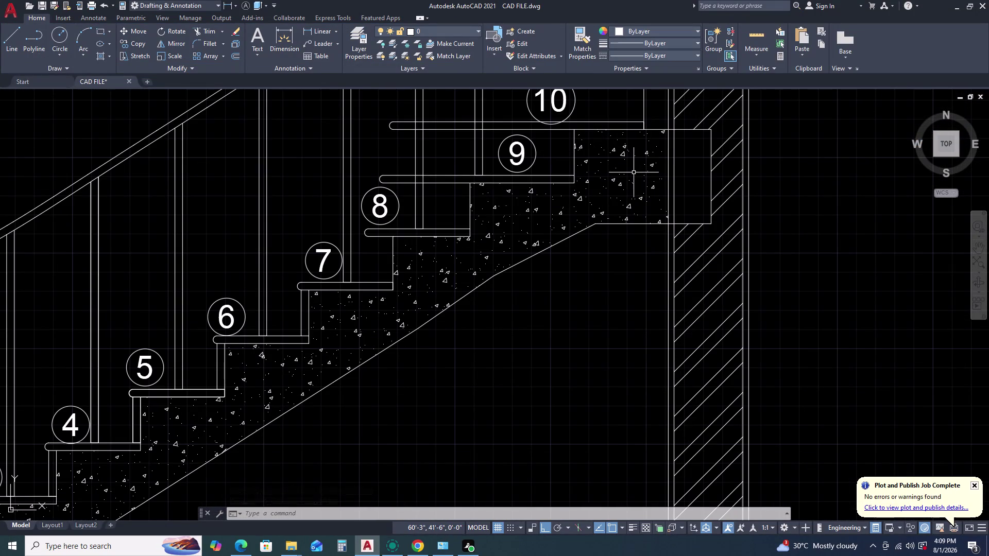
text(TR)
key(space)
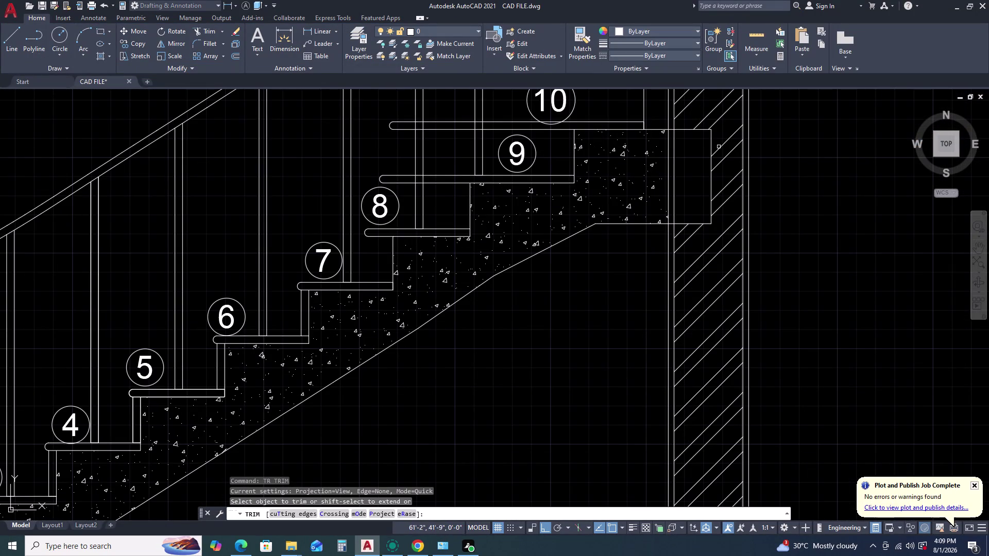
click(674, 169)
click(670, 171)
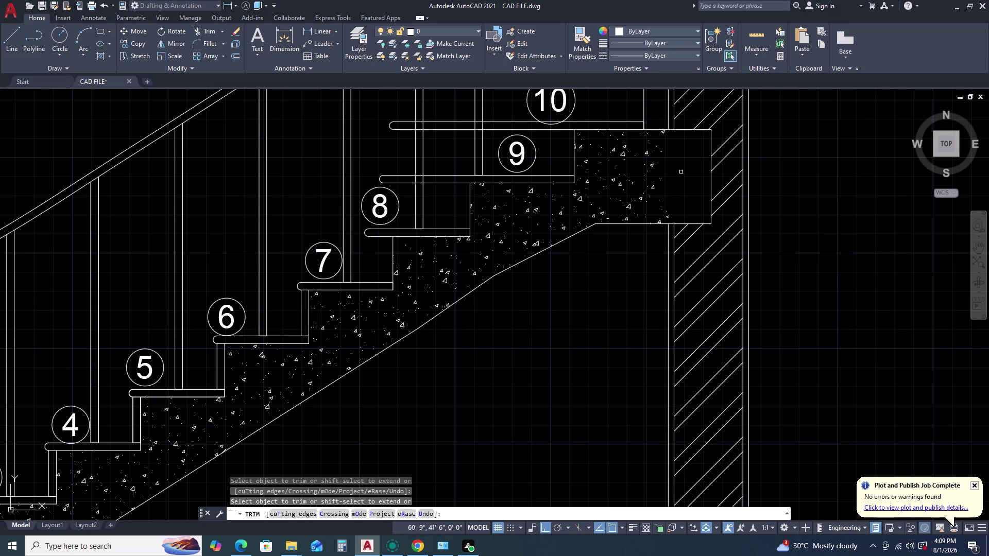
key(Escape)
Fill the landing pocket beside step 9 with the concrete hatch up to the wall.
key(h)
key(space)
click(683, 172)
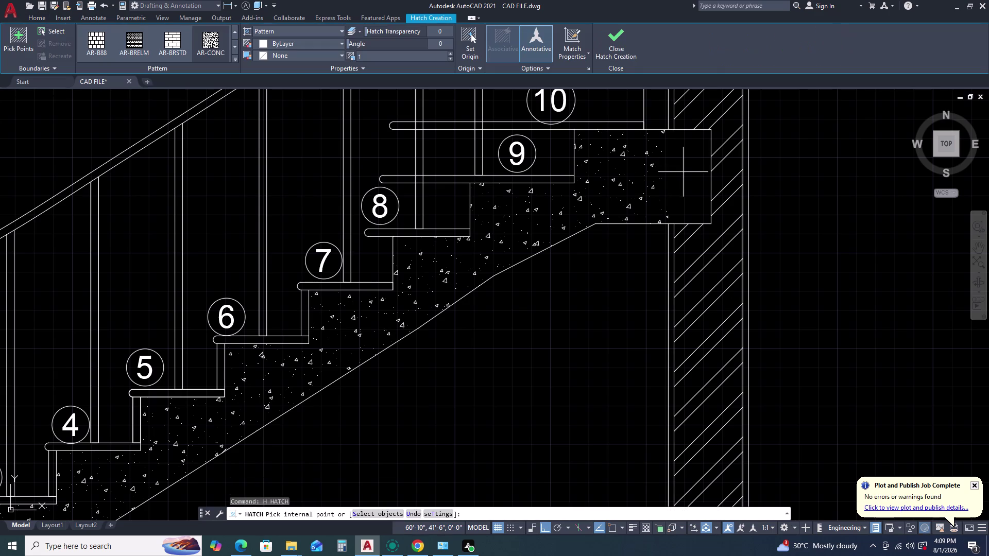
click(675, 181)
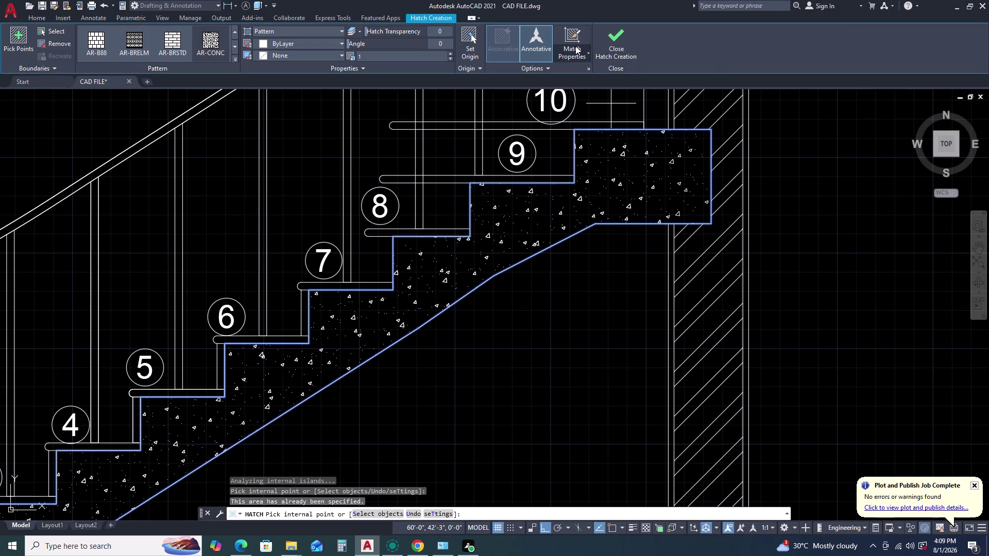
click(621, 57)
scroll(down, 3)
middle_drag(572, 203, 572, 223)
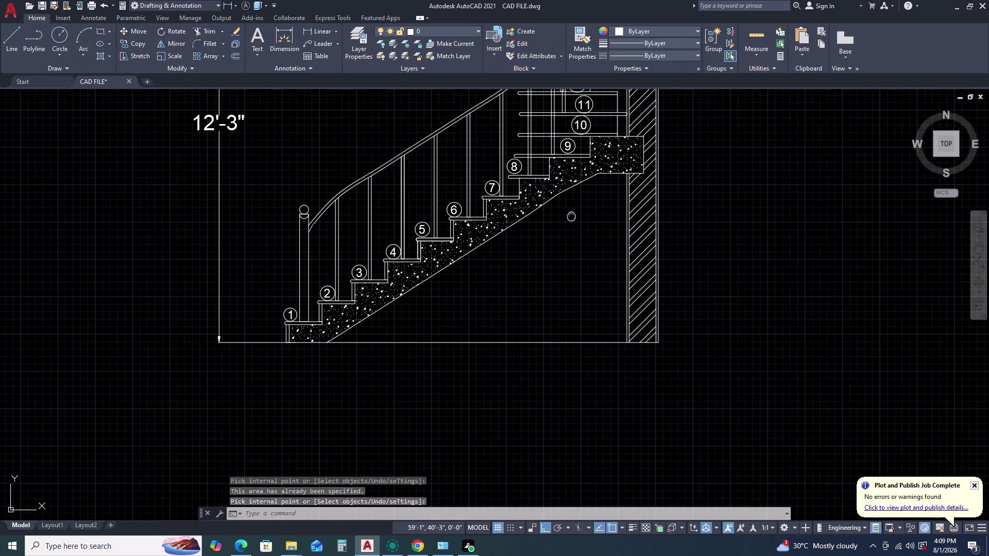
middle_drag(571, 224, 602, 281)
middle_drag(583, 218, 585, 227)
middle_drag(585, 229, 639, 273)
scroll(down, 3)
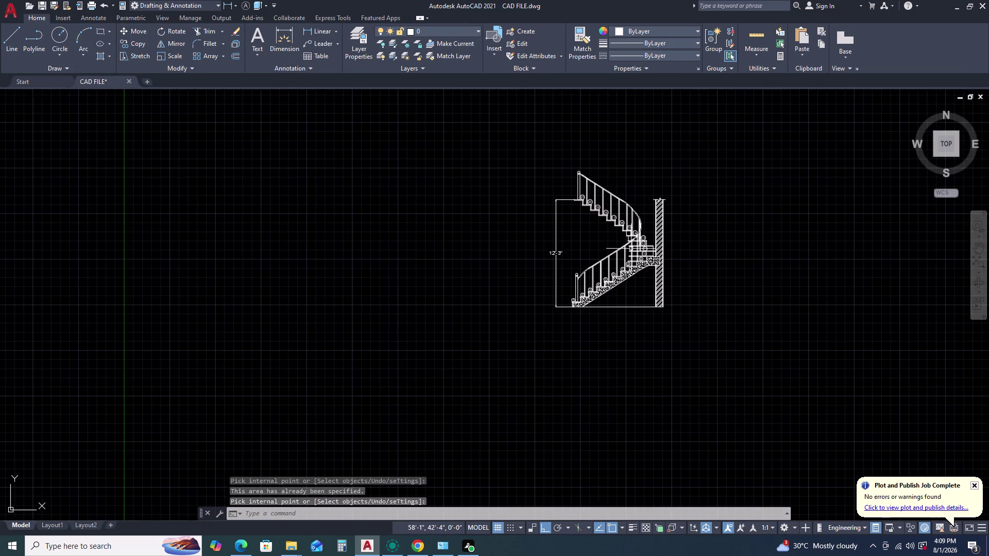
Start an arrowhead-first multileader anchored on the staircase plan's outer curved wall.
middle_drag(610, 160, 628, 270)
scroll(up, 3)
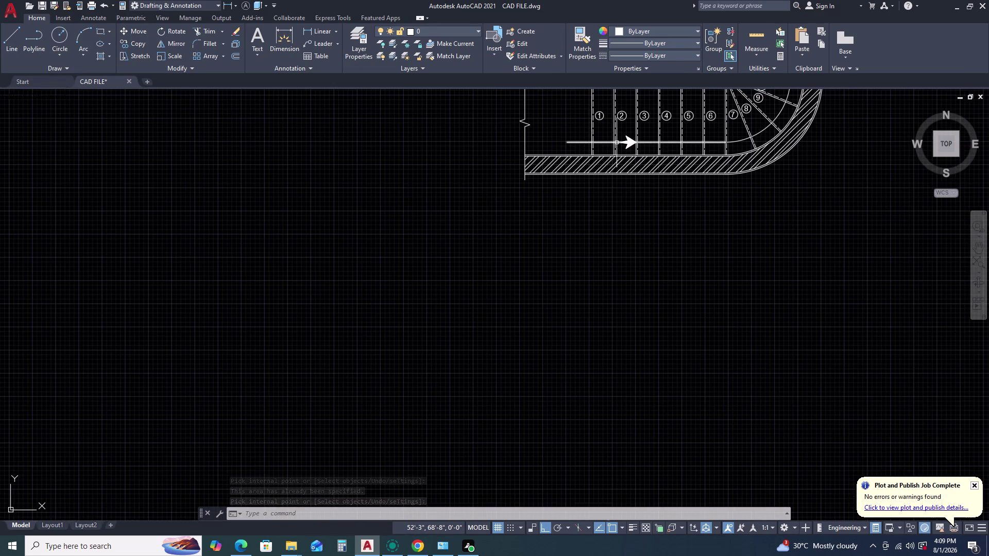
middle_drag(617, 143, 606, 181)
middle_click(604, 186)
scroll(up, 3)
scroll(down, 3)
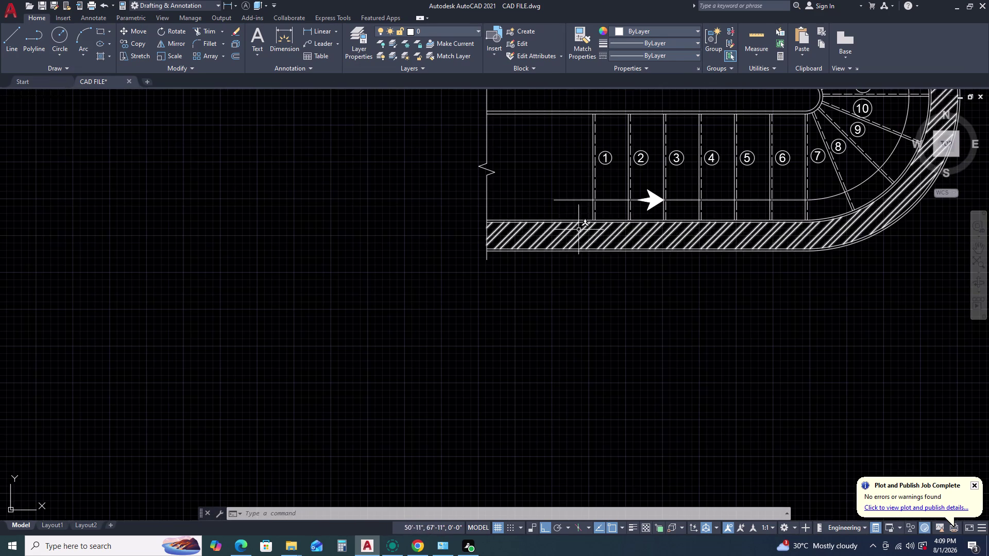
scroll(down, 3)
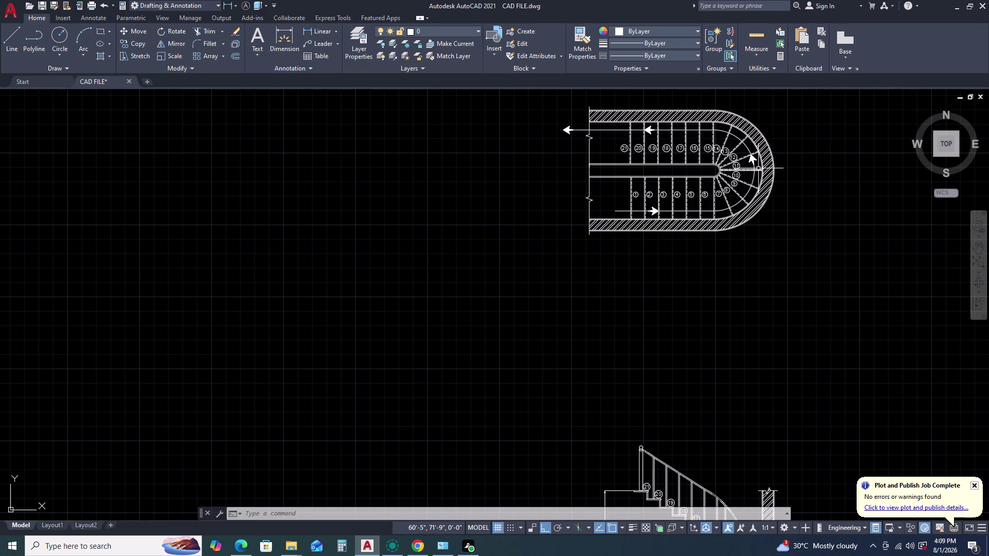
middle_drag(770, 153, 685, 139)
middle_click(682, 139)
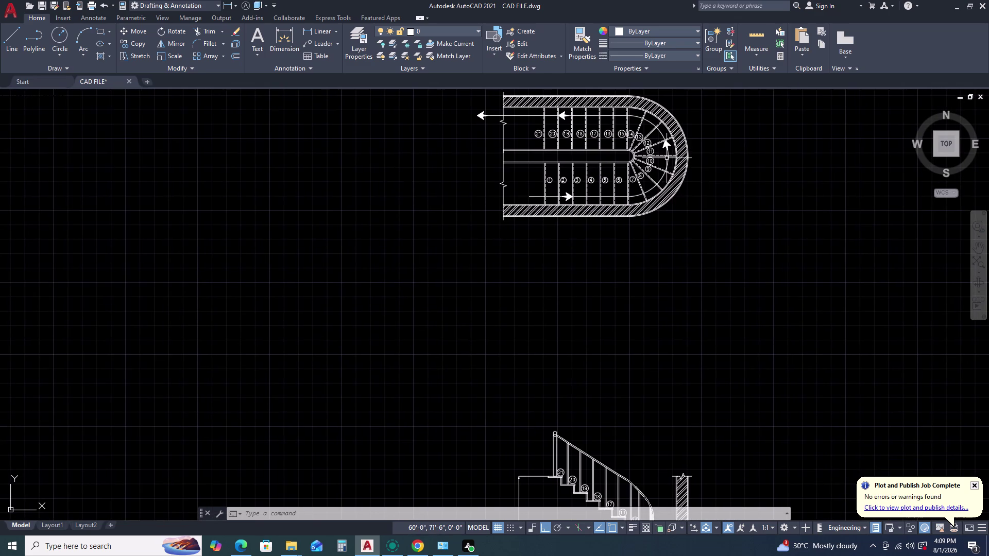
click(319, 44)
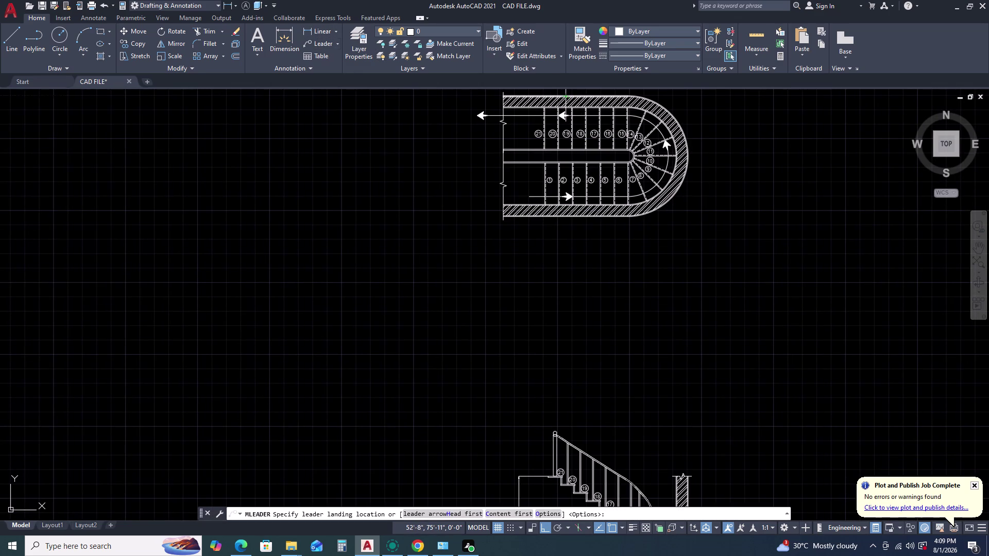
scroll(up, 3)
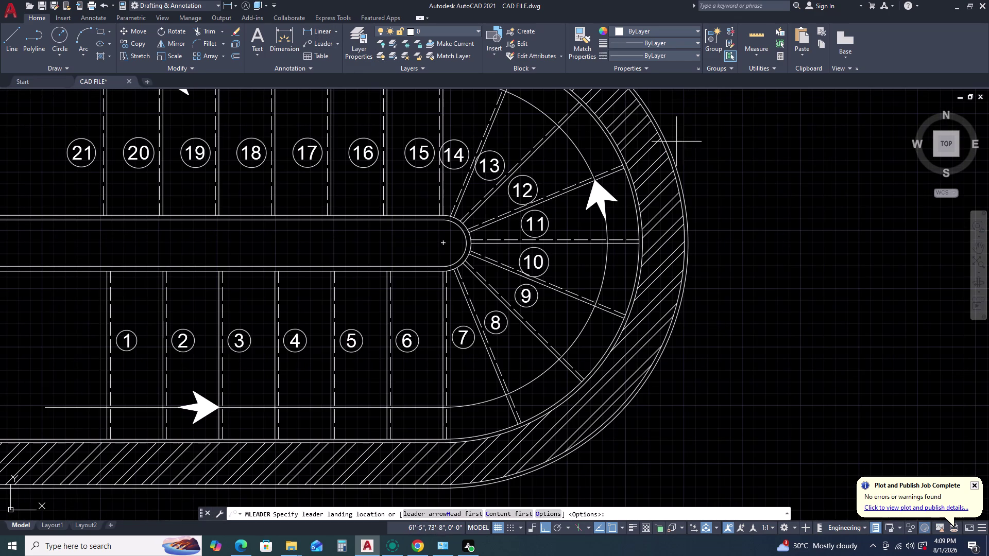
click(825, 188)
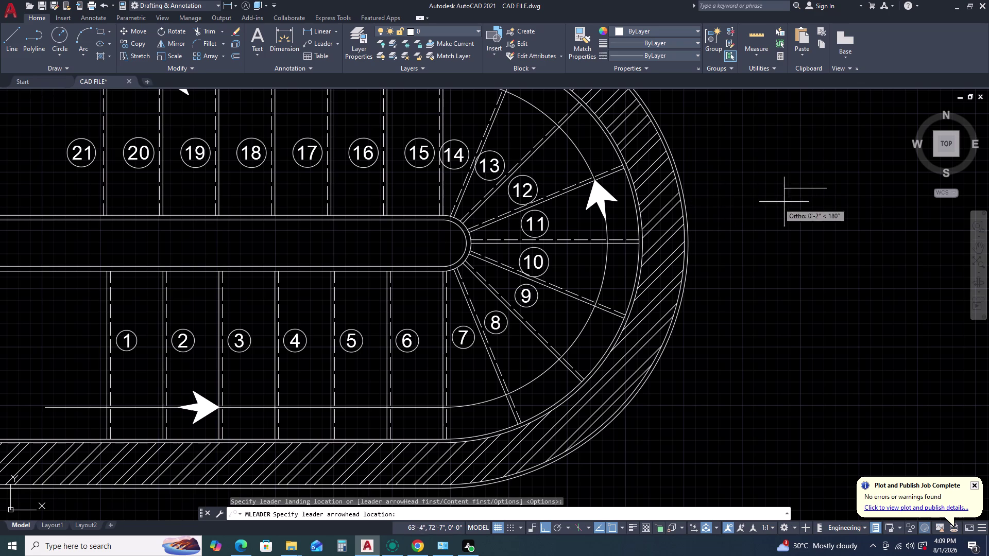
scroll(up, 3)
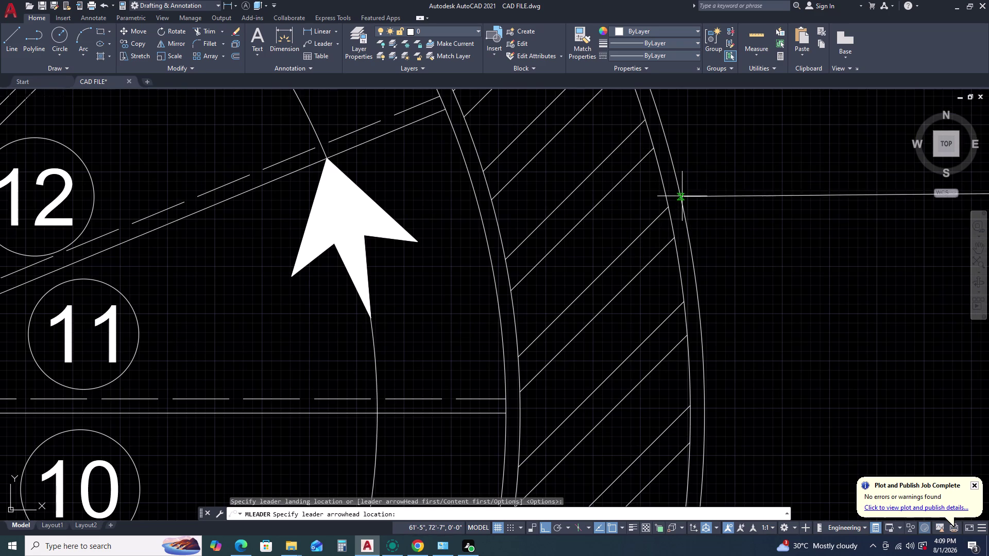
click(680, 193)
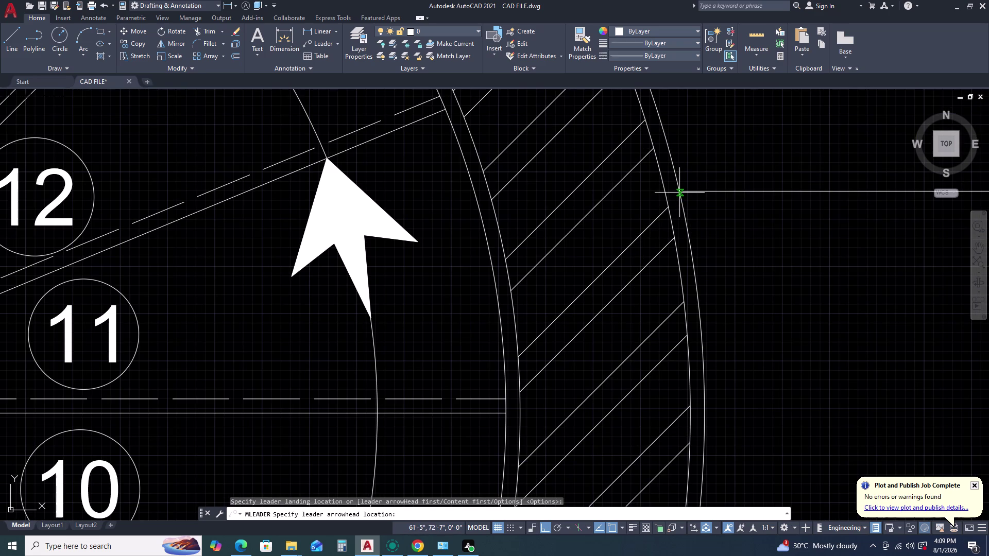
scroll(down, 3)
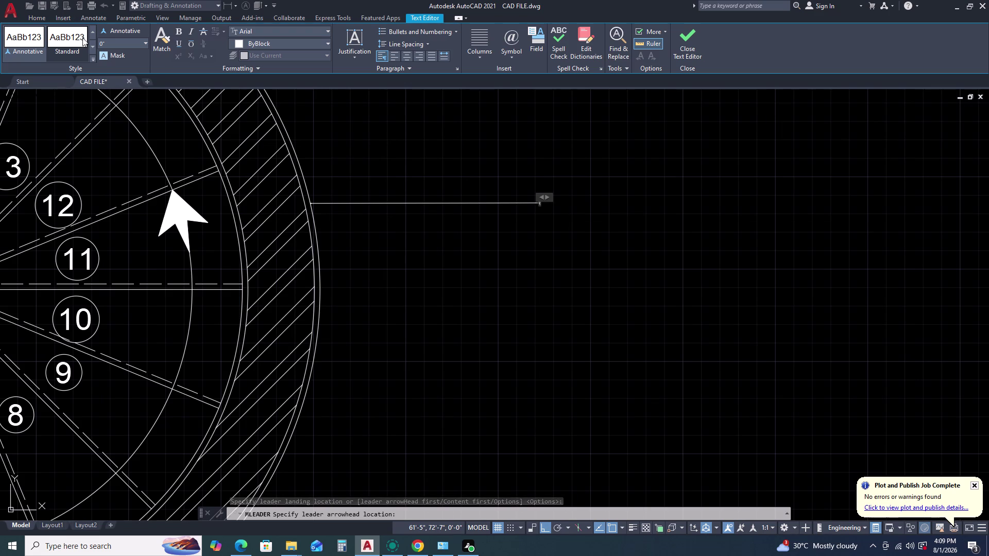
Place the leader landing and set the label text height to 6 inches.
click(108, 44)
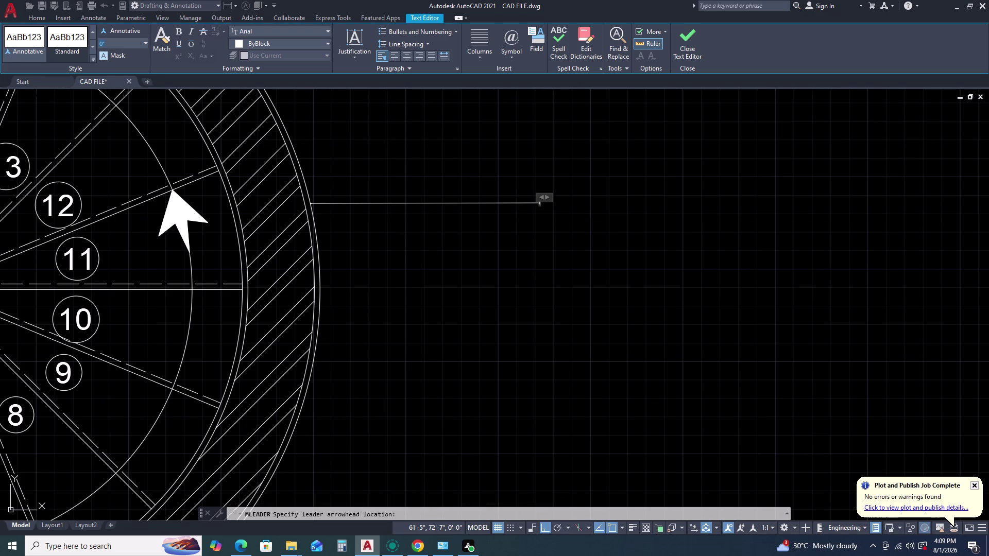
key(Right)
key(Return)
click(108, 43)
text(6 N)
key(space)
key(Return)
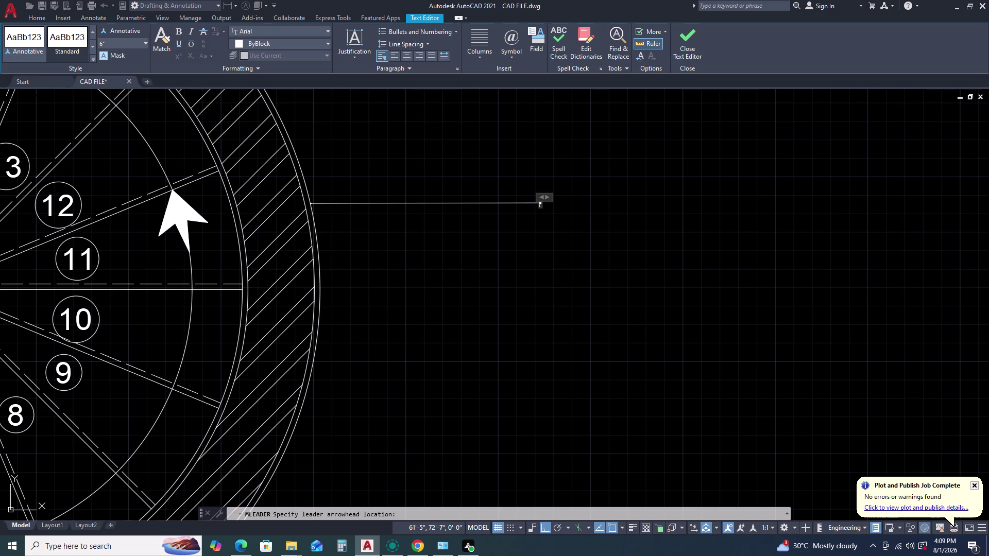
Correct the label text height, re-entering 6 inches.
click(108, 43)
scroll(up, 3)
scroll(up, 3)
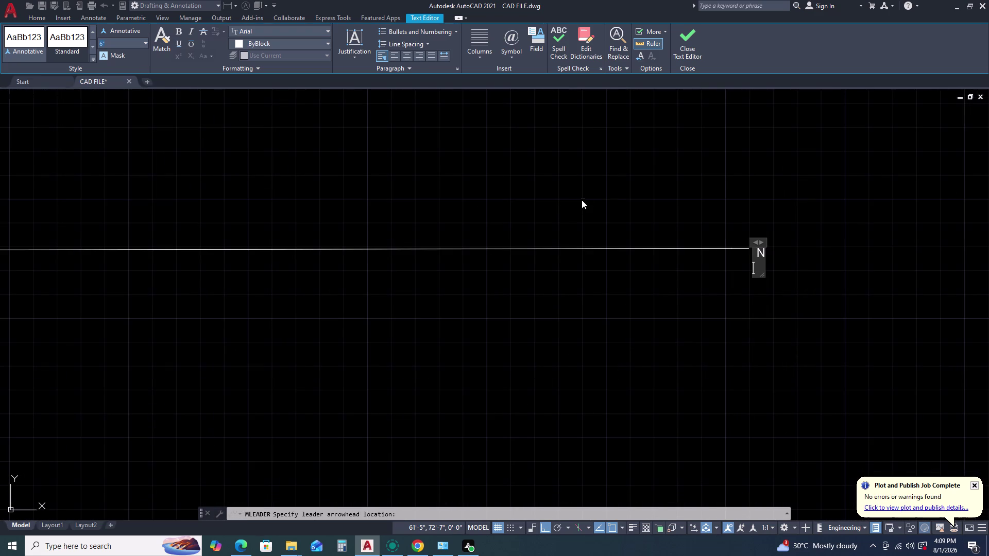
key(BackSpace)
key(BackSpace)
click(758, 245)
click(761, 251)
click(763, 250)
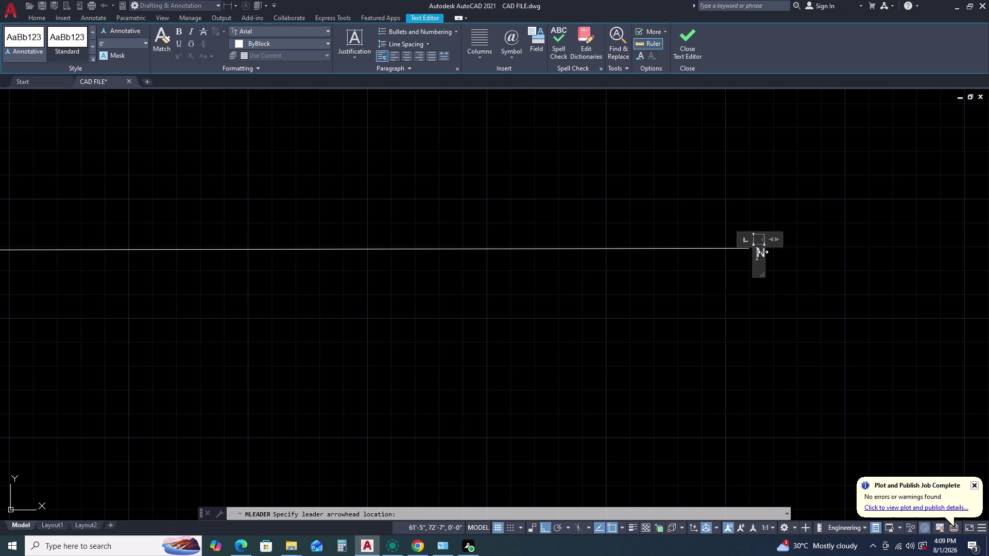
click(763, 251)
click(763, 249)
key(BackSpace)
click(106, 45)
key(6)
key(Return)
scroll(down, 3)
scroll(down, 3)
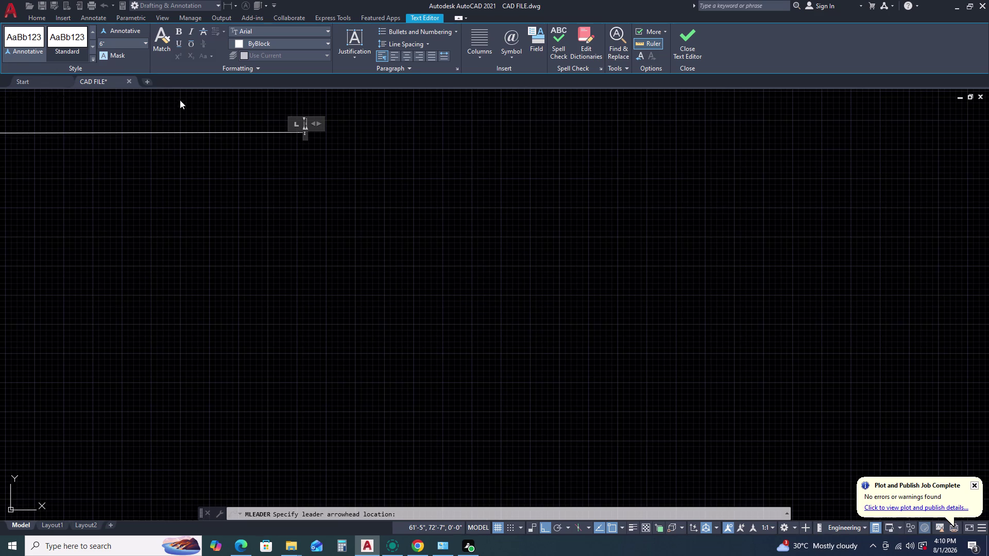
Enter the label text BRICK WALL on two lines and close the editor.
middle_drag(188, 118, 327, 127)
middle_drag(331, 127, 341, 126)
scroll(down, 3)
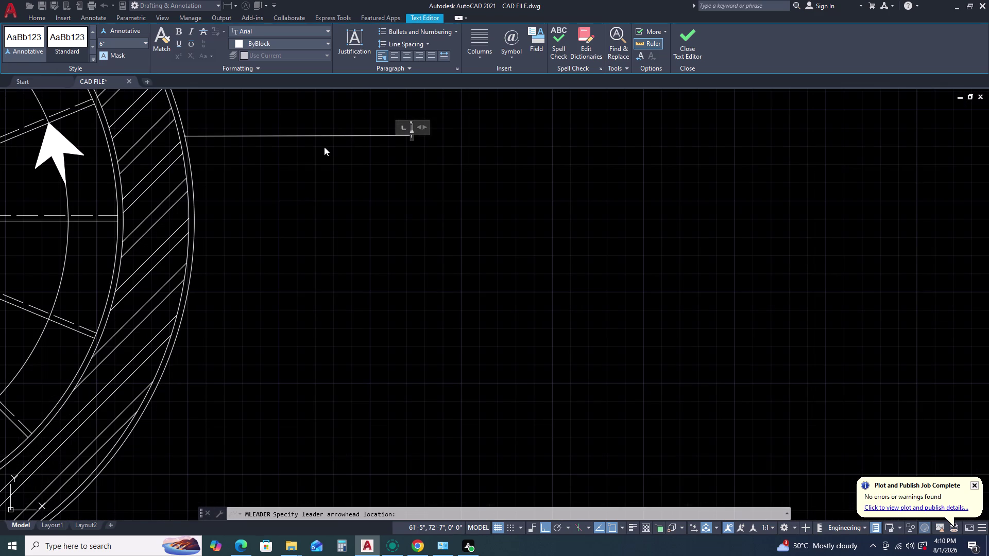
text(BRICK)
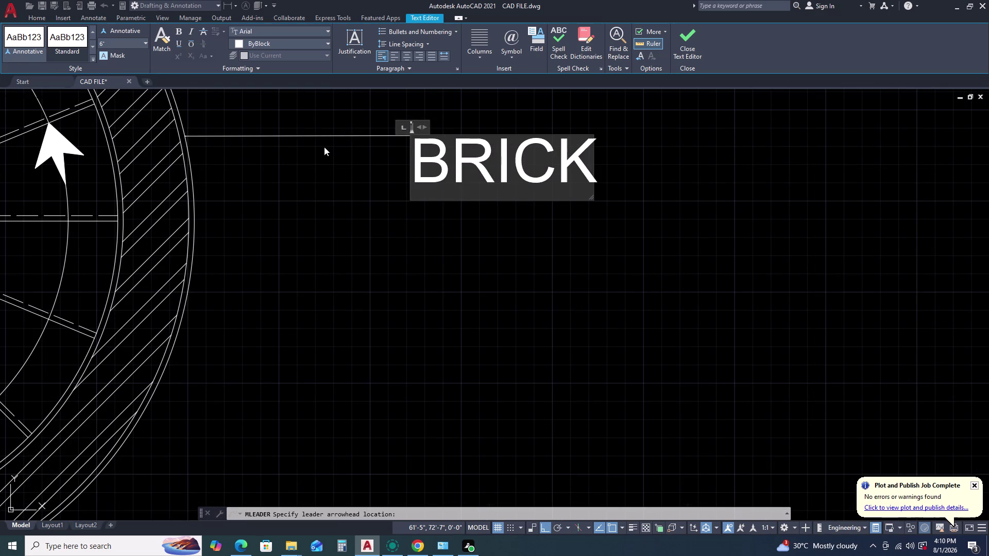
key(space)
text(EA)
key(BackSpace)
key(BackSpace)
text(WA'')
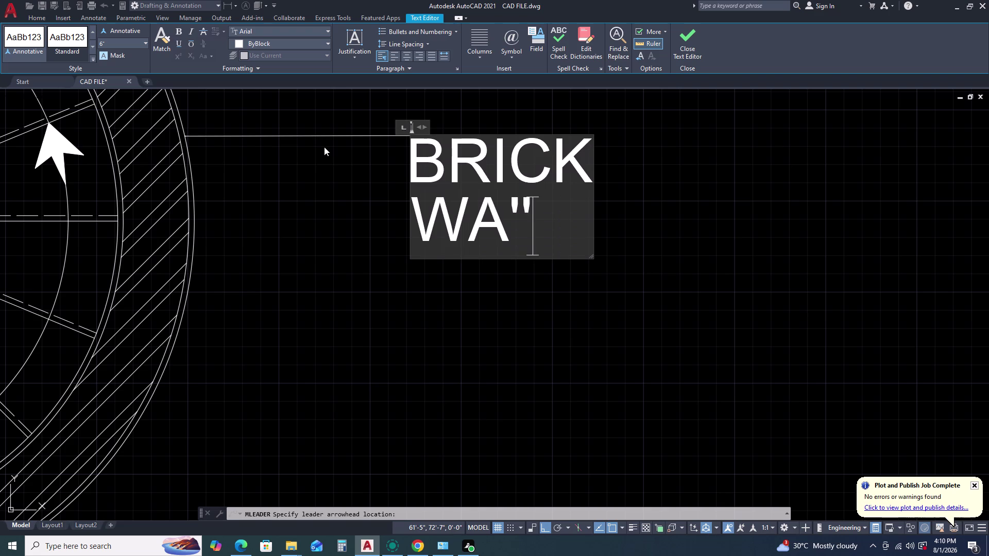
key(BackSpace)
key(BackSpace)
text(LL)
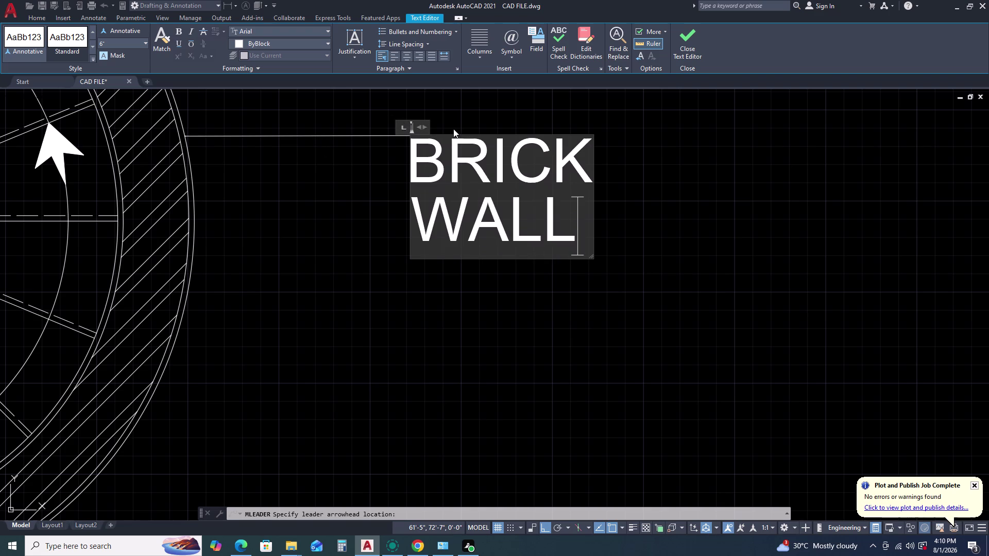
drag(443, 127, 433, 126)
click(429, 125)
Select the BRICK WALL multileader and reopen its label for editing.
click(396, 152)
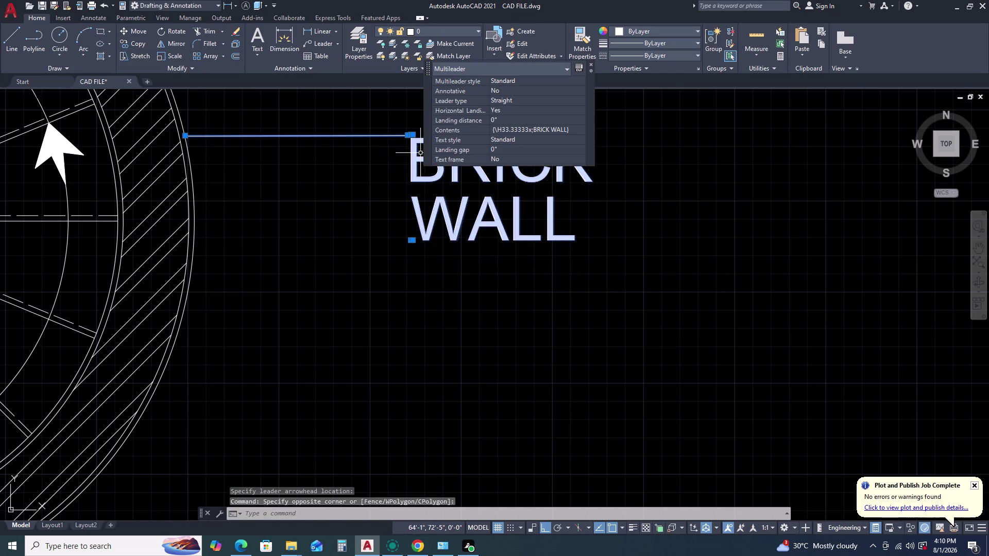
key(Escape)
double_click(438, 171)
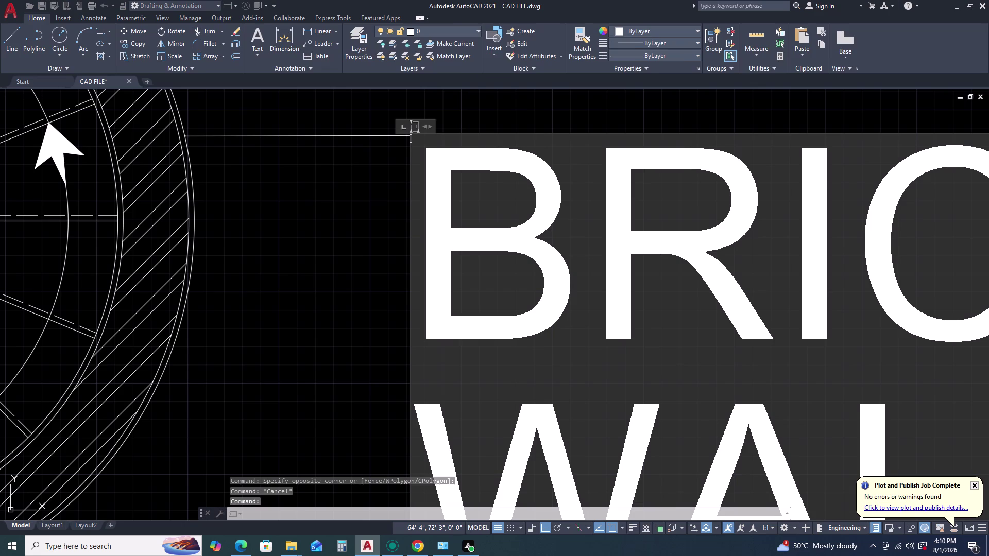
click(449, 126)
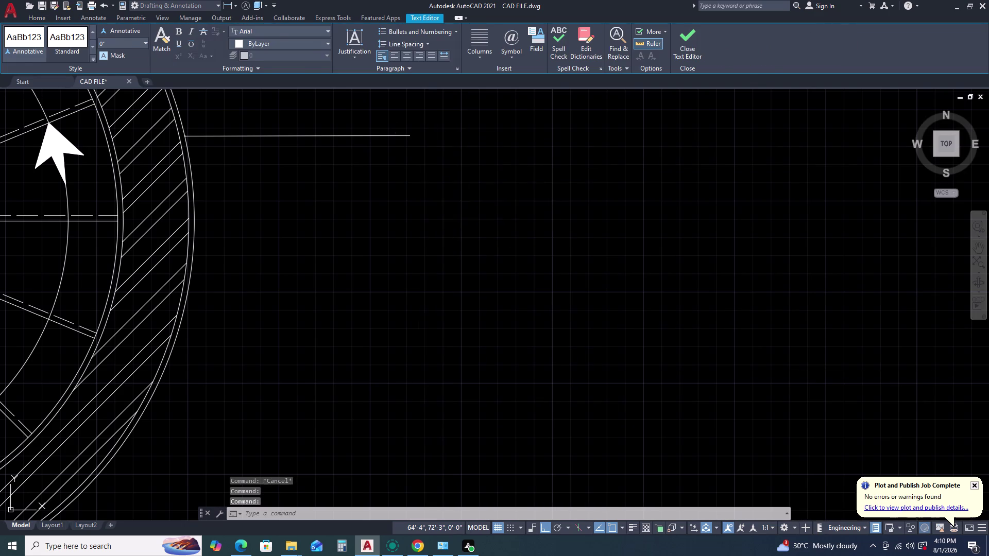
double_click(423, 149)
click(403, 153)
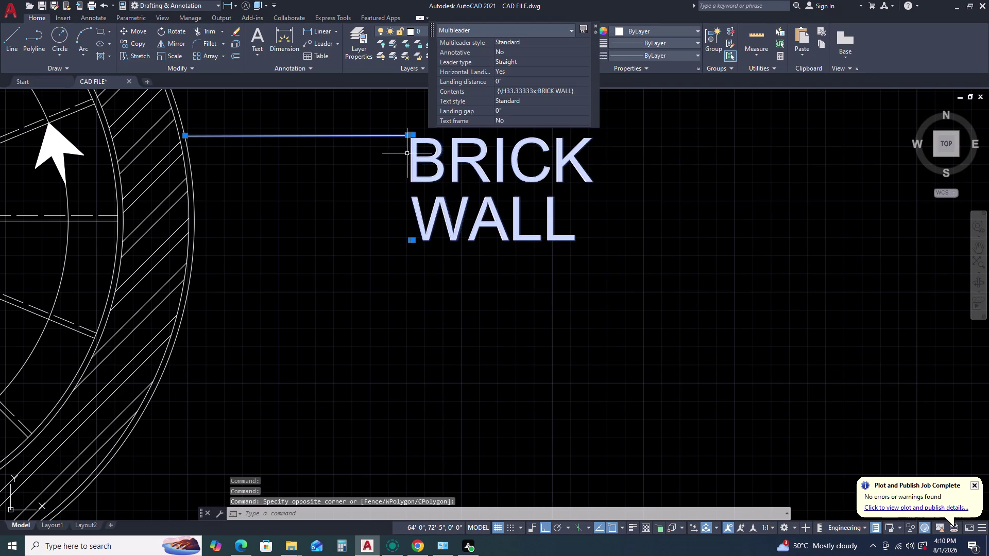
double_click(407, 154)
triple_click(415, 154)
double_click(414, 154)
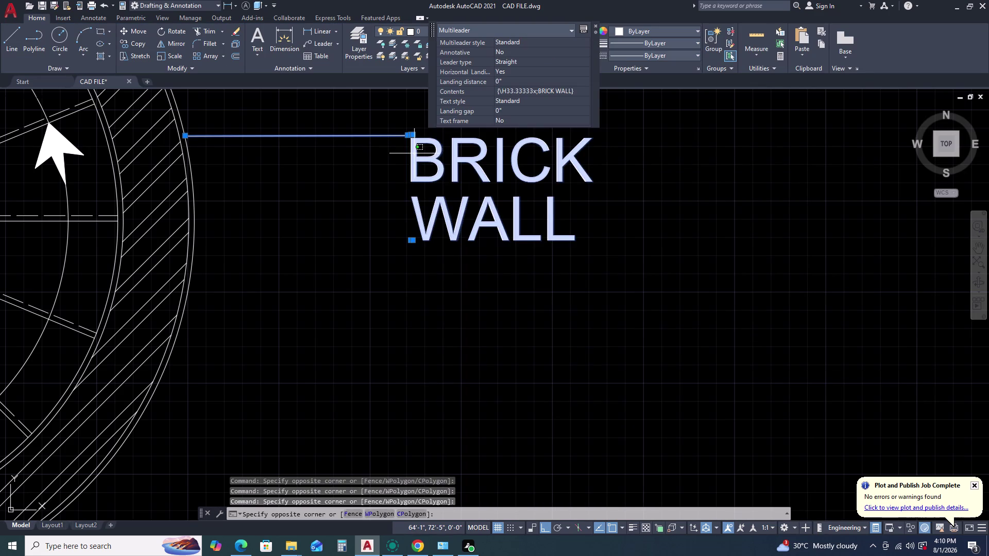
Select all of the BRICK WALL label text, then close the text editor.
double_click(410, 166)
key(Escape)
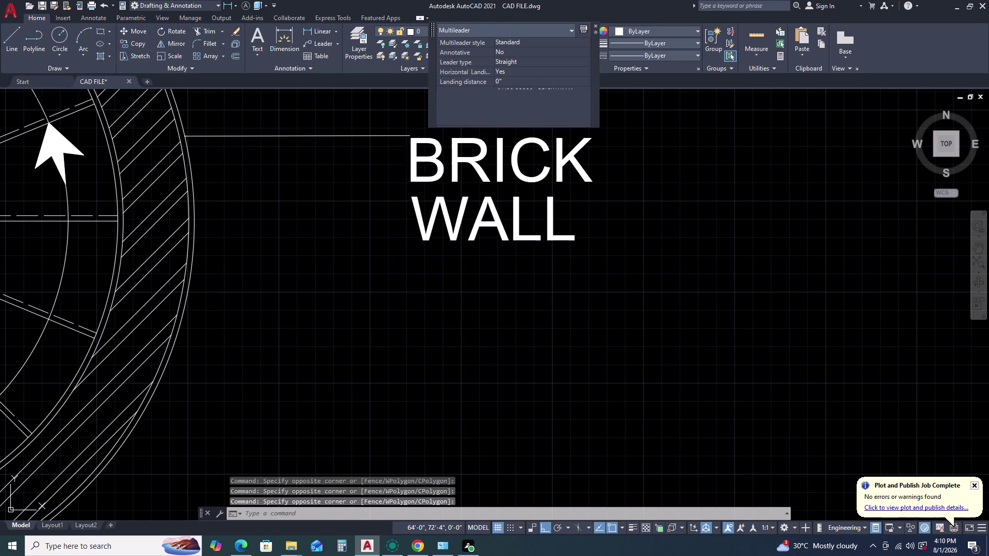
double_click(415, 169)
triple_click(411, 157)
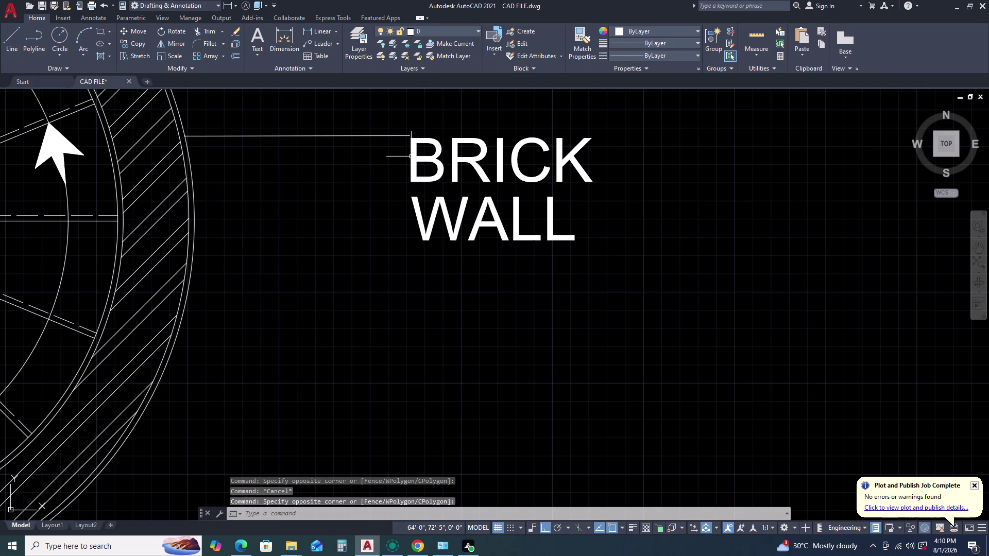
click(411, 156)
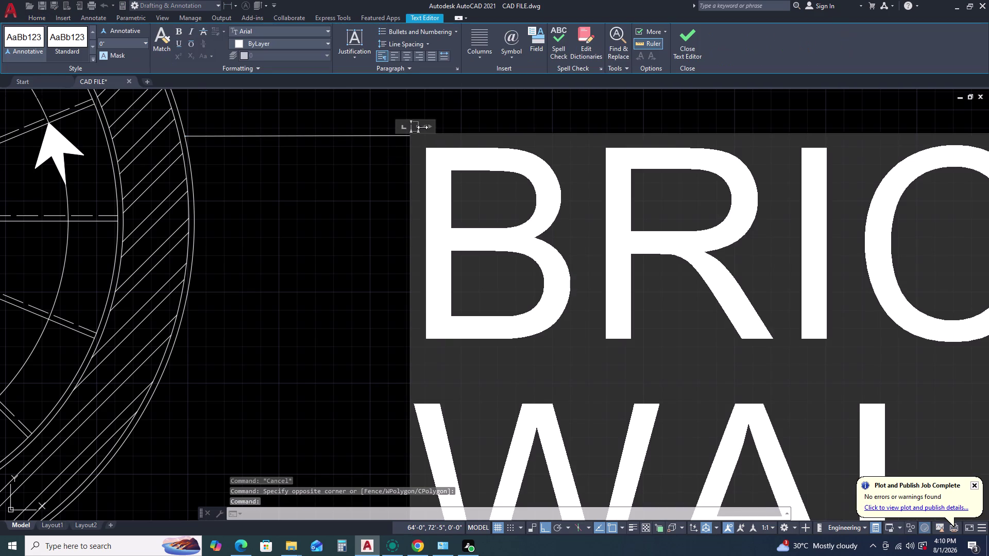
click(442, 127)
click(436, 127)
double_click(417, 148)
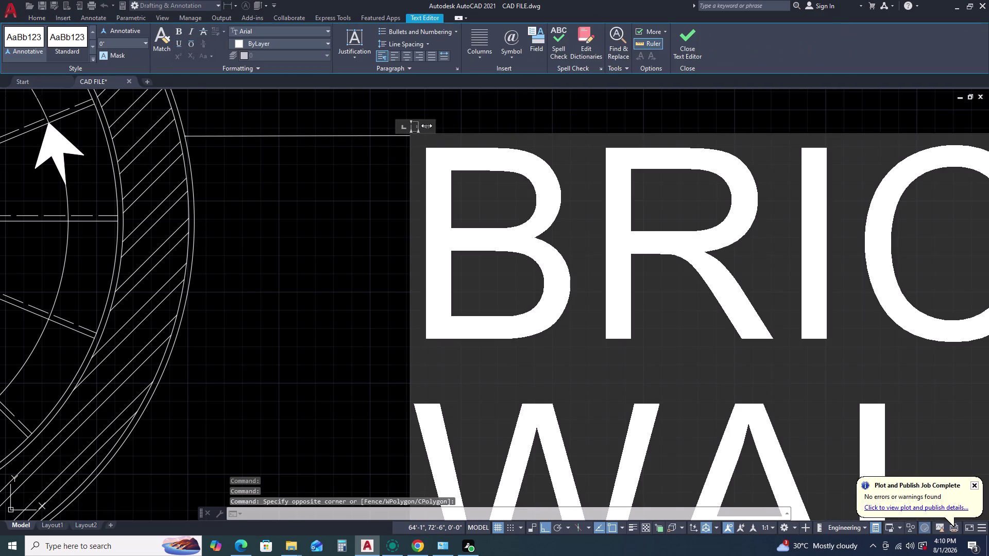
double_click(437, 124)
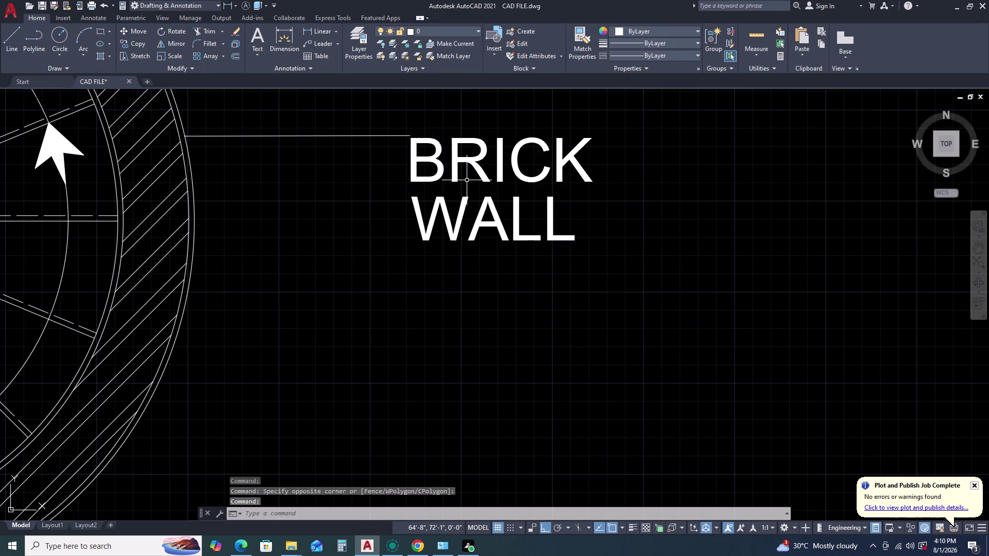
triple_click(466, 163)
key(Escape)
Window-select the BRICK WALL multileader, delete it, and zoom out.
drag(587, 125, 558, 136)
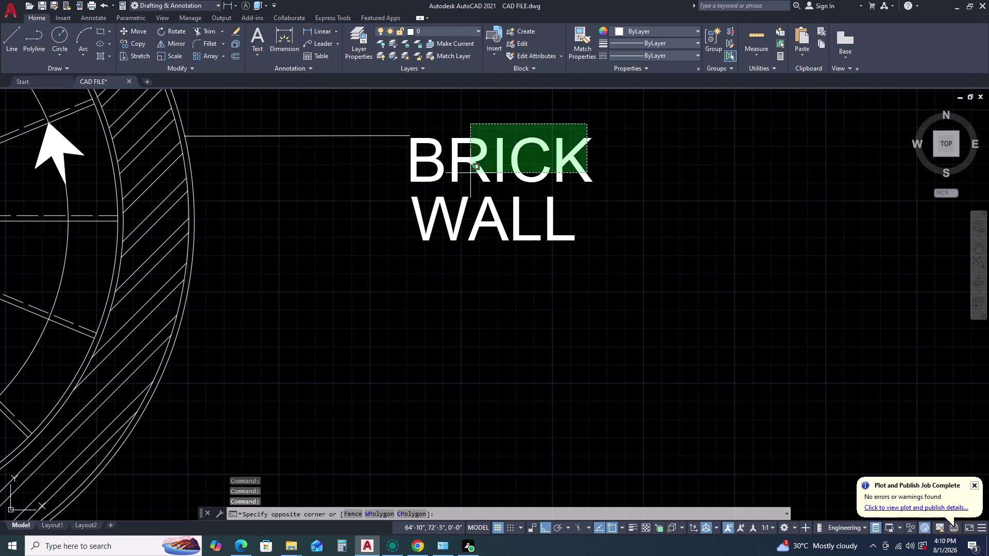
click(369, 218)
key(Delete)
scroll(down, 3)
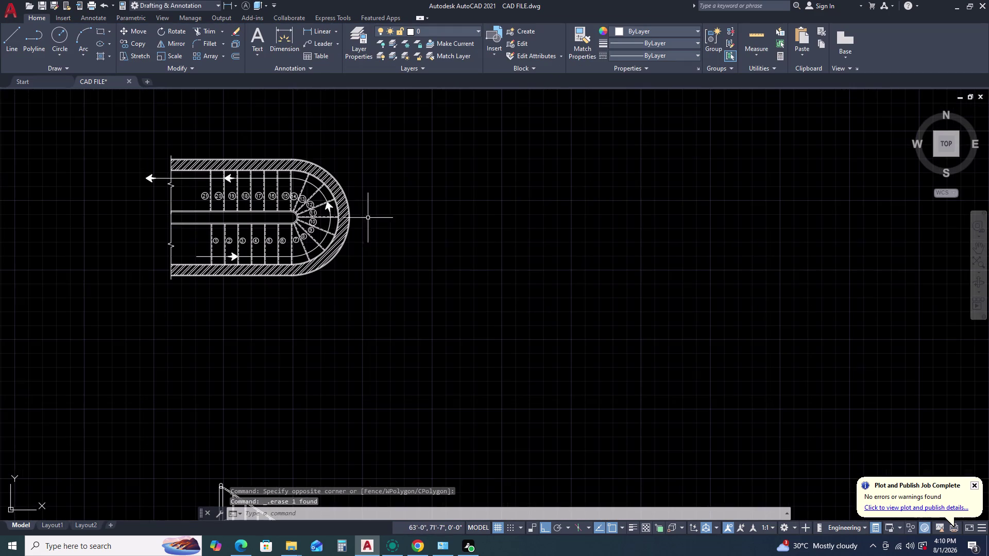
Start a multileader from the hatched curved wall to a landing point, with 4" text height.
click(306, 41)
scroll(up, 3)
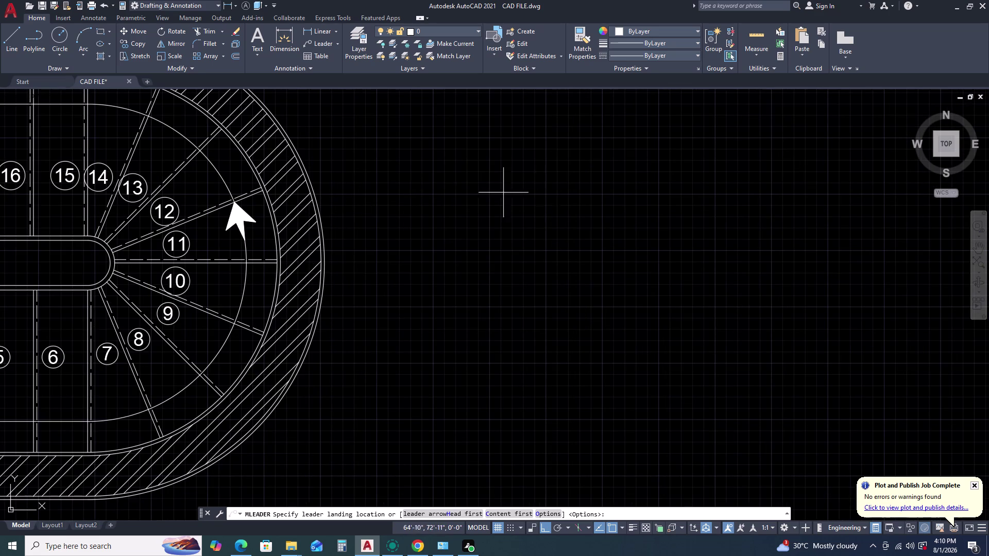
click(479, 185)
scroll(up, 3)
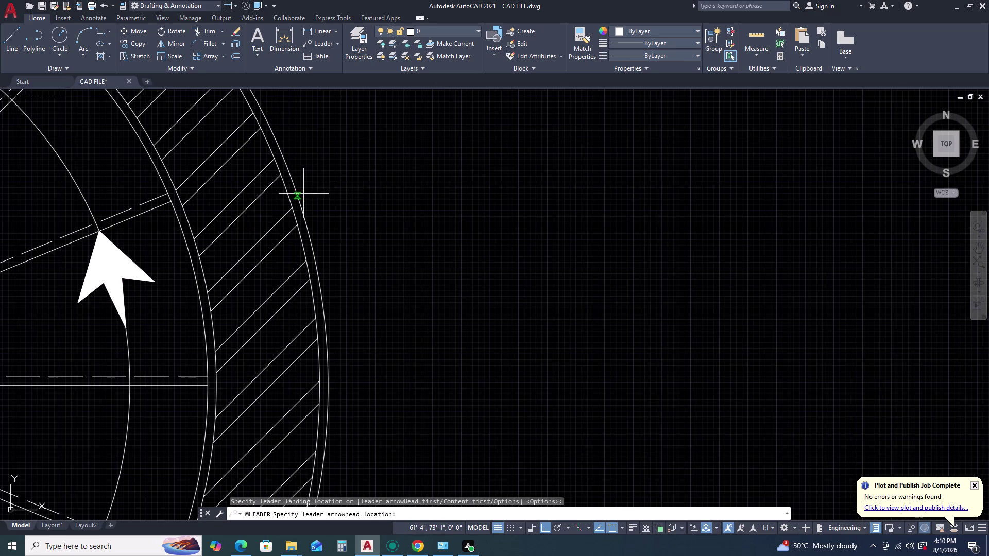
click(294, 187)
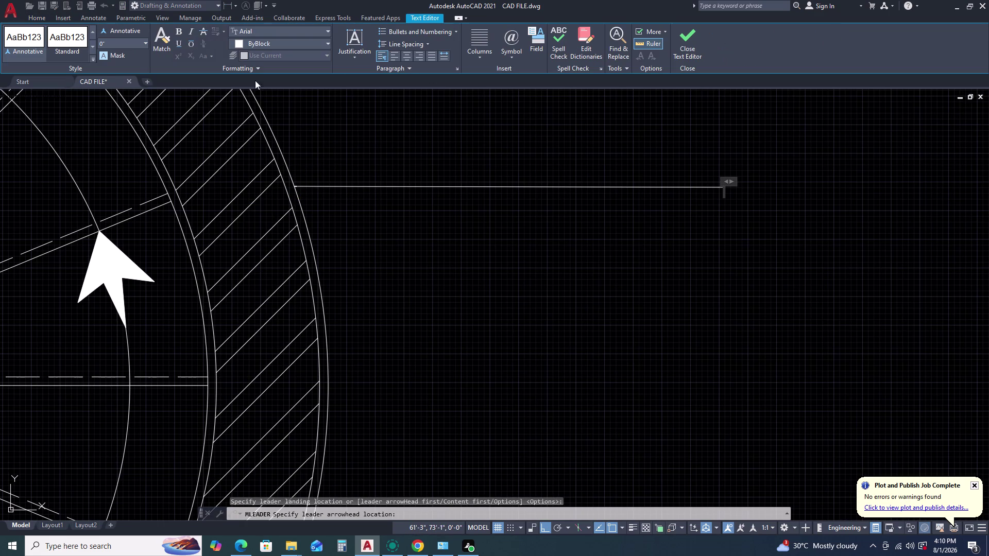
click(118, 43)
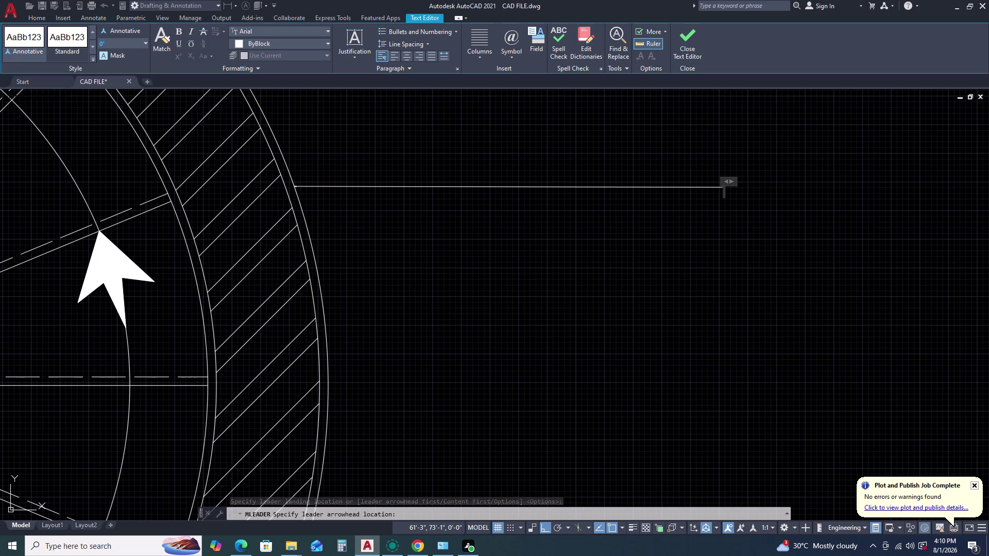
key(6)
key(Return)
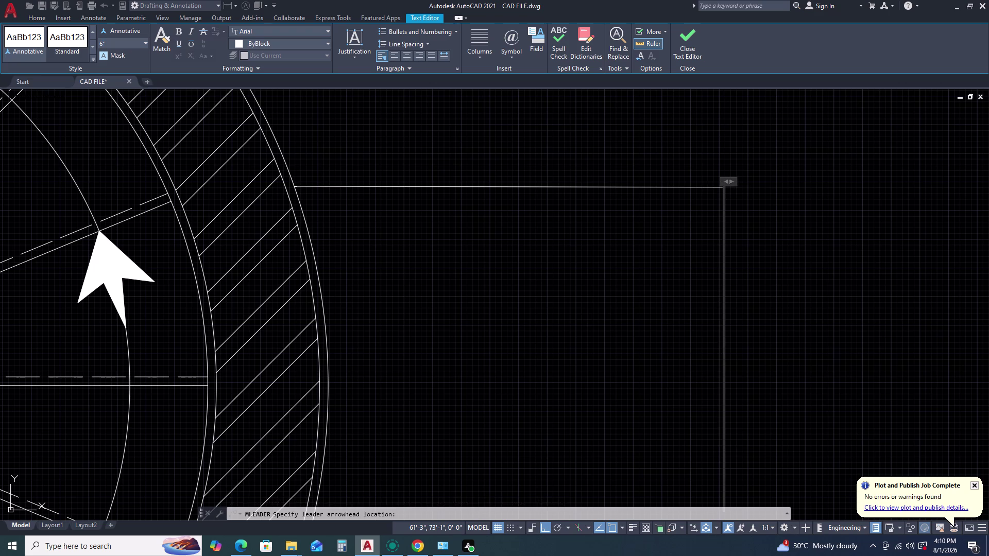
scroll(down, 3)
click(108, 47)
scroll(down, 3)
scroll(down, 3)
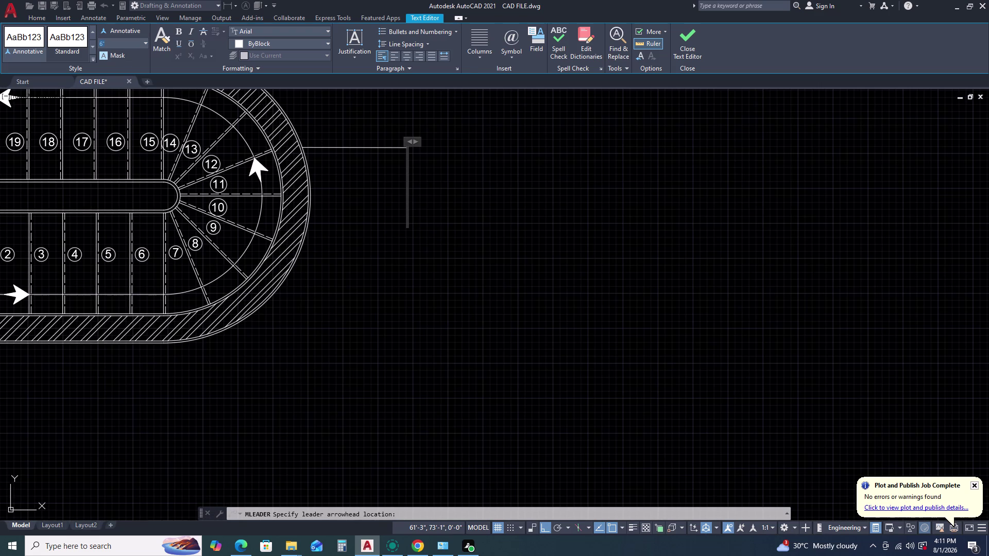
key(4)
key(Return)
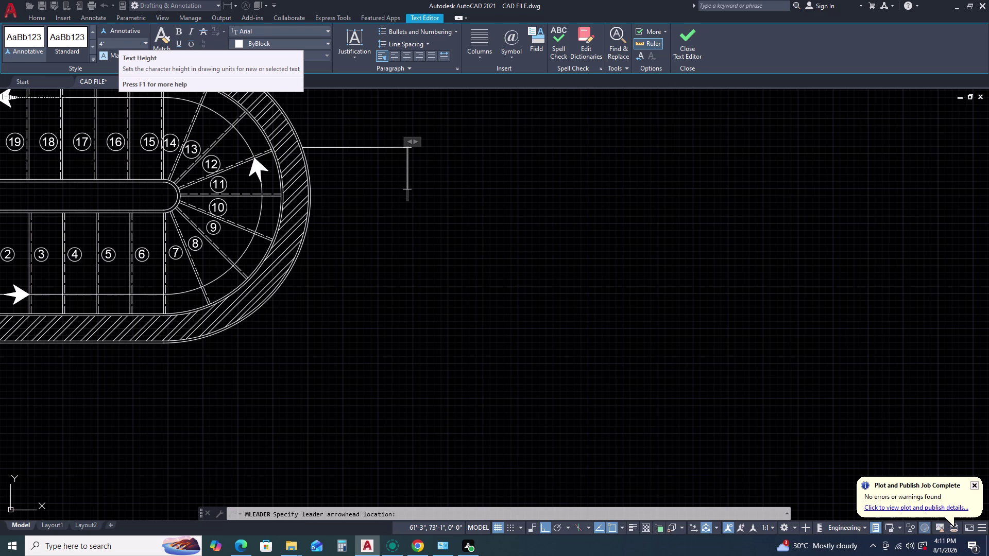
Label the leader BRICK WALL-9" and close the text editor.
text(BRI)
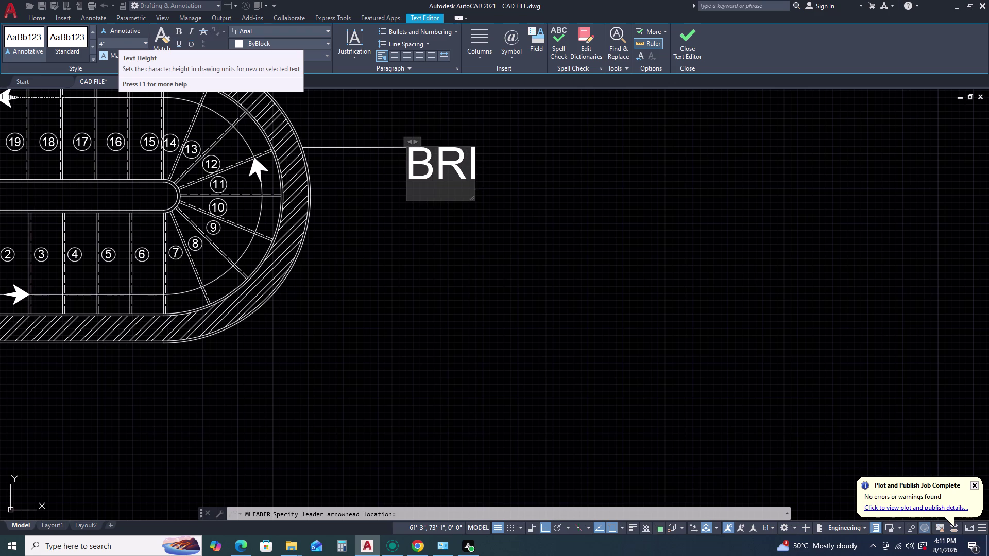
text(CK WA)
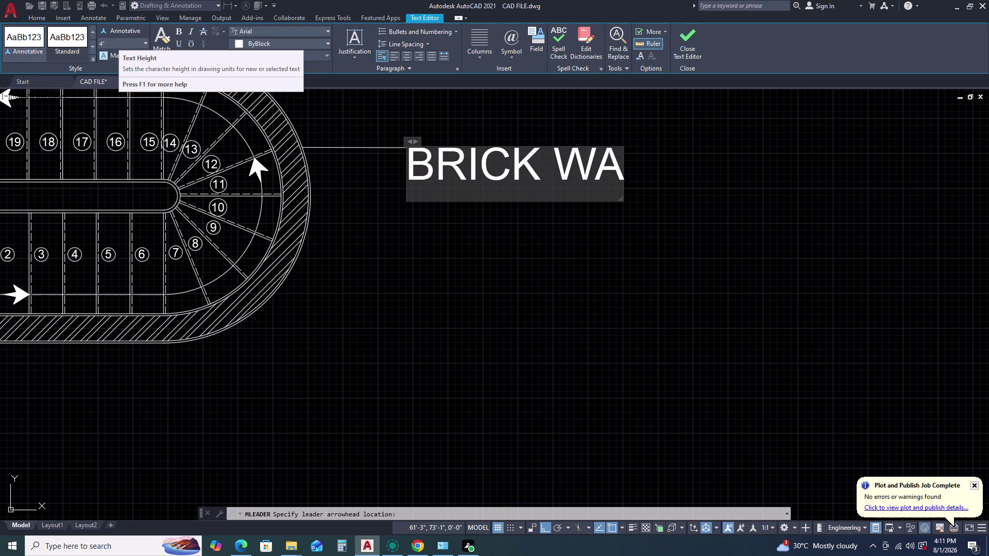
text(LL)
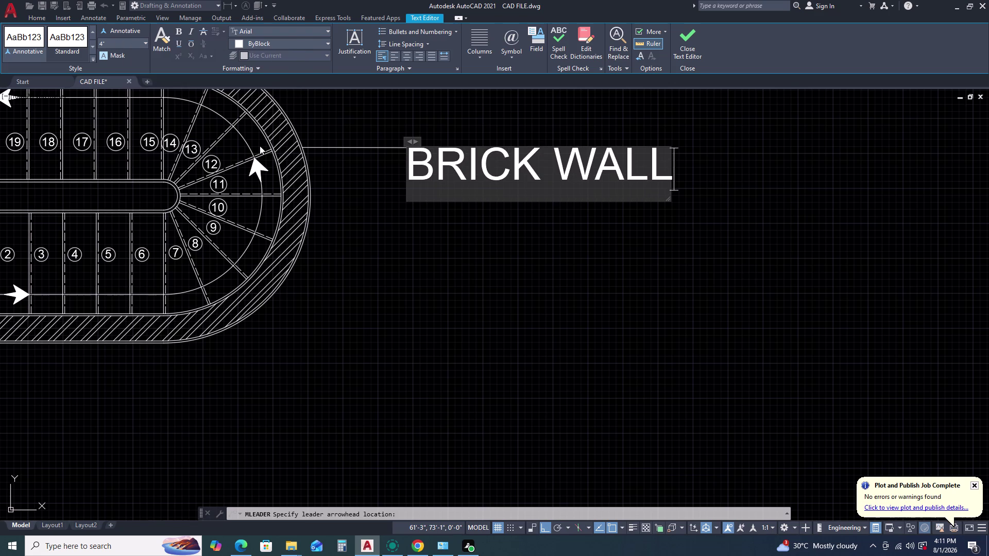
key(minus)
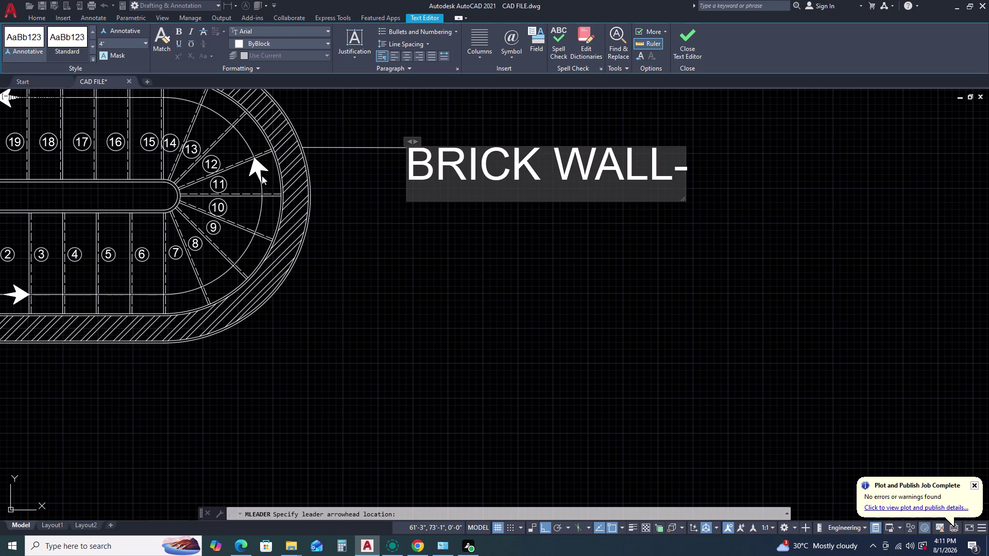
text(9'')
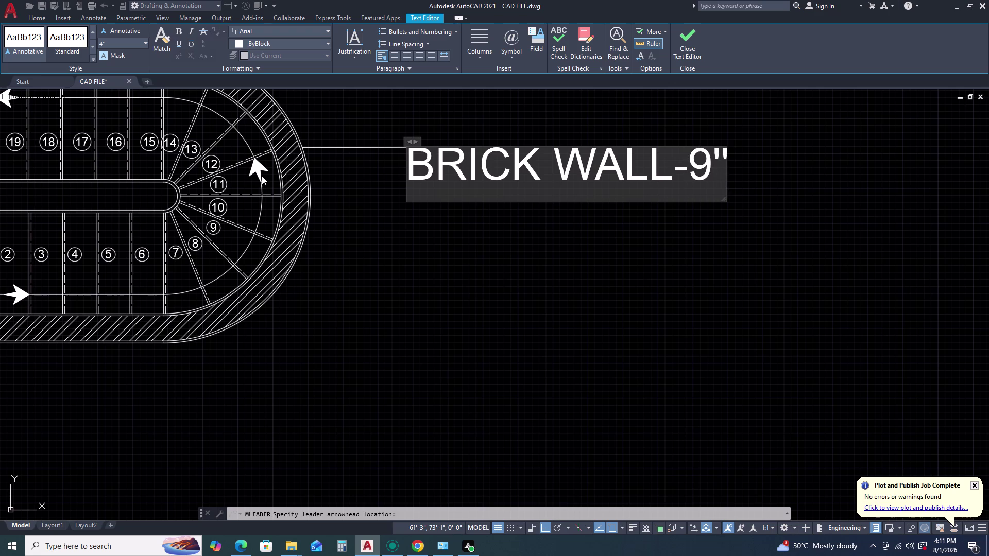
click(367, 279)
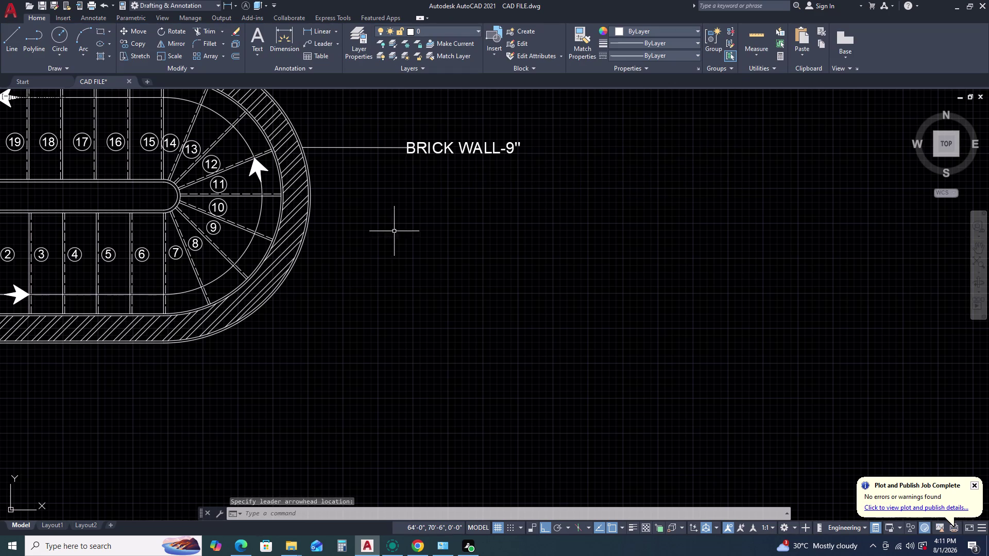
Set the BRICK WALL-9" leader's arrowhead size to 4" in Properties.
click(341, 153)
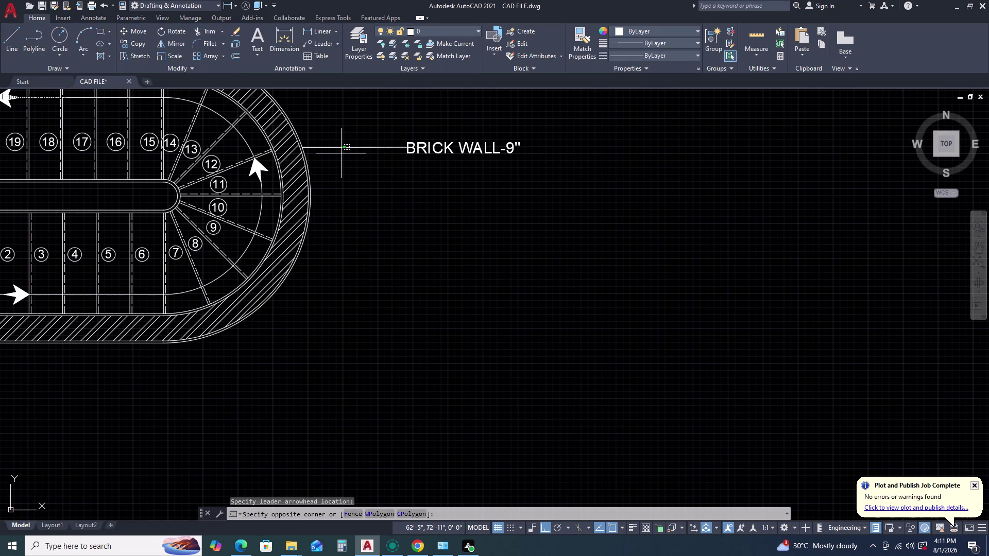
click(342, 143)
click(417, 145)
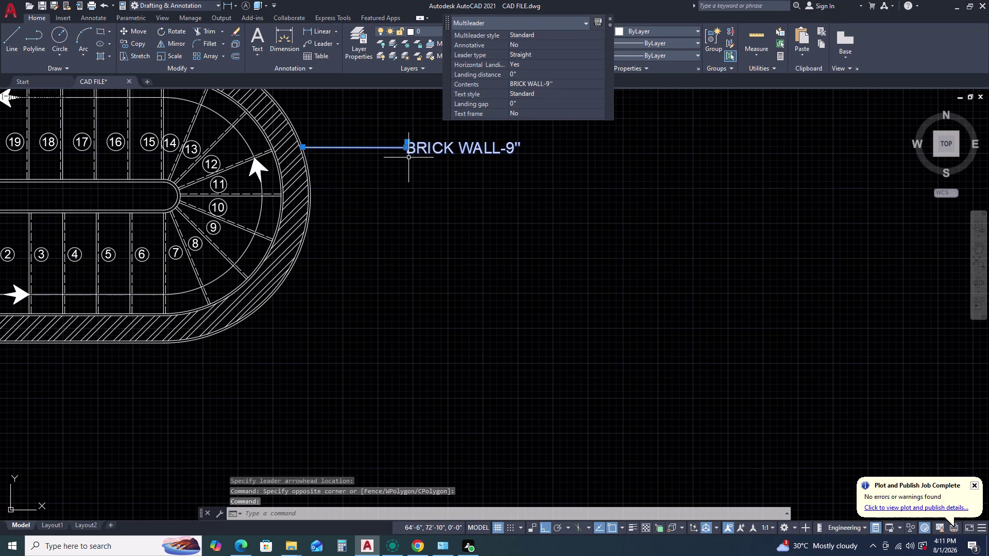
key(p)
text(R)
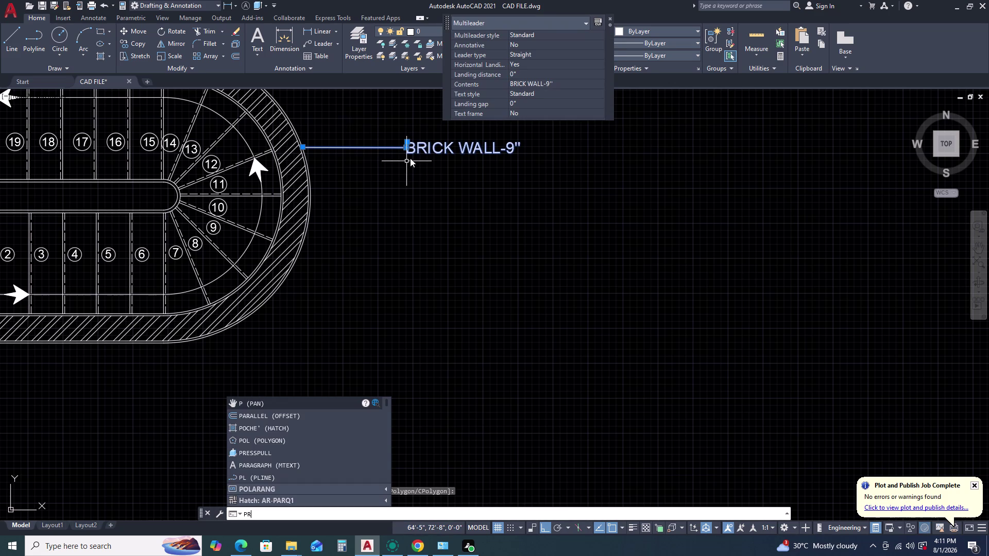
key(space)
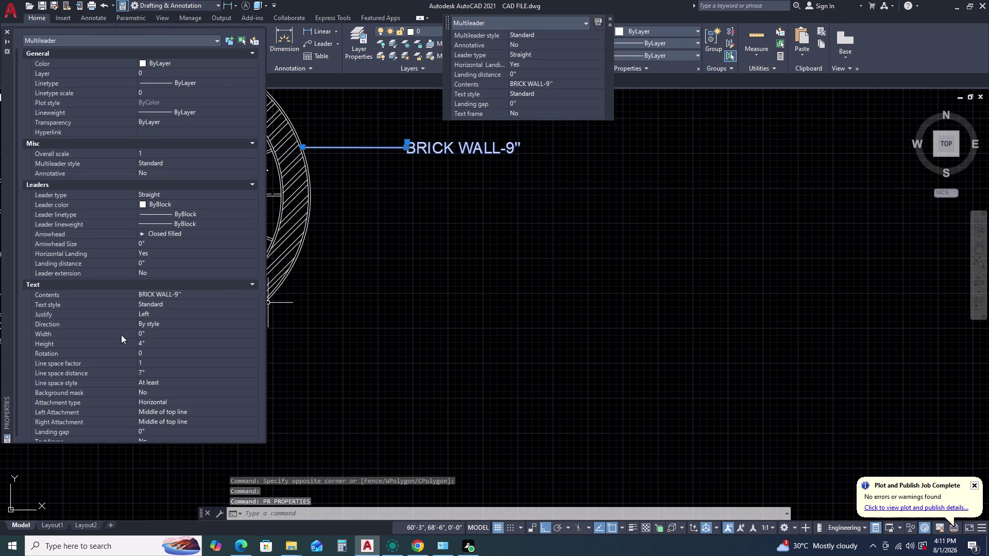
scroll(down, 3)
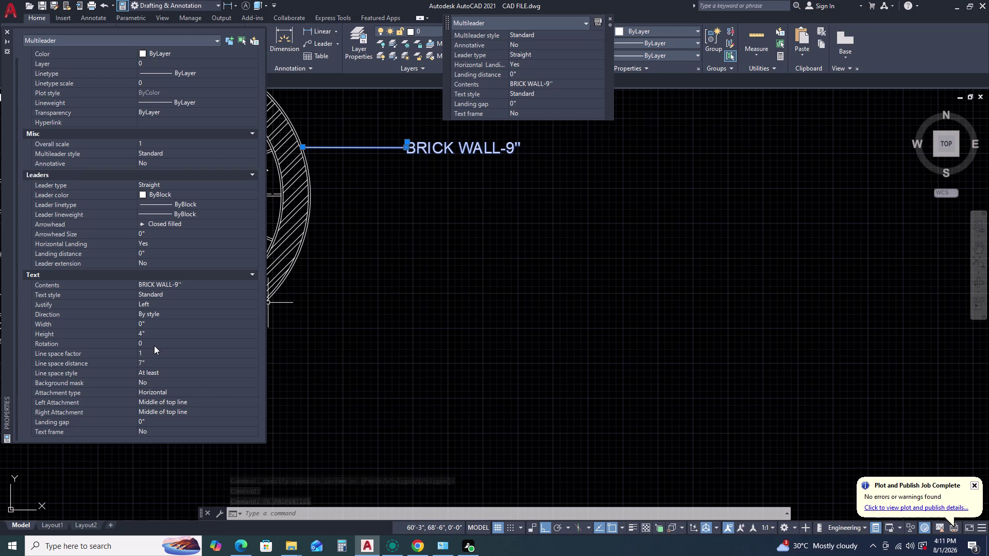
scroll(down, 3)
scroll(down, 3)
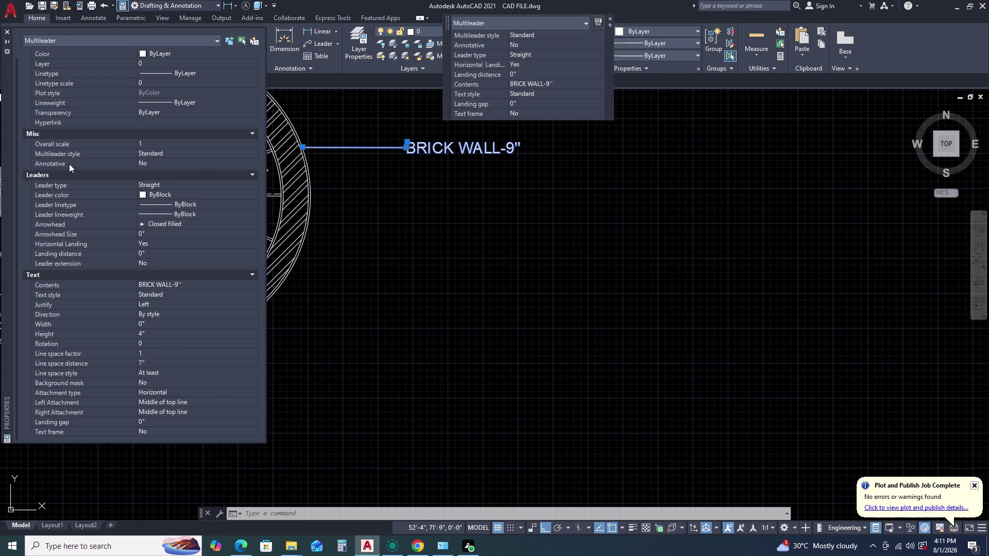
scroll(down, 3)
click(155, 232)
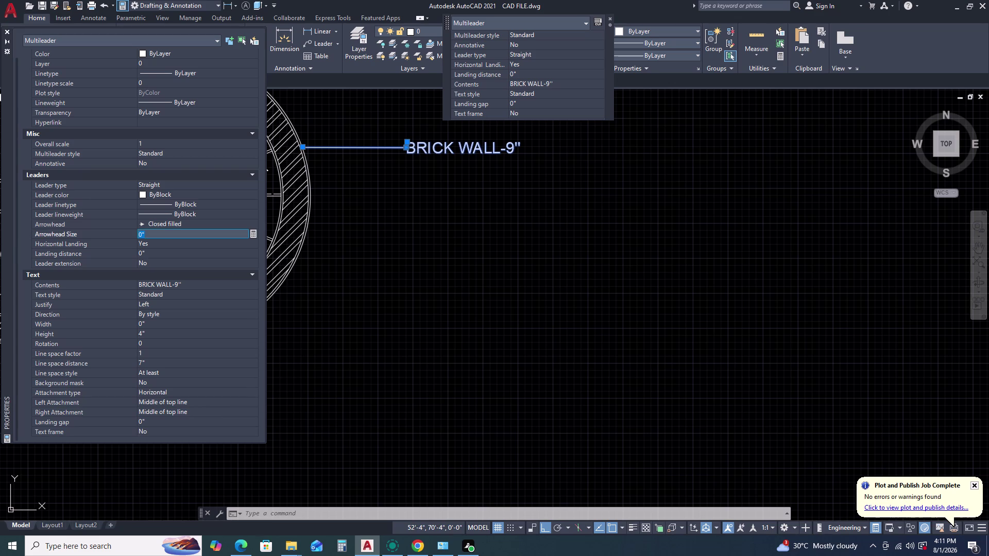
text(4)
key(space)
Turn off the leader's horizontal landing and close the Properties palette.
key(BackSpace)
key(Return)
scroll(down, 3)
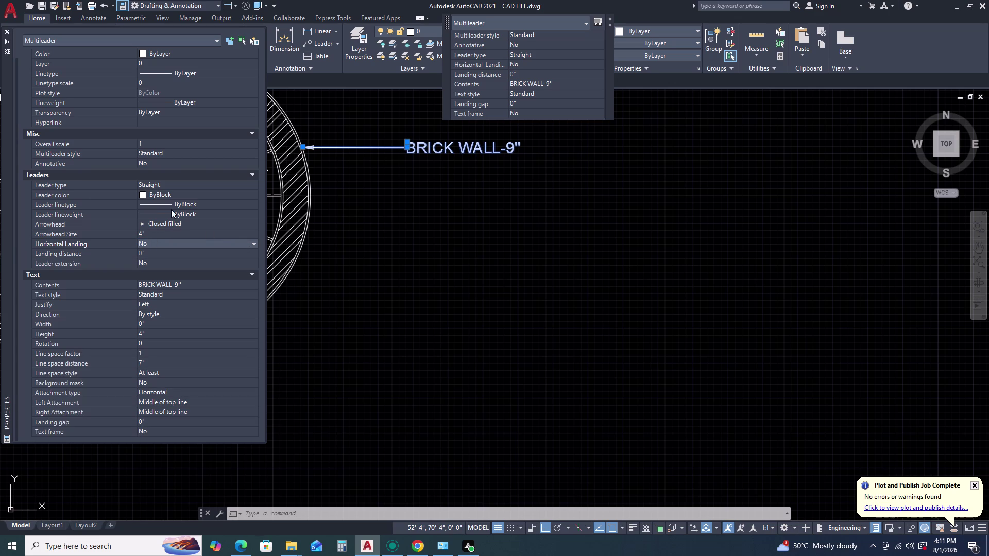
click(7, 31)
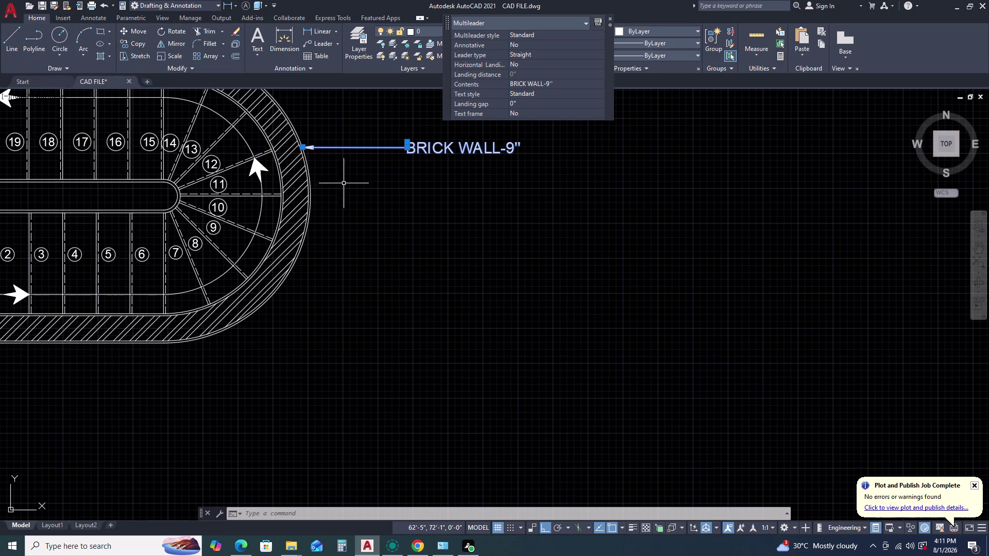
key(Escape)
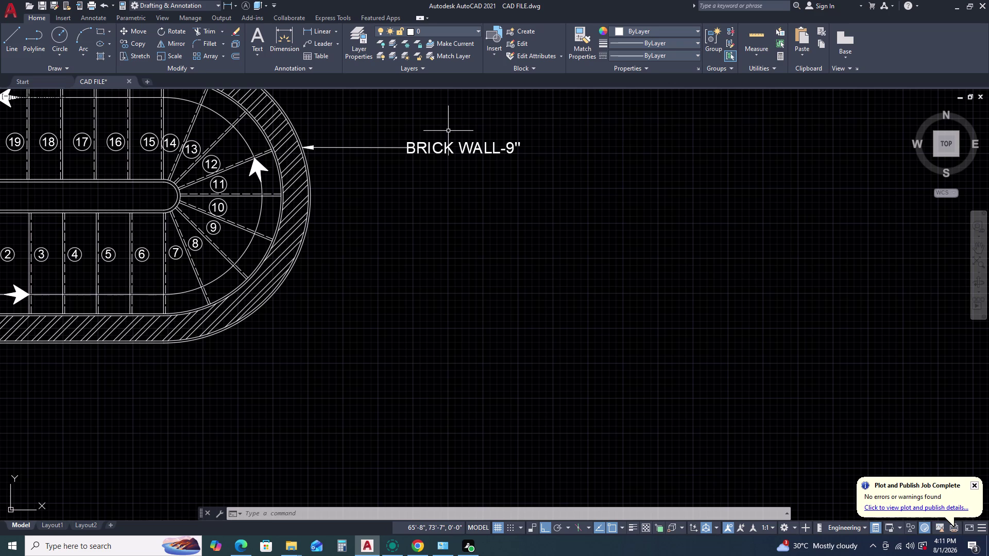
click(464, 126)
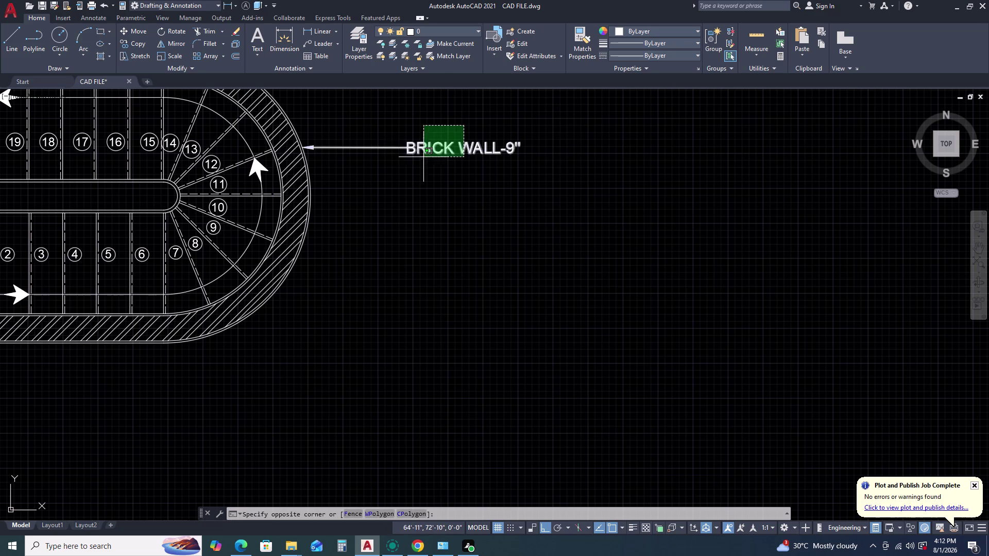
Copy the BRICK WALL-9" leader from its arrow tip to just below, with Ortho off.
click(412, 164)
text(CO)
key(space)
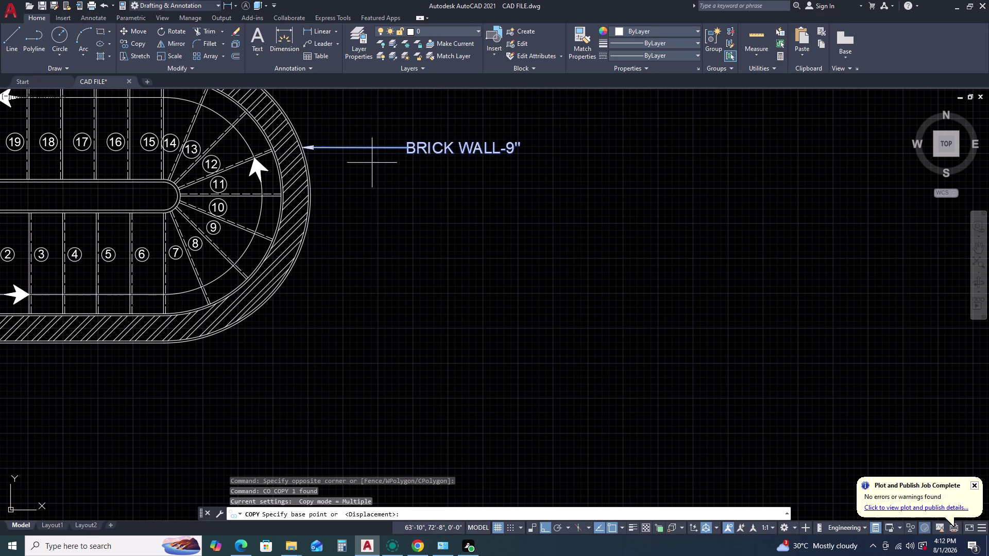
scroll(up, 3)
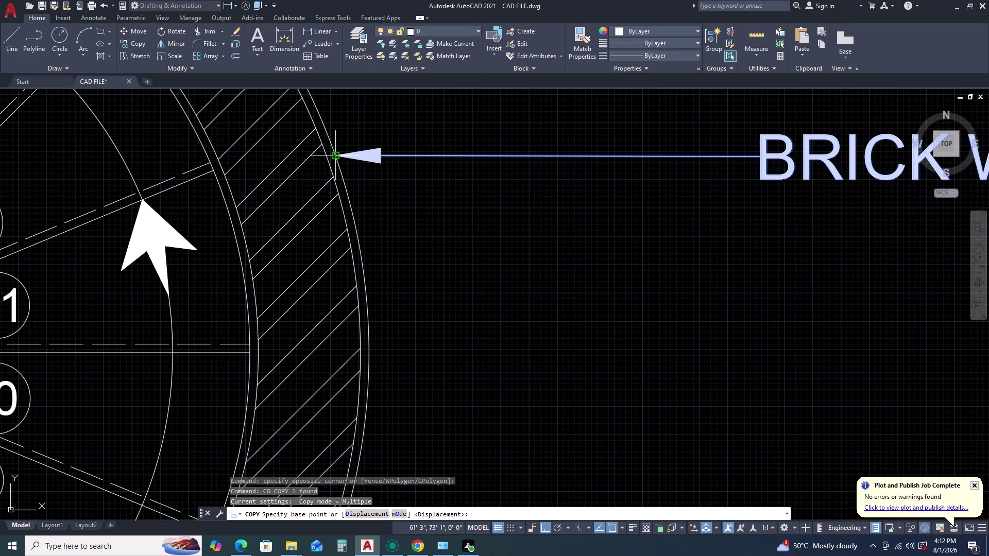
click(334, 153)
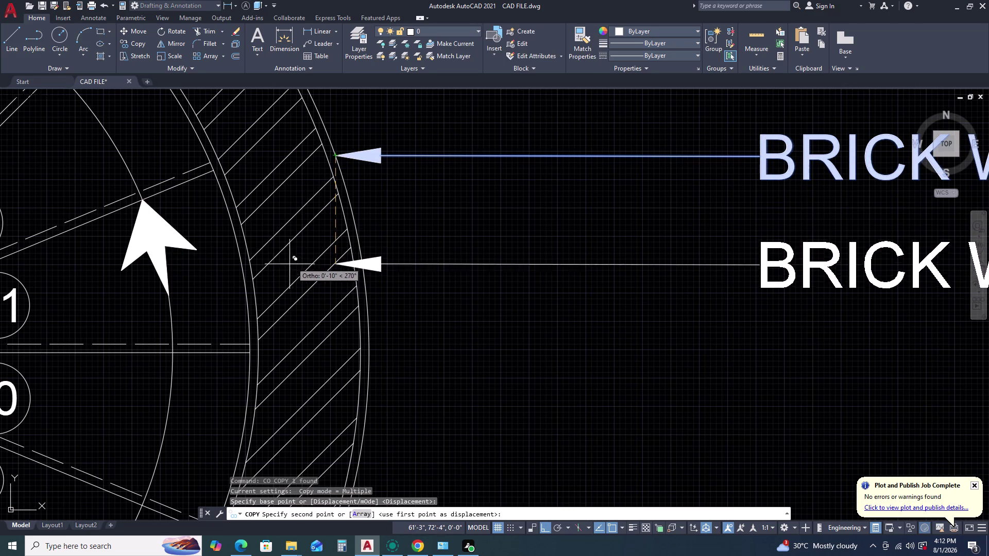
key(F8)
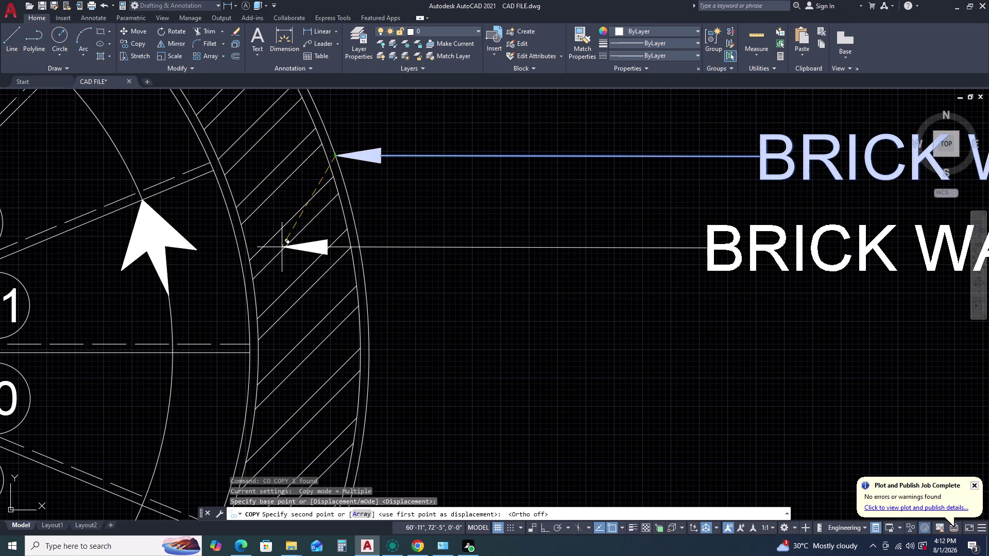
scroll(down, 3)
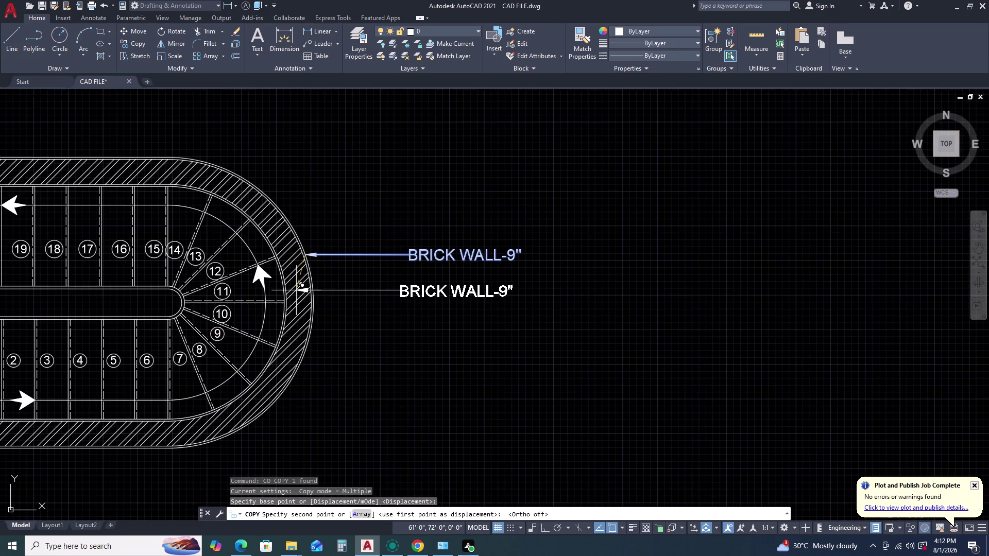
scroll(up, 3)
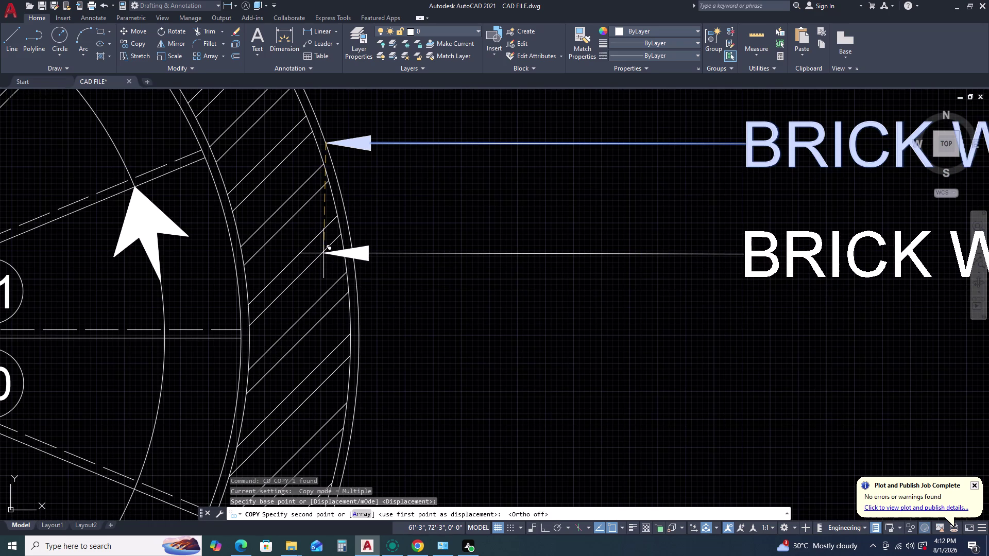
click(321, 253)
key(Escape)
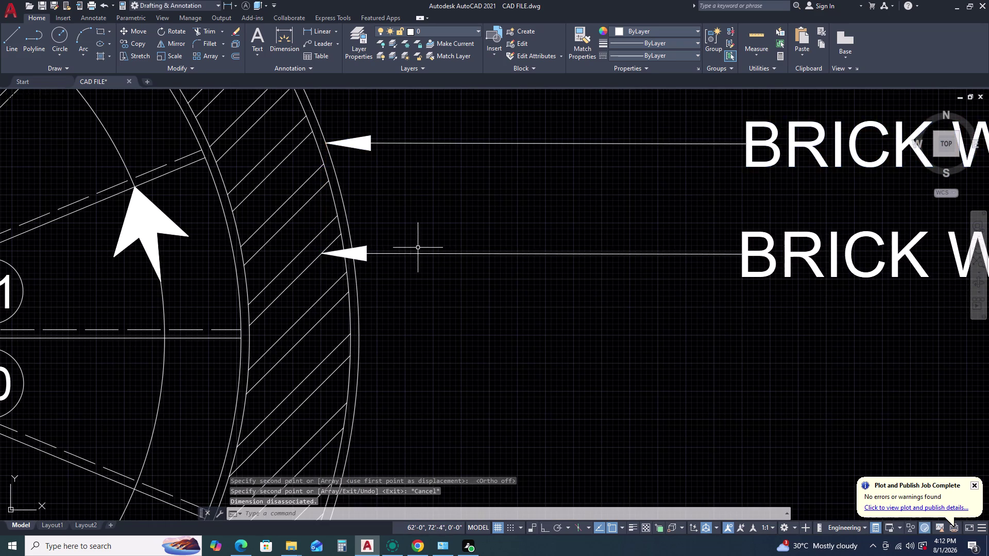
scroll(down, 3)
Replace the copied leader's text with CEMENT PLASTERING, fixing the typos.
double_click(486, 248)
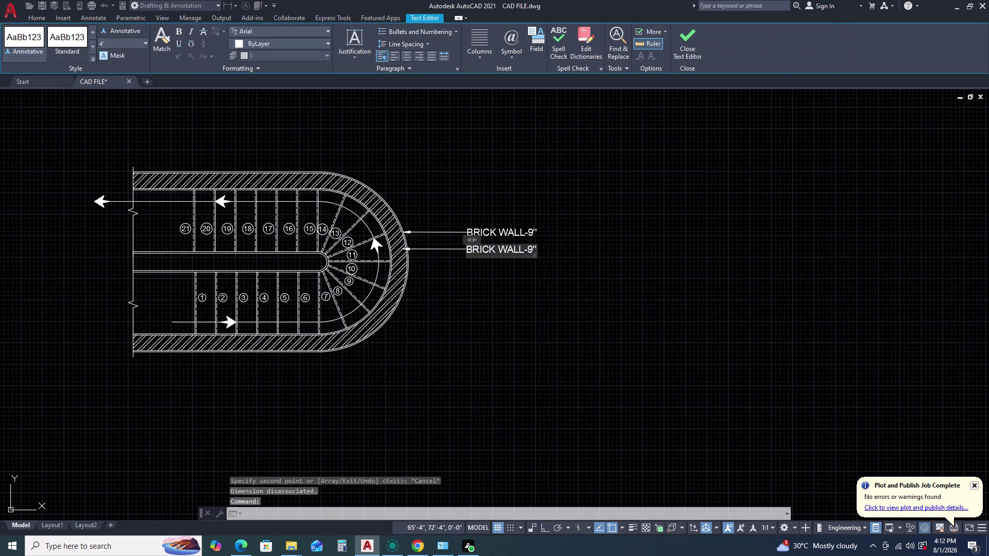
double_click(486, 248)
click(486, 249)
triple_click(486, 248)
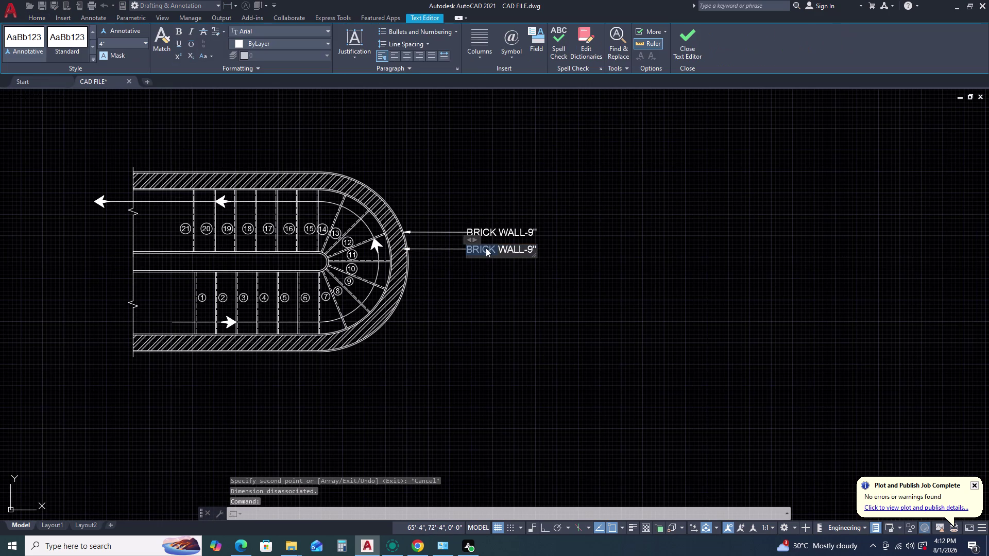
click(485, 248)
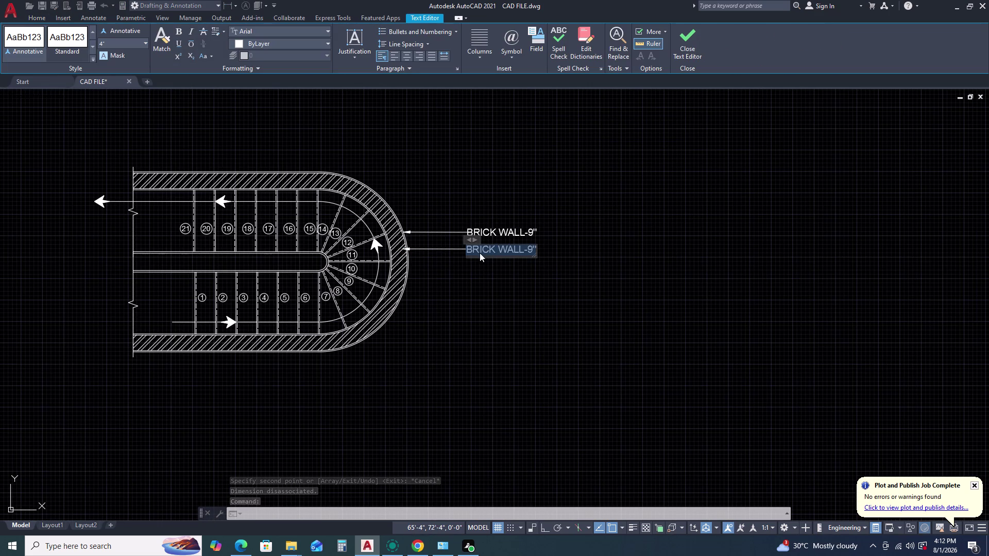
text(CEMENT)
key(space)
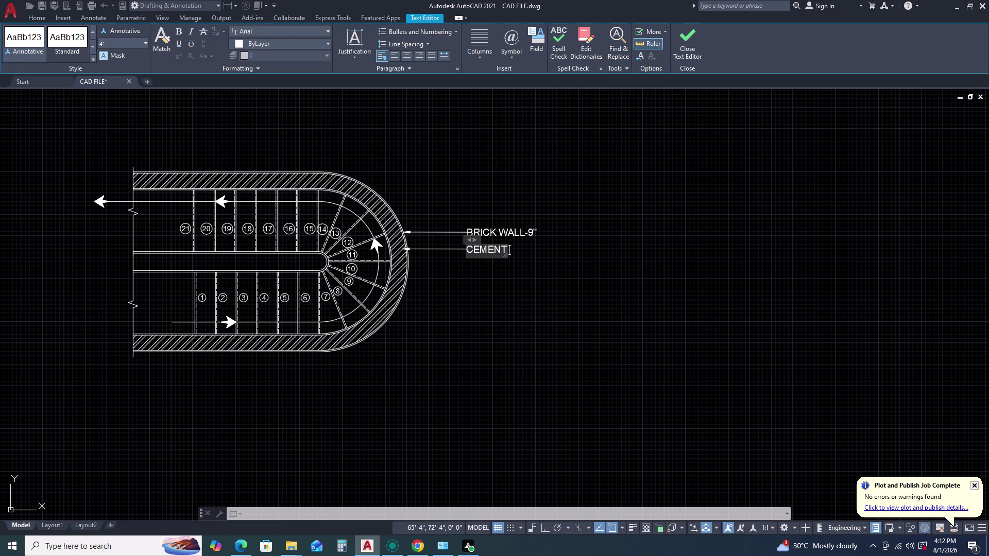
text(P[LAS)
text(TER)
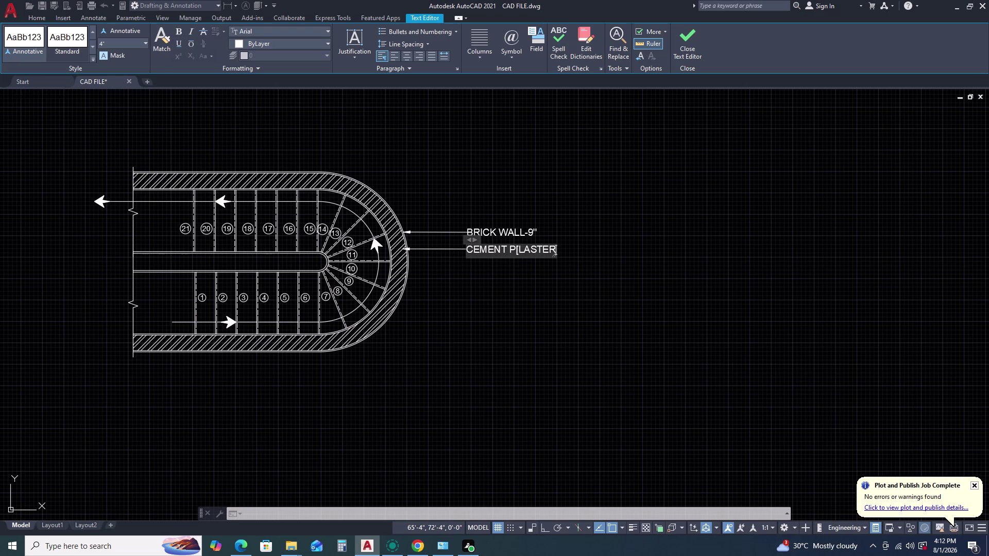
key(BackSpace)
key(BackSpace)
key(BackSpace)
key(BackSpace)
key(BackSpace)
key(BackSpace)
key(BackSpace)
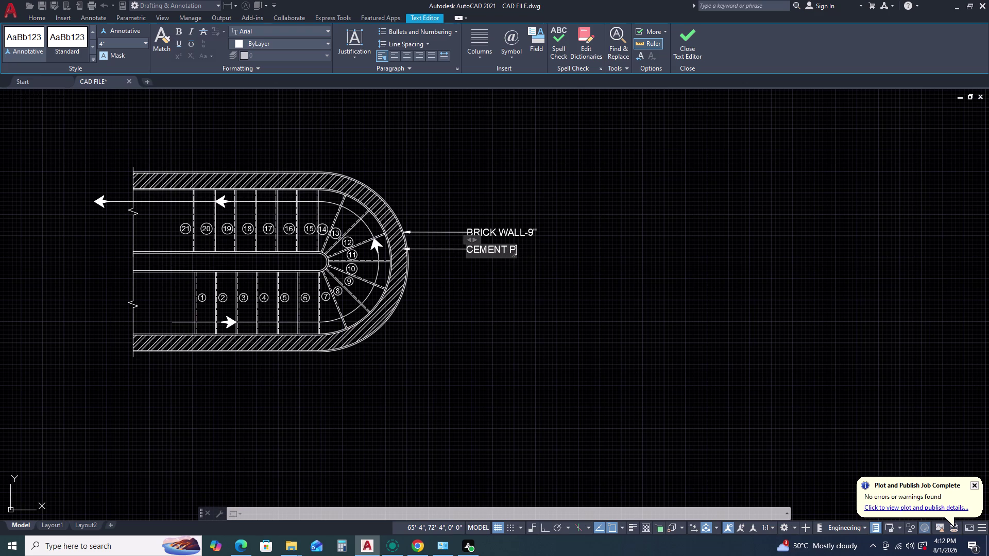
text(LASTER)
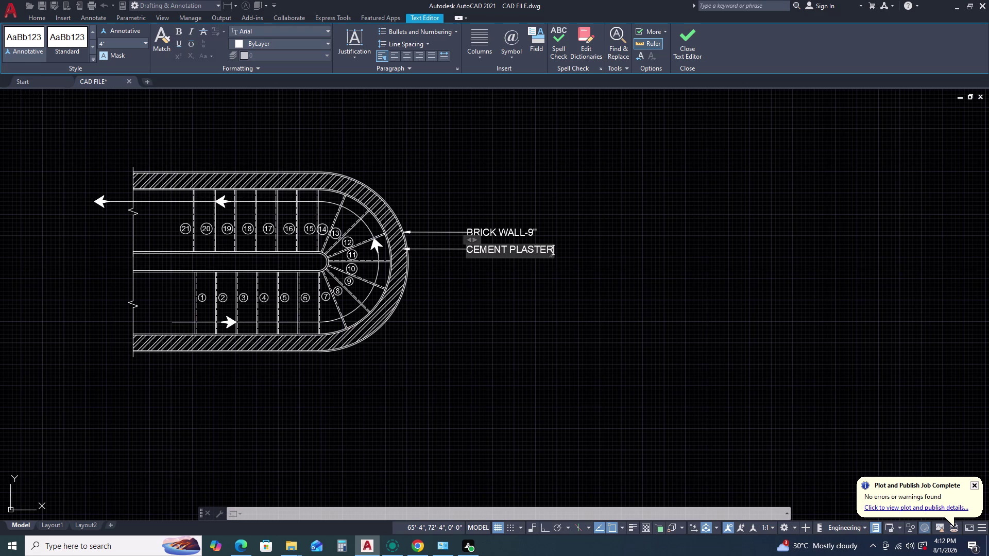
text(ING)
Complete the label as CEMENT PLASTERING- 0.75" and save the text edit.
key(minus)
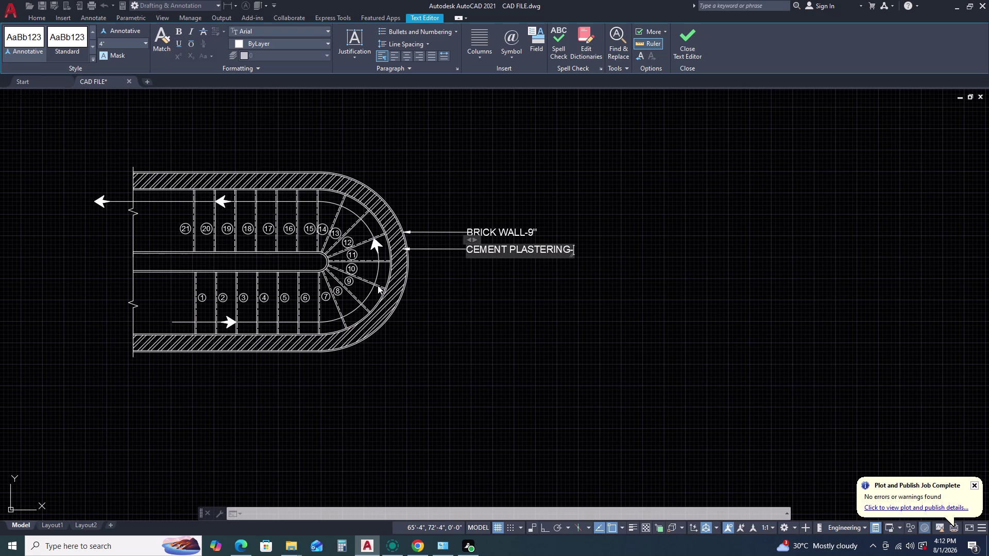
key(7)
key(BackSpace)
key(BackSpace)
key(minus)
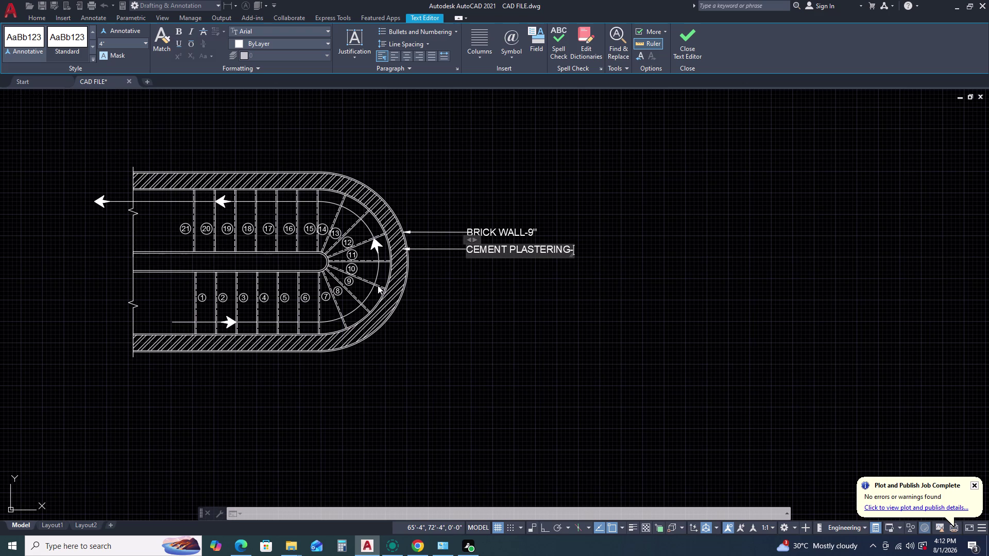
key(space)
text(0.)
text(7)
text(5)
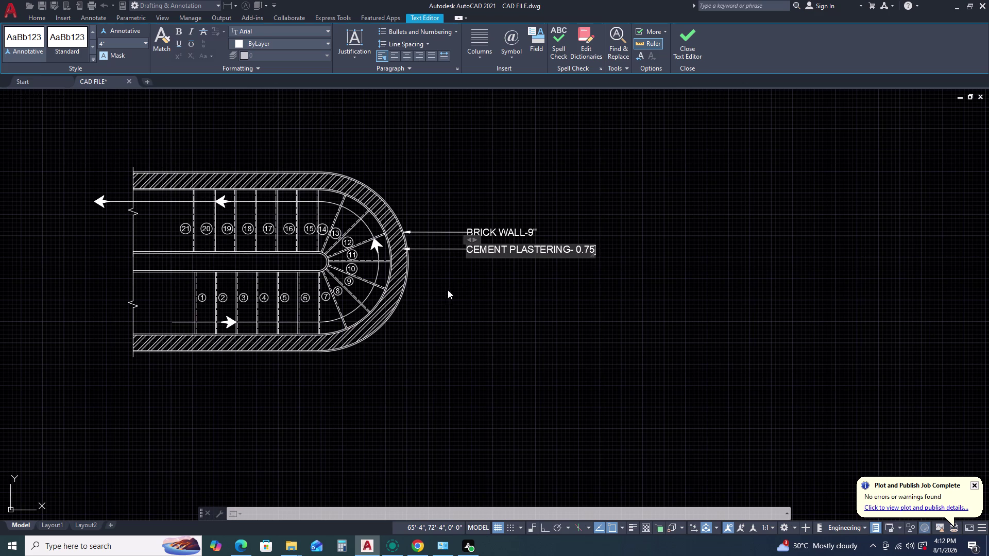
text('')
key(Return)
key(Escape)
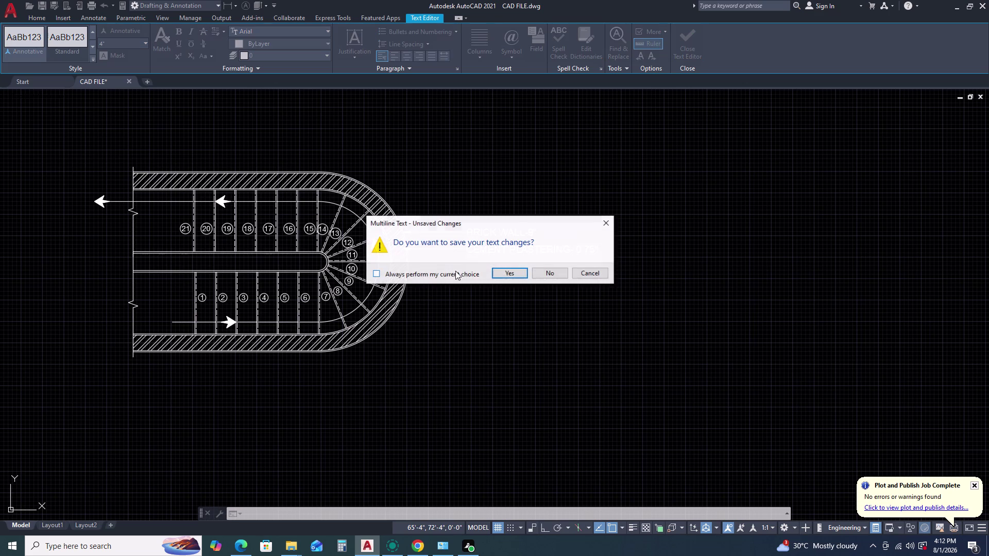
click(505, 270)
scroll(up, 3)
scroll(down, 3)
middle_drag(429, 286, 429, 278)
middle_click(429, 274)
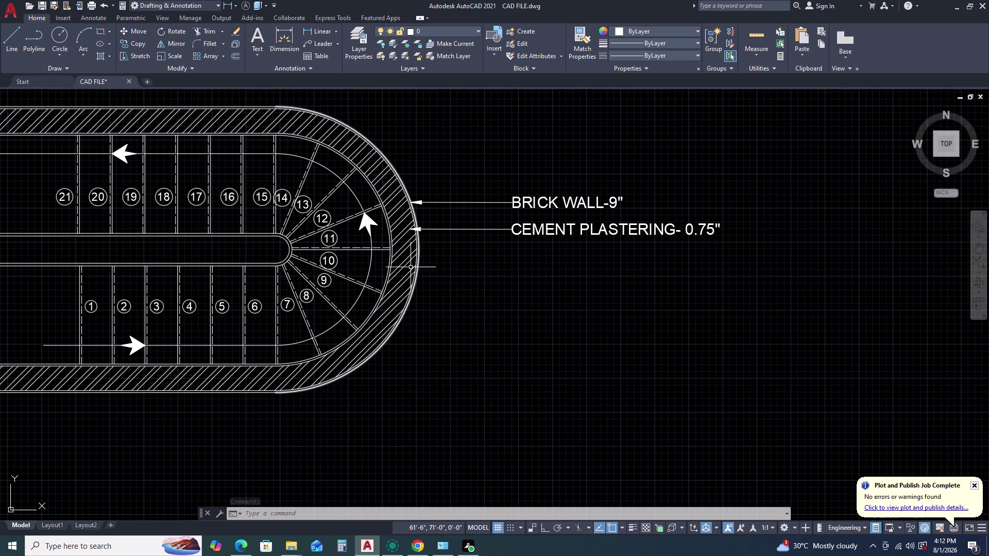
Move the BRICK WALL-9" leader slightly higher.
scroll(up, 3)
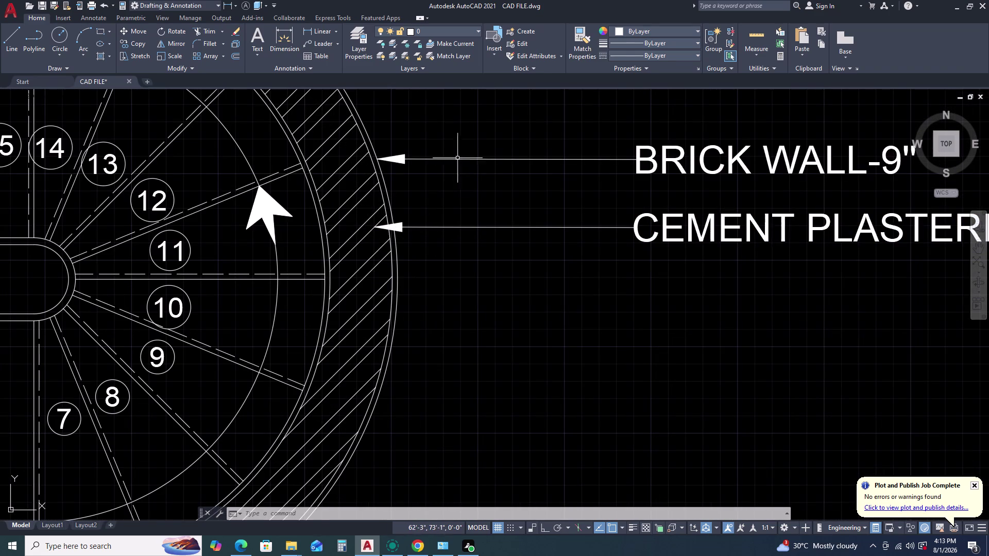
click(448, 150)
click(429, 166)
text(M)
key(space)
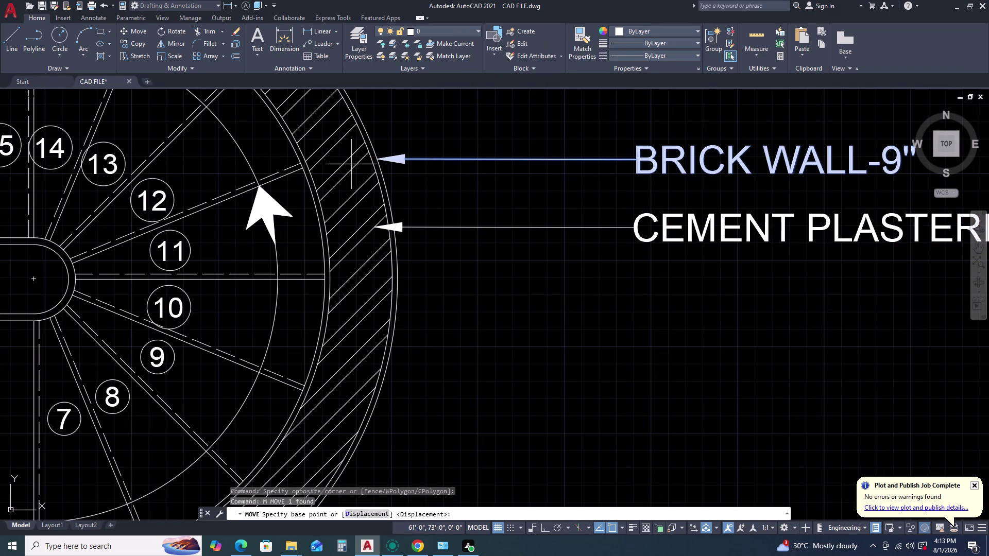
click(376, 158)
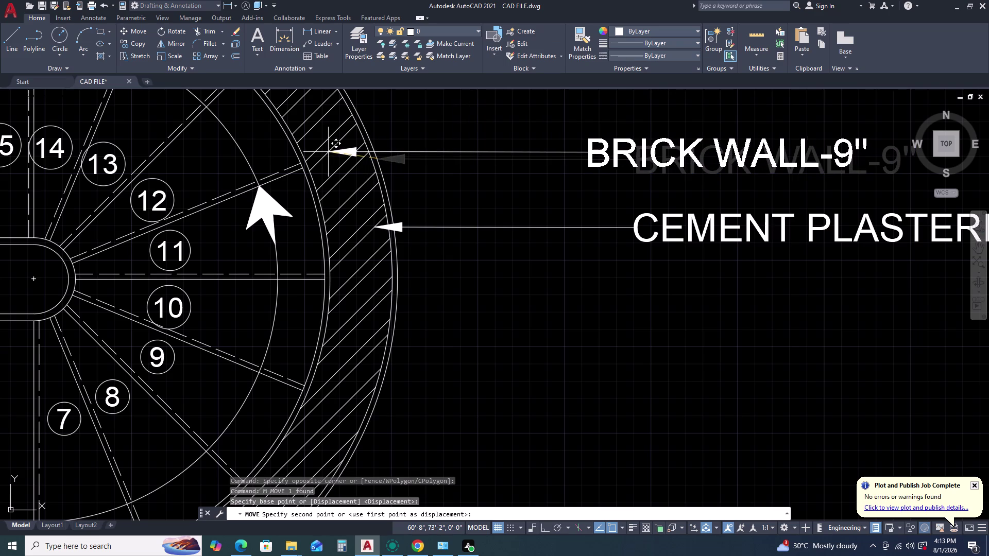
click(328, 151)
Move the CEMENT PLASTERING- 0.75" leader so its arrow tip lands on the outer wall line.
click(433, 212)
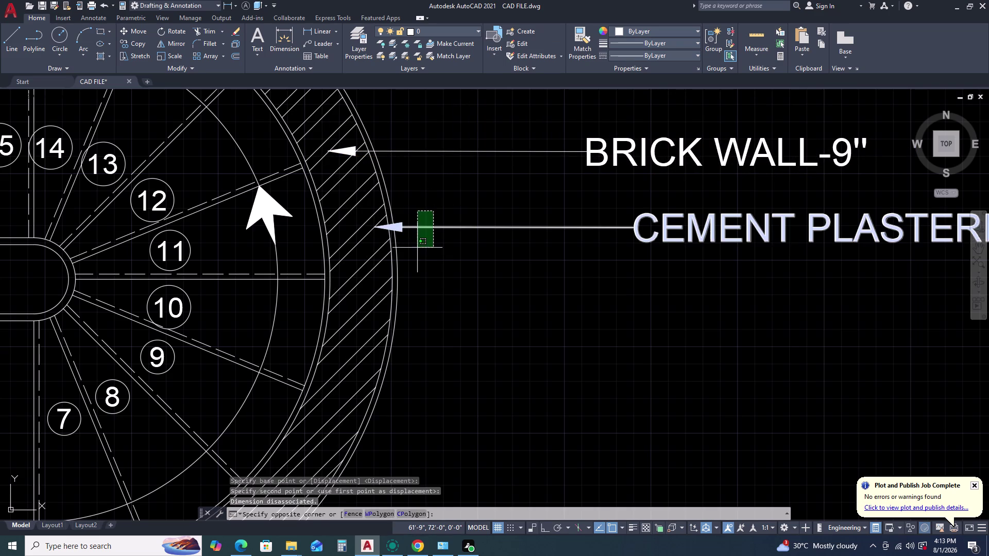
click(408, 254)
key(m)
key(space)
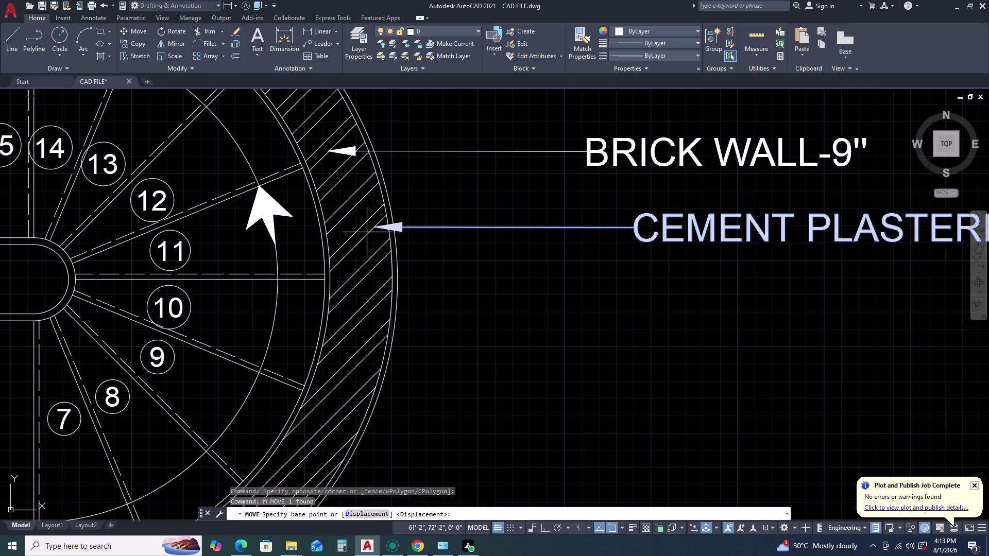
scroll(up, 3)
triple_click(385, 232)
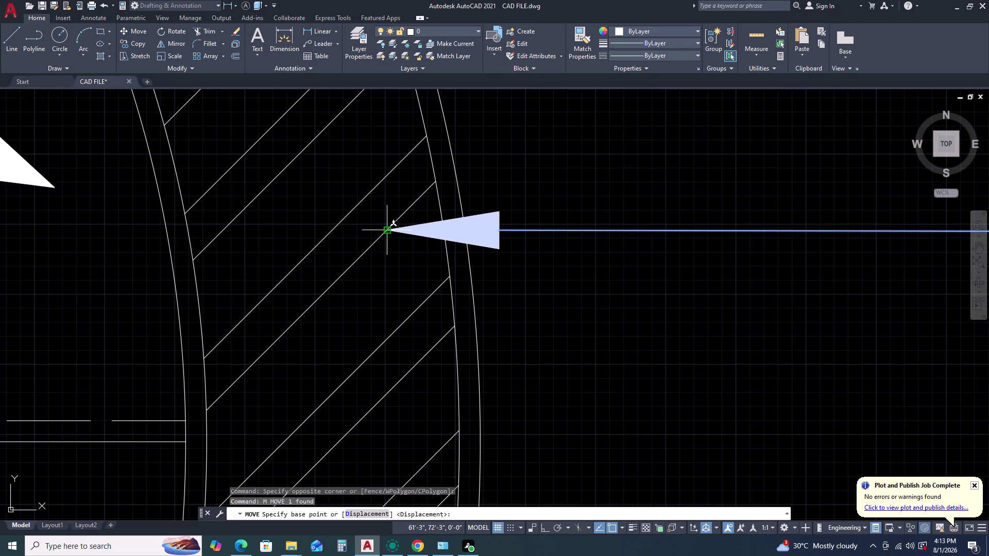
click(417, 227)
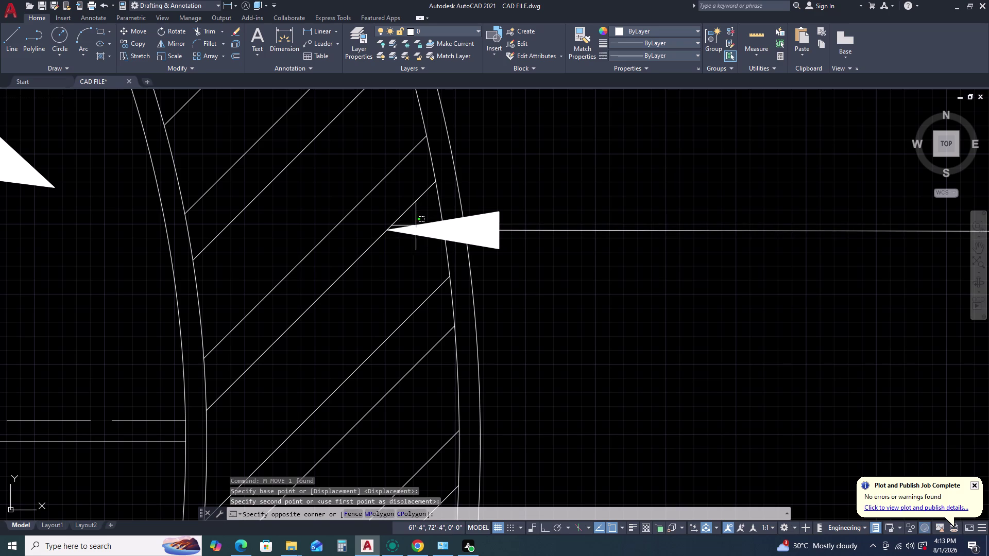
click(416, 240)
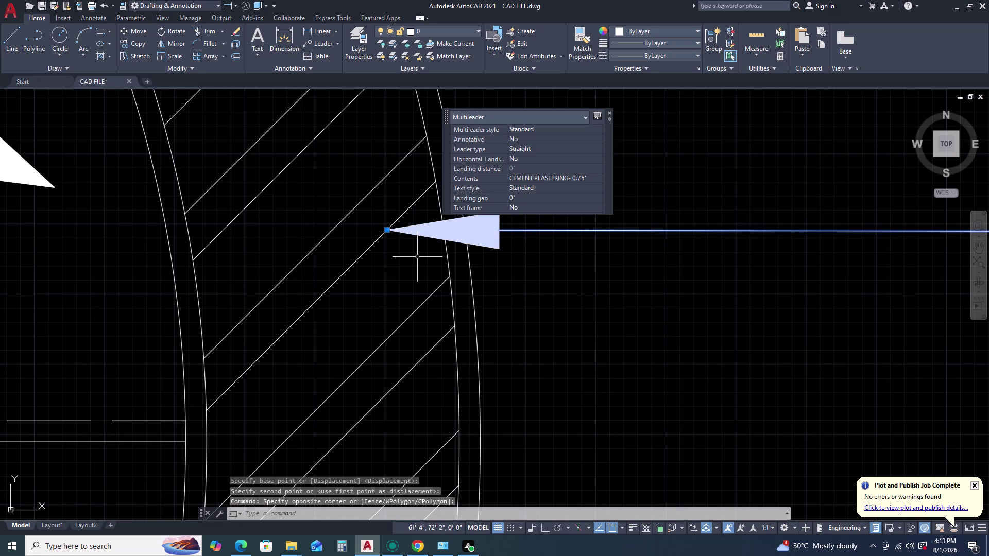
key(m)
key(space)
double_click(389, 233)
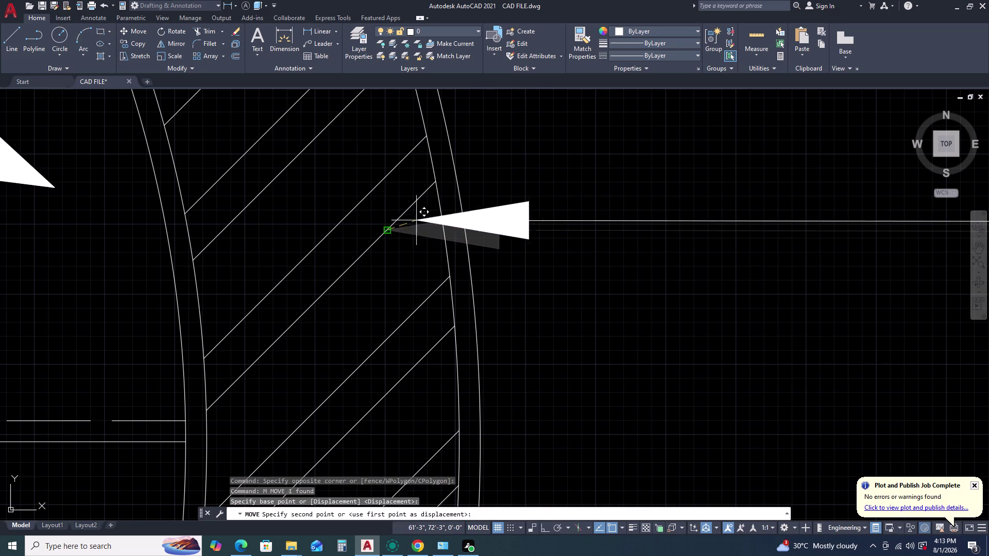
click(465, 230)
scroll(down, 3)
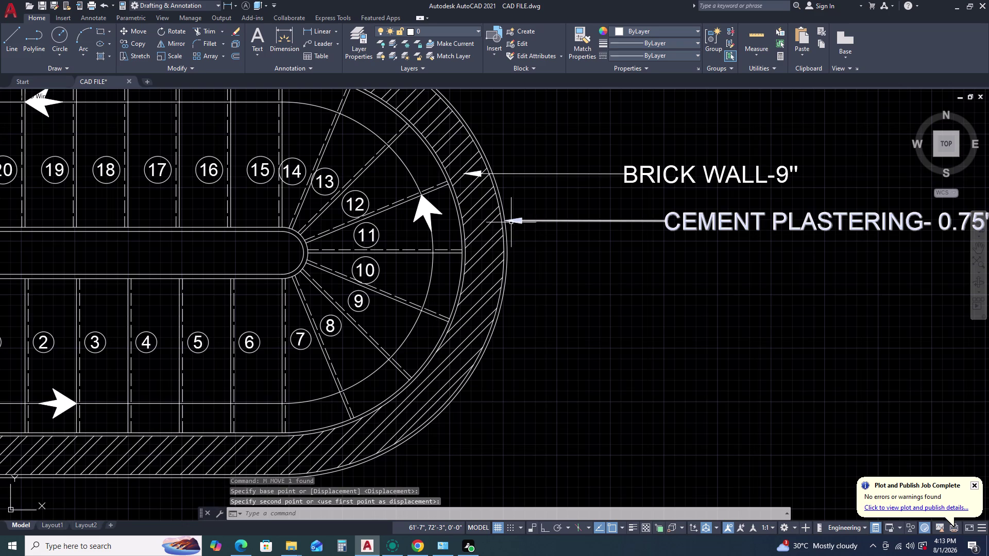
middle_drag(595, 231, 432, 222)
scroll(down, 3)
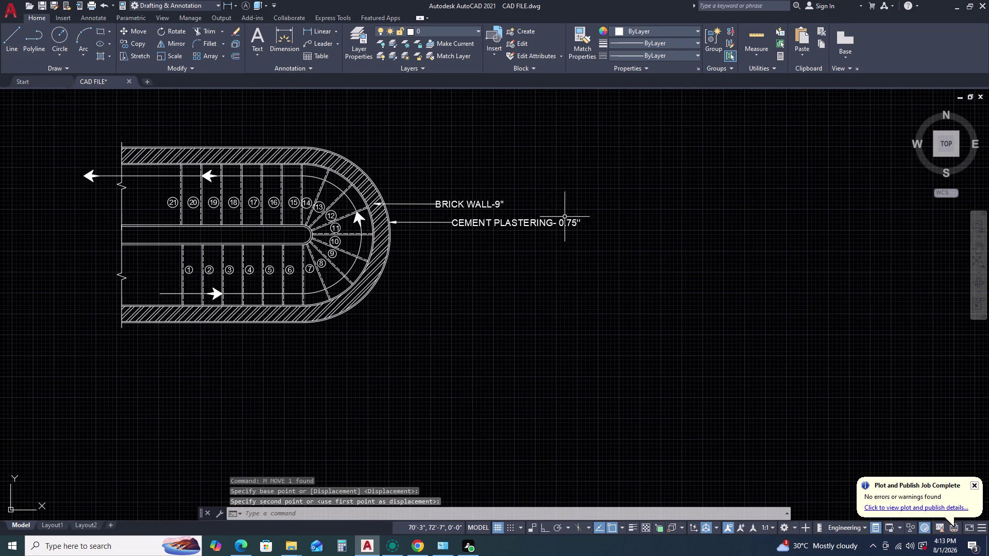
scroll(down, 3)
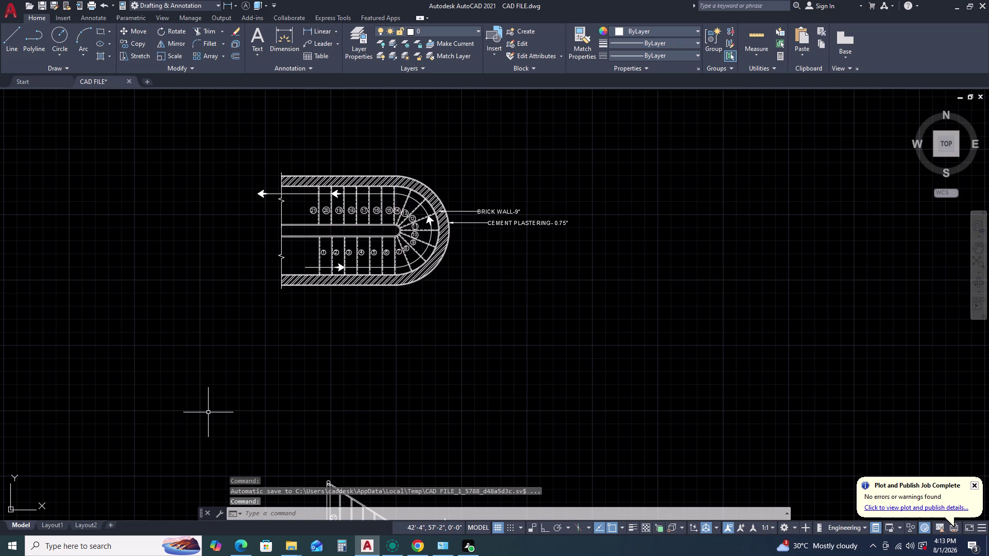
scroll(up, 3)
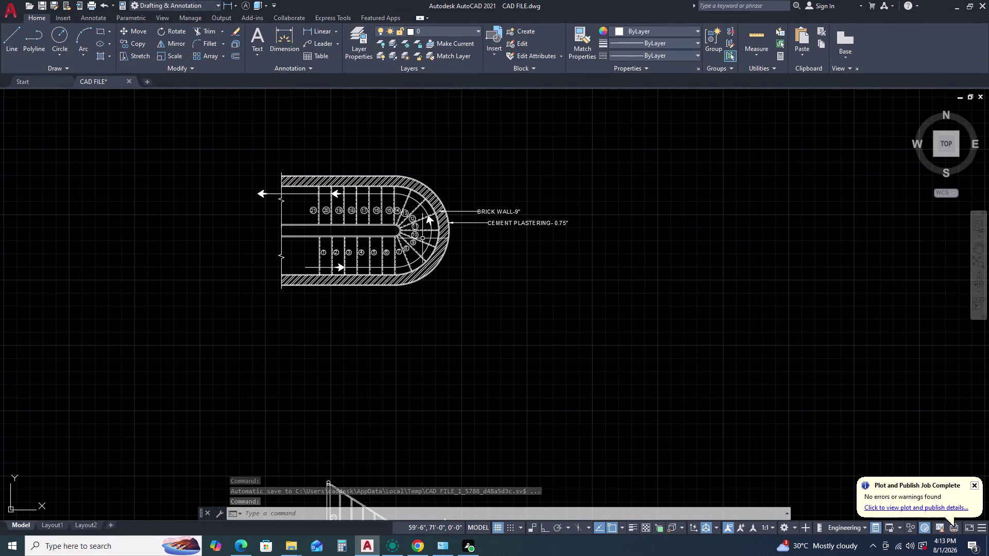
scroll(up, 3)
scroll(down, 3)
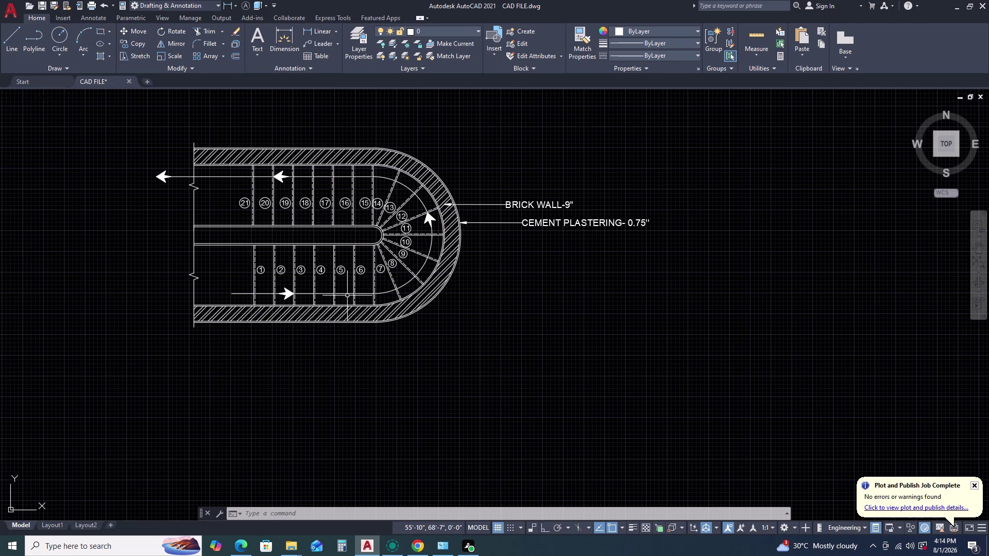
scroll(up, 3)
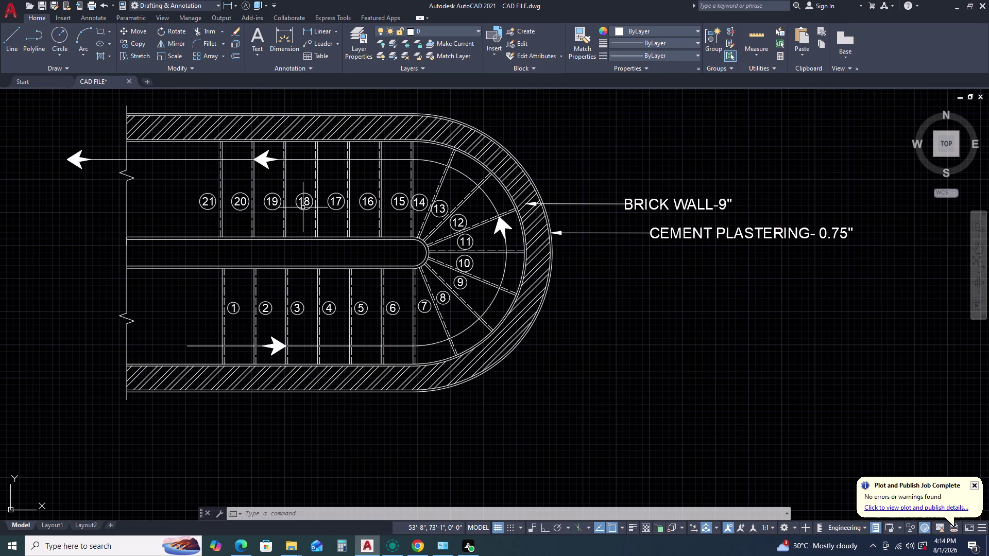
middle_click(329, 223)
middle_click(330, 224)
middle_click(416, 253)
middle_click(416, 253)
scroll(down, 3)
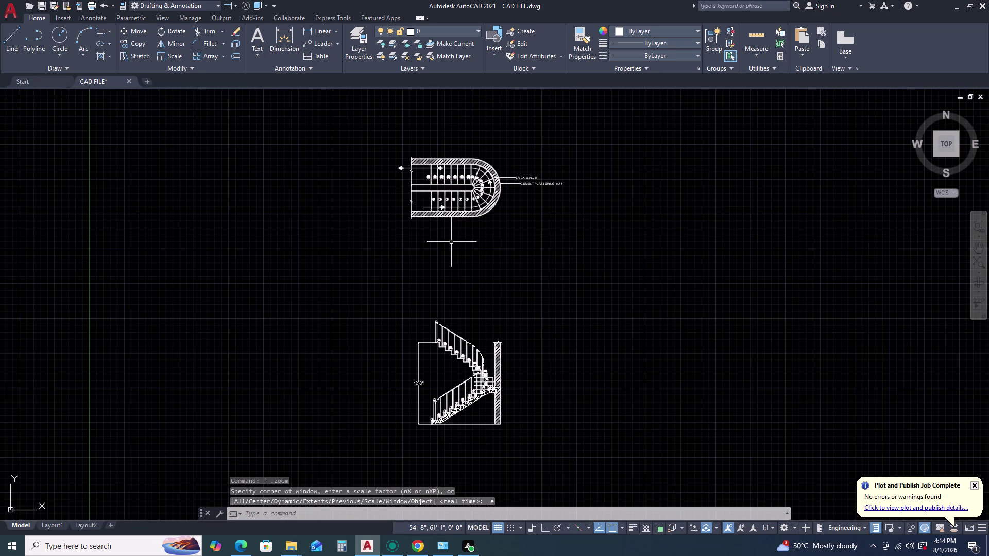
scroll(up, 3)
scroll(up, 3)
middle_drag(447, 188, 370, 205)
middle_click(358, 207)
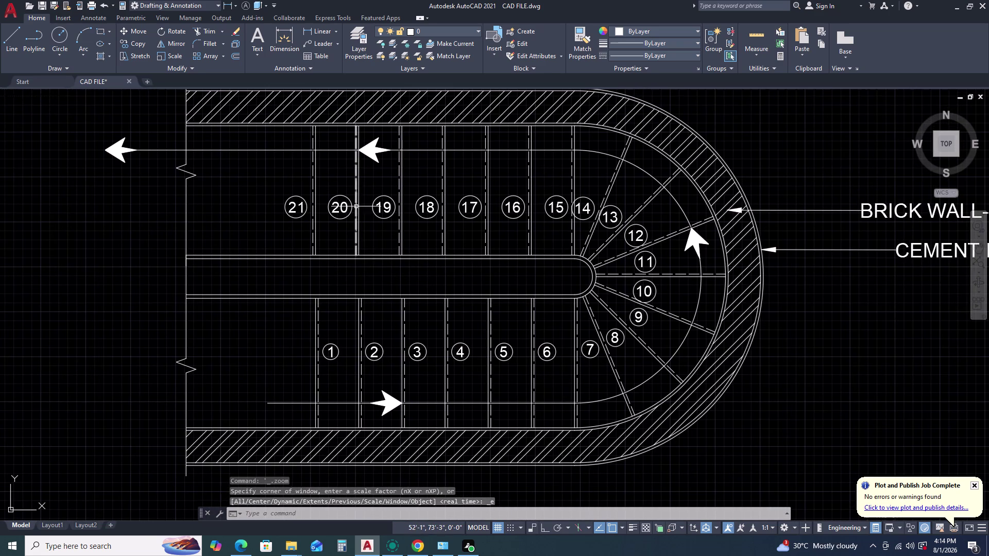
Nudge the step 14 number circle slightly to the right.
scroll(up, 3)
click(565, 279)
click(496, 341)
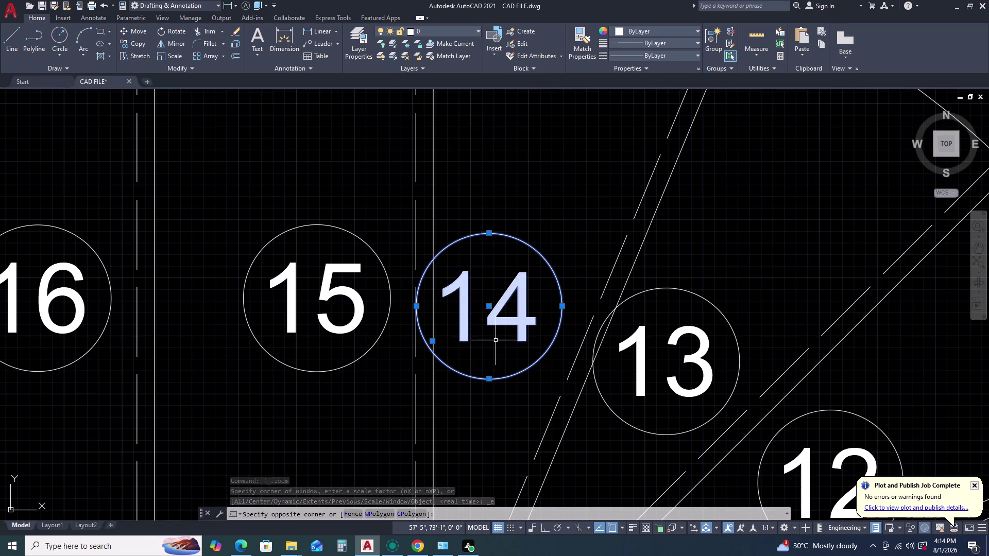
text(M)
key(space)
click(494, 340)
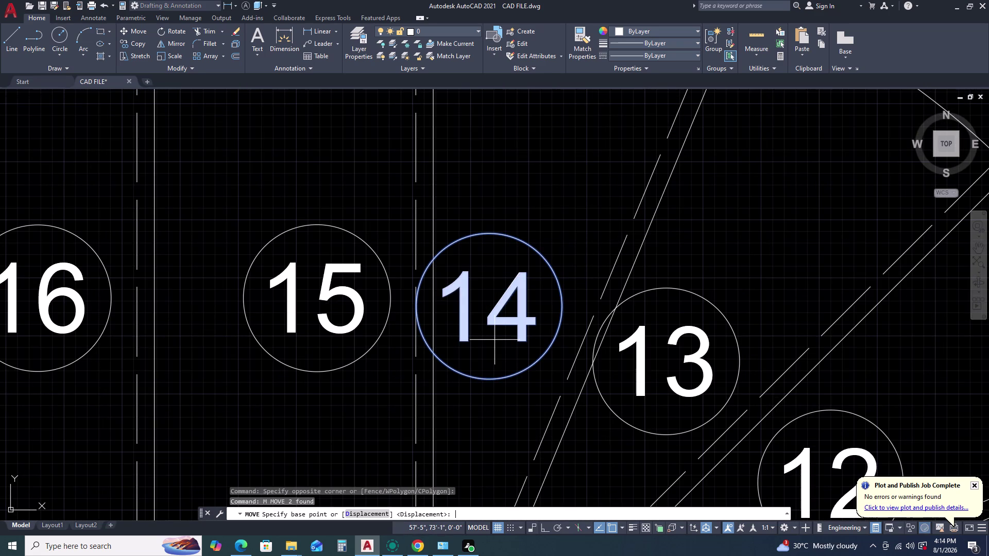
click(498, 320)
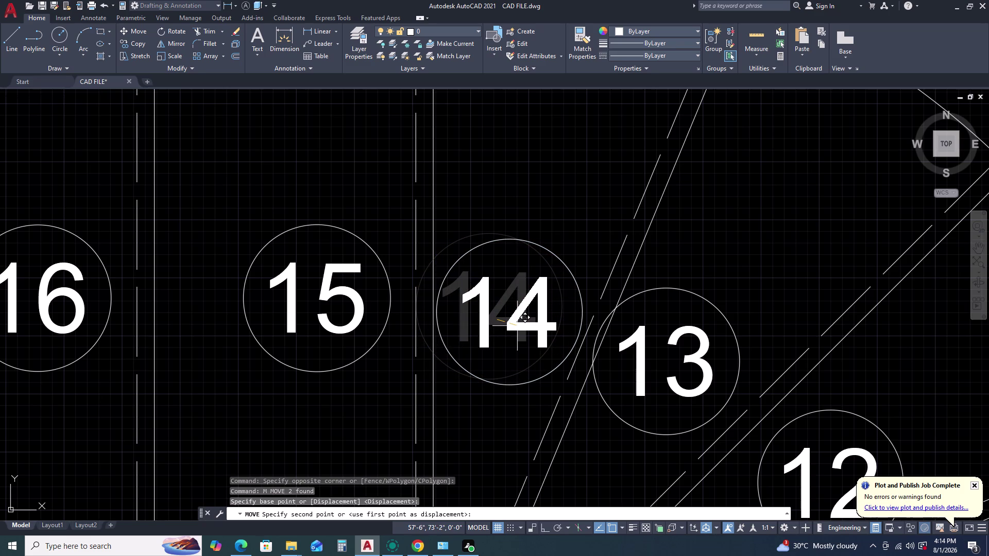
click(518, 326)
scroll(down, 3)
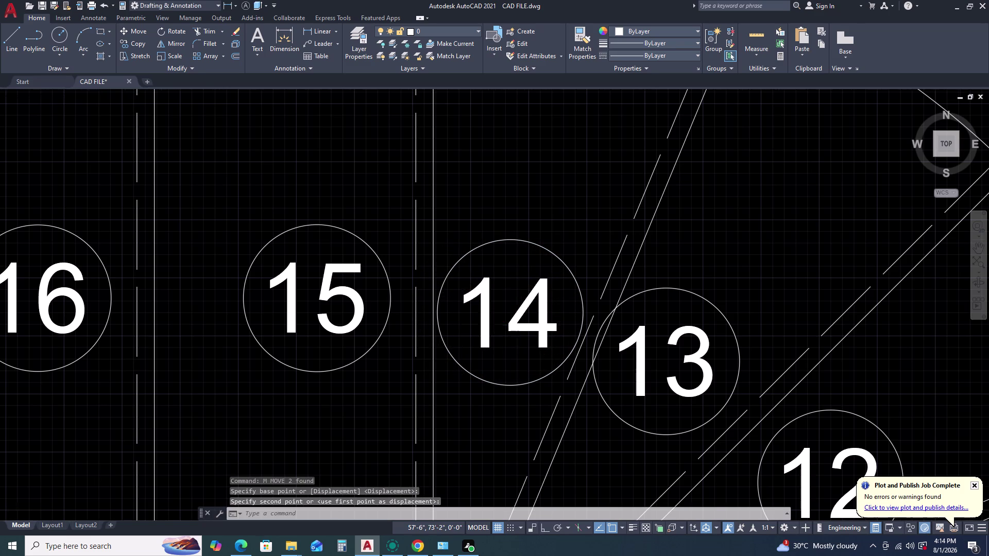
scroll(down, 3)
Move the step 13 number circle to its new spot near the winder treads.
click(614, 311)
click(584, 338)
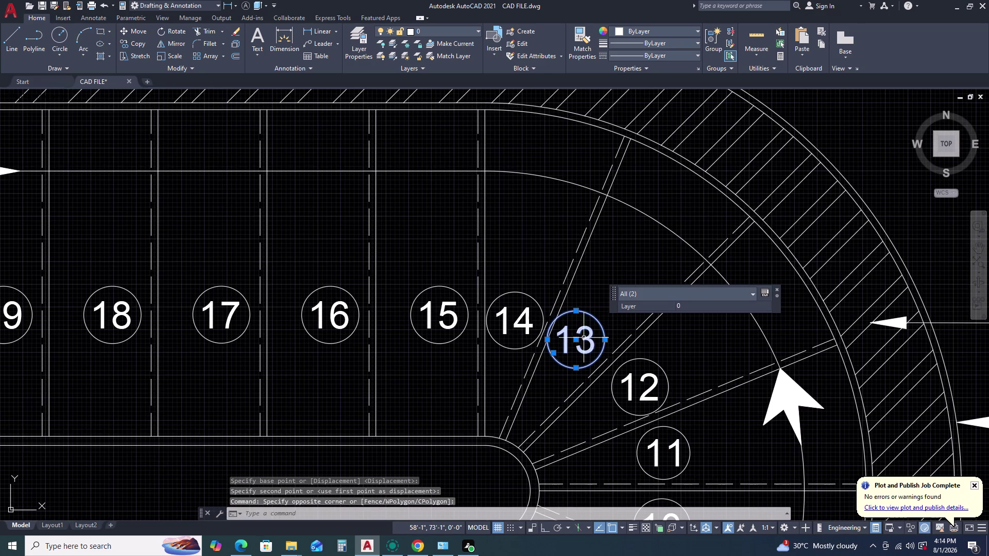
text(M)
key(space)
click(575, 339)
scroll(up, 3)
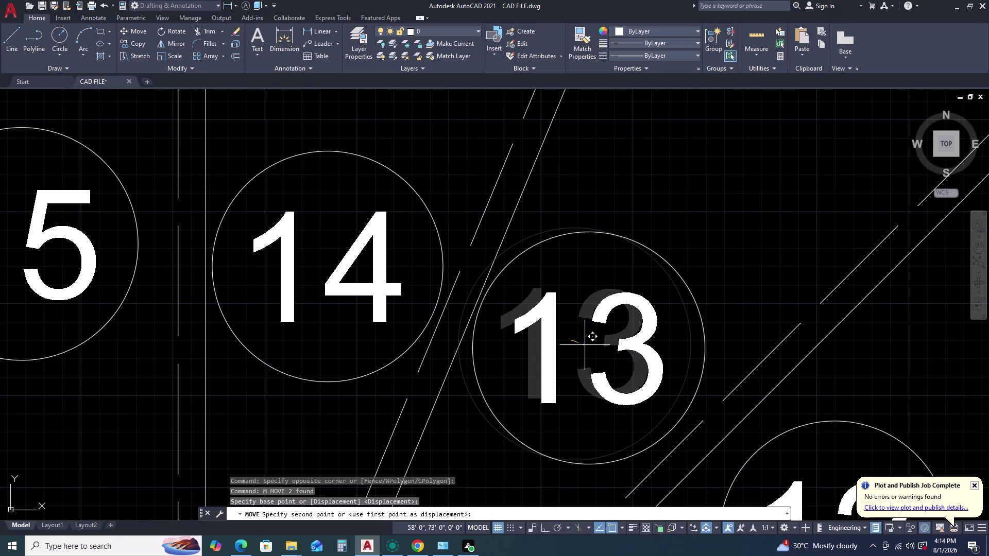
click(586, 345)
scroll(down, 3)
middle_drag(536, 287, 534, 280)
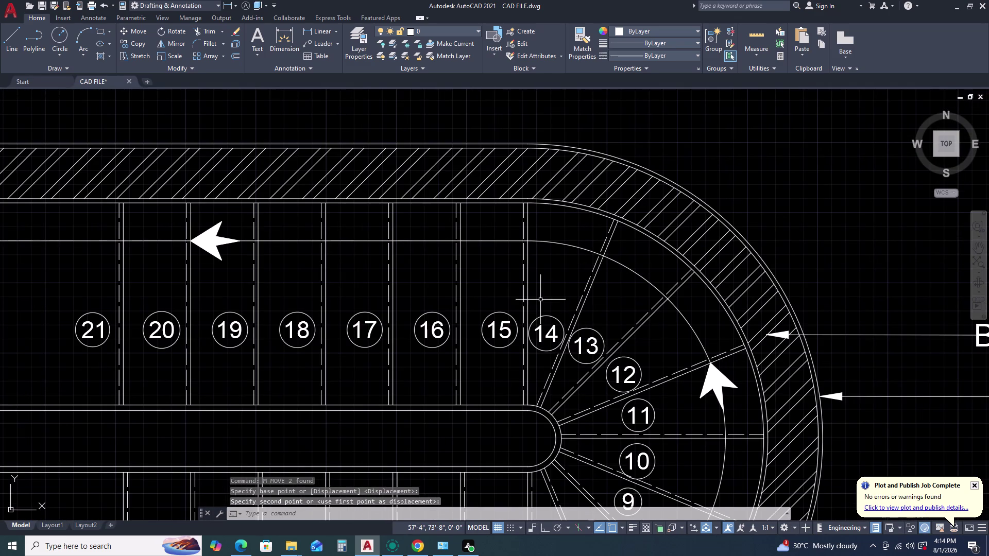
scroll(down, 3)
middle_drag(559, 372, 534, 287)
scroll(down, 3)
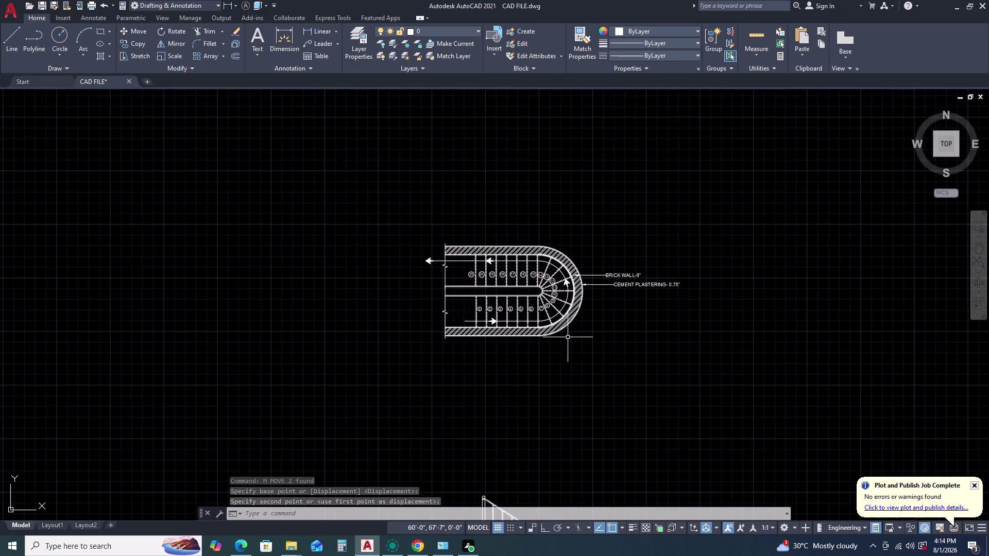
scroll(up, 3)
middle_click(557, 301)
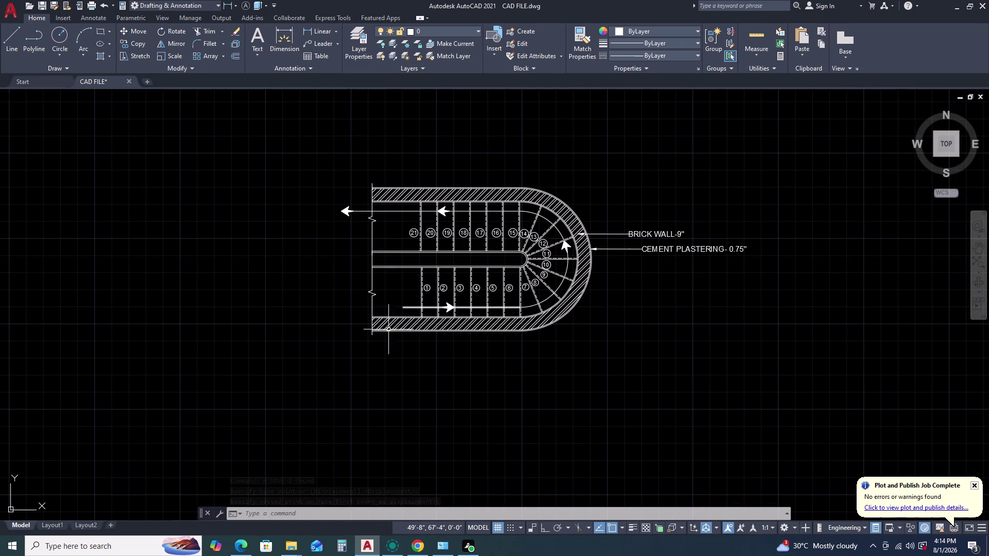
scroll(up, 3)
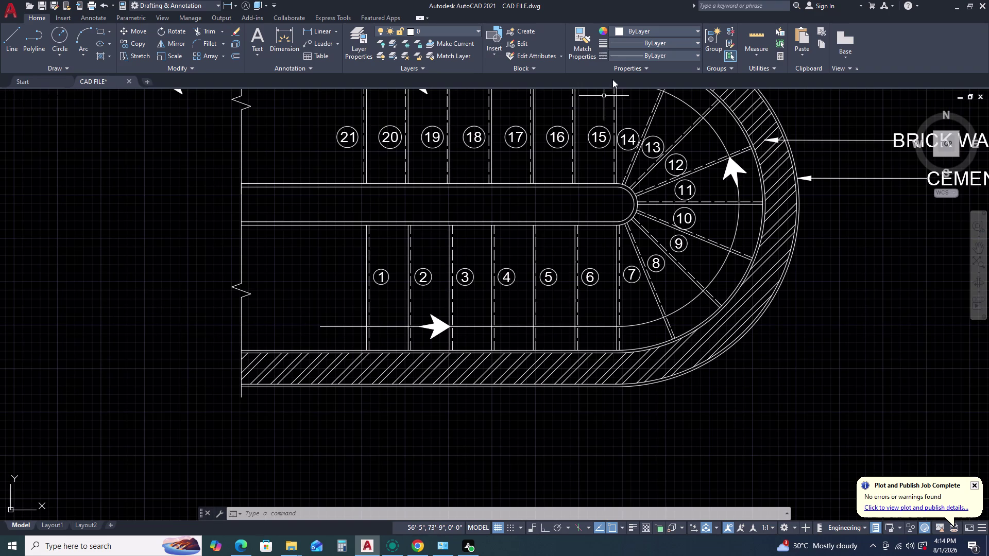
Switch to the dashed ACAD_ISO linetype and draw an Ortho L-shaped line across the lower flight.
click(638, 53)
click(635, 91)
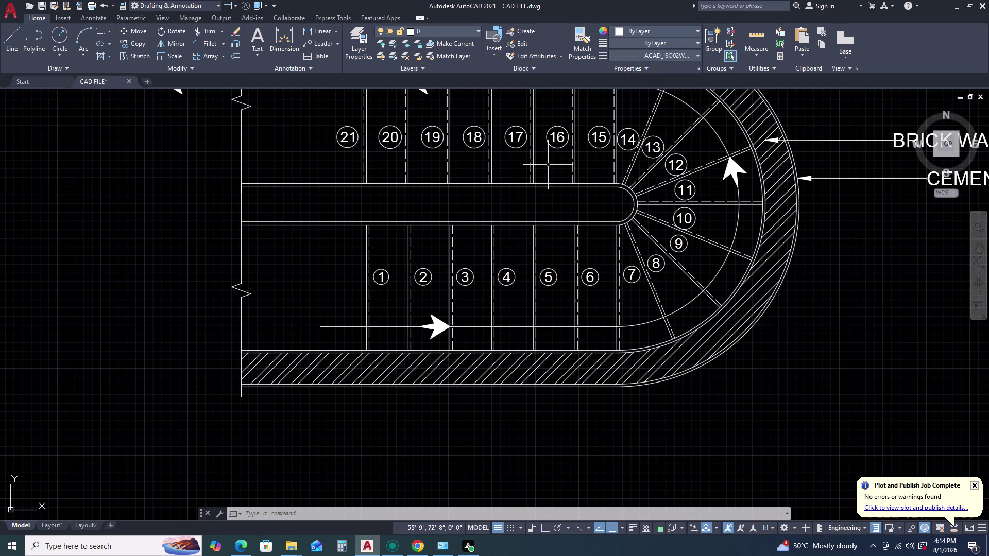
text(L)
key(space)
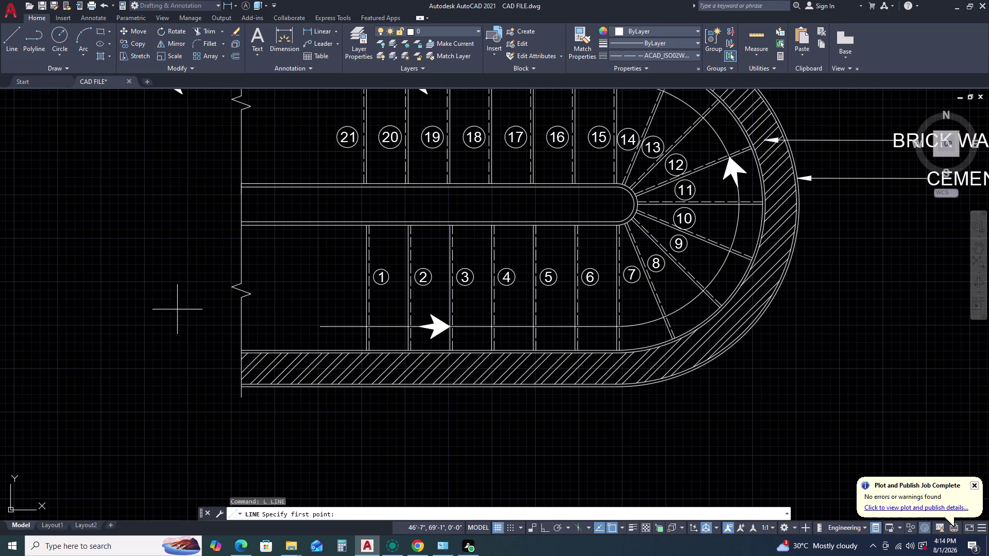
click(186, 286)
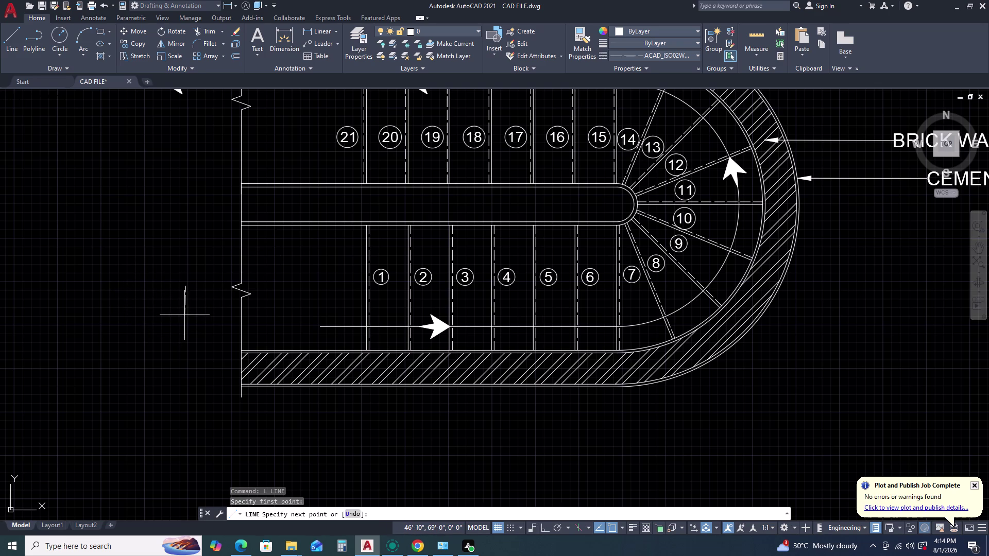
key(F8)
click(185, 312)
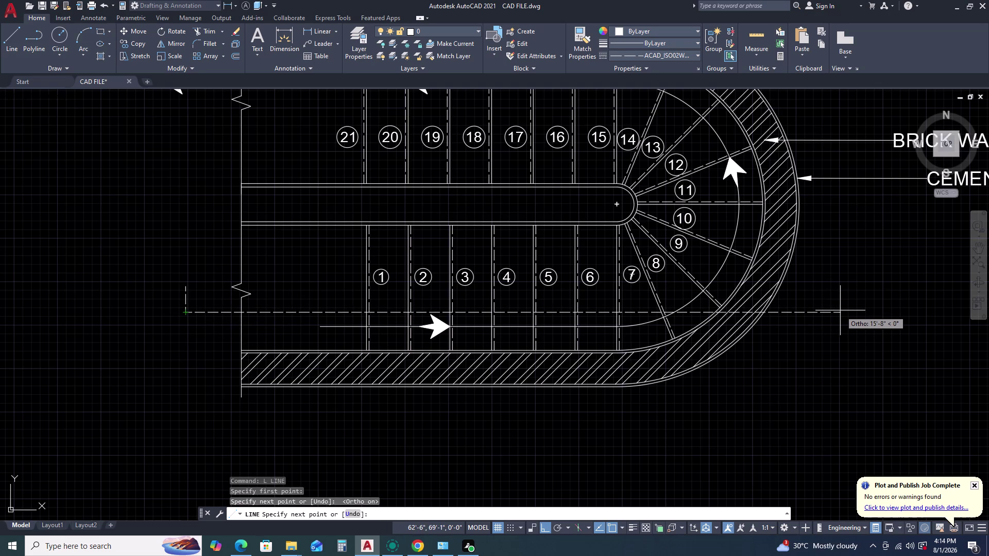
click(840, 310)
key(Escape)
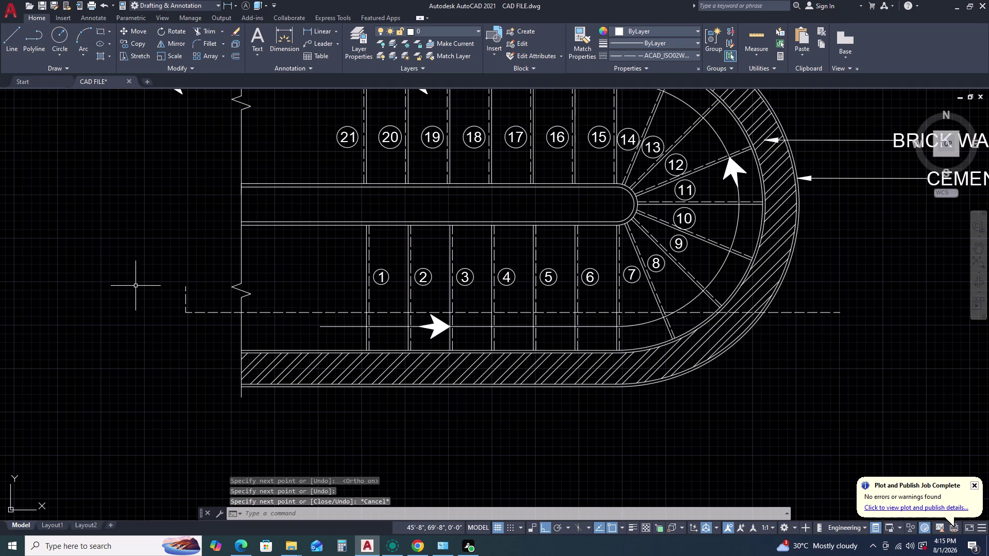
text(C)
key(space)
scroll(up, 3)
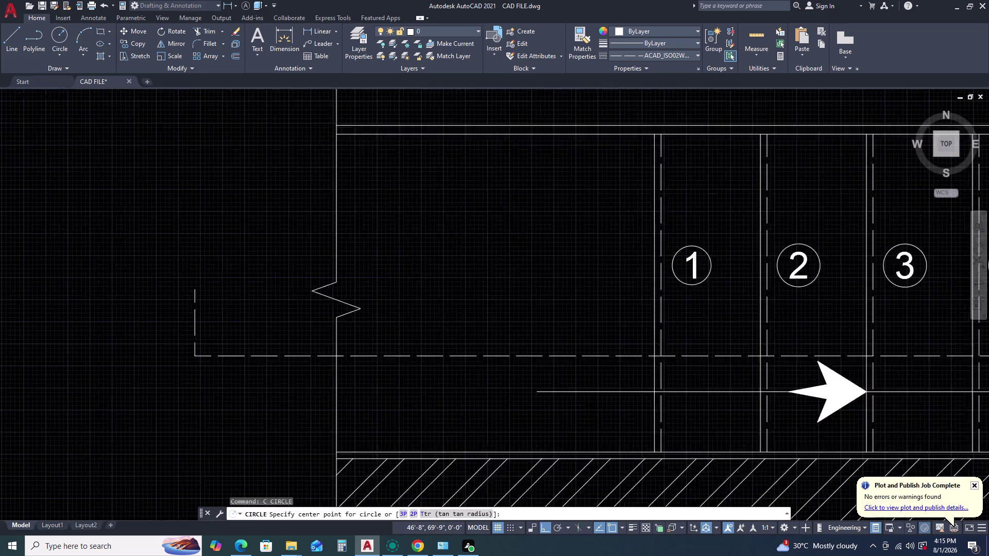
Draw a small circle at the dashed line's top end, deleting and redoing a first attempt.
click(216, 297)
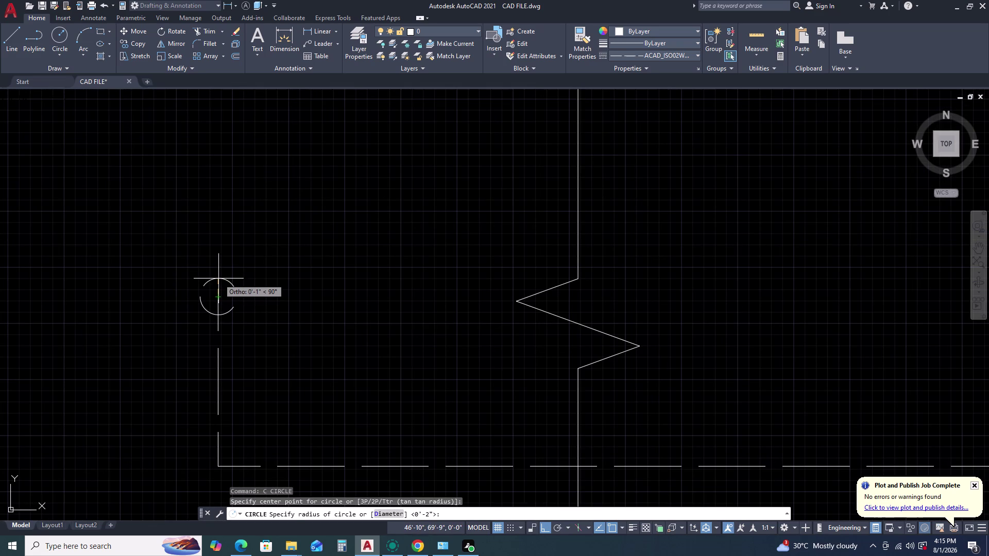
click(218, 279)
click(672, 51)
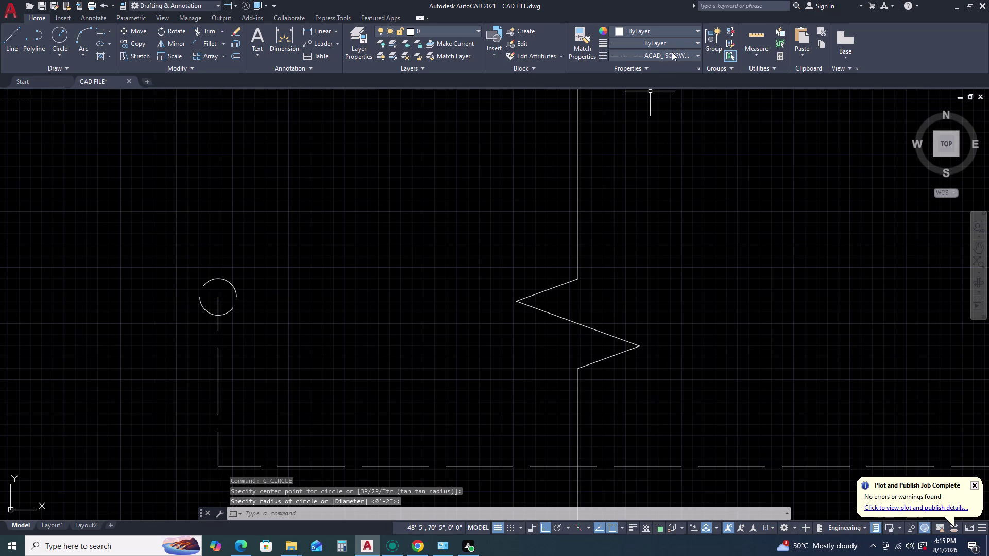
click(661, 73)
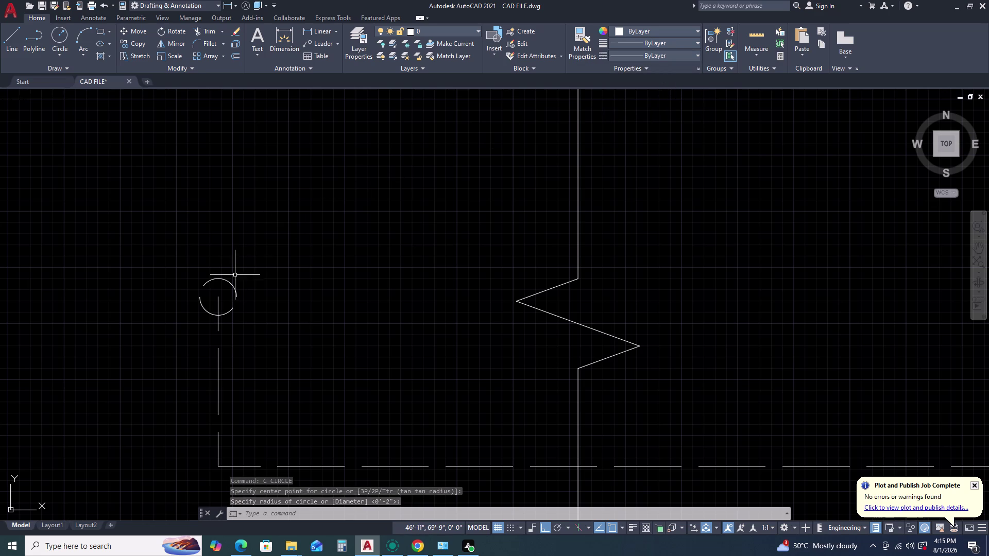
click(227, 282)
key(Delete)
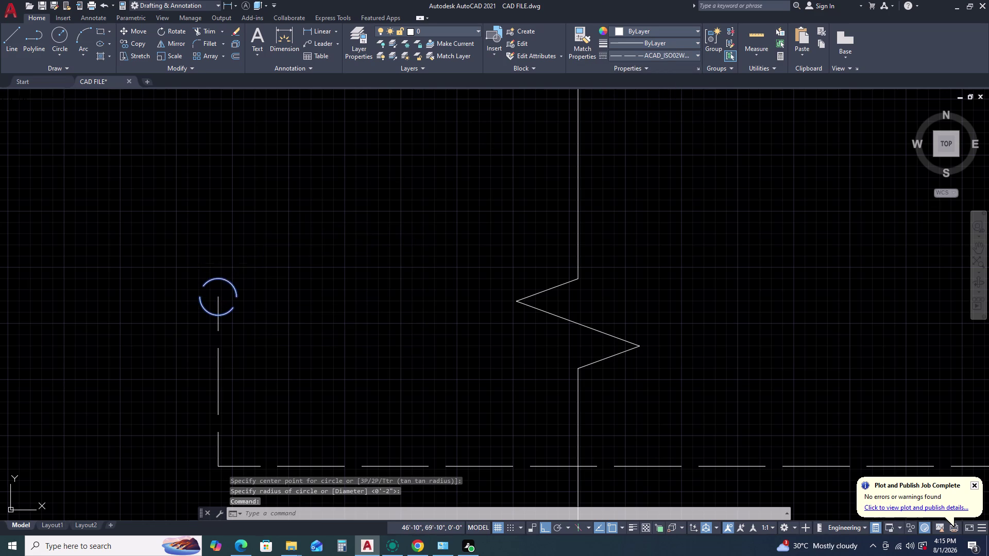
text(C)
key(space)
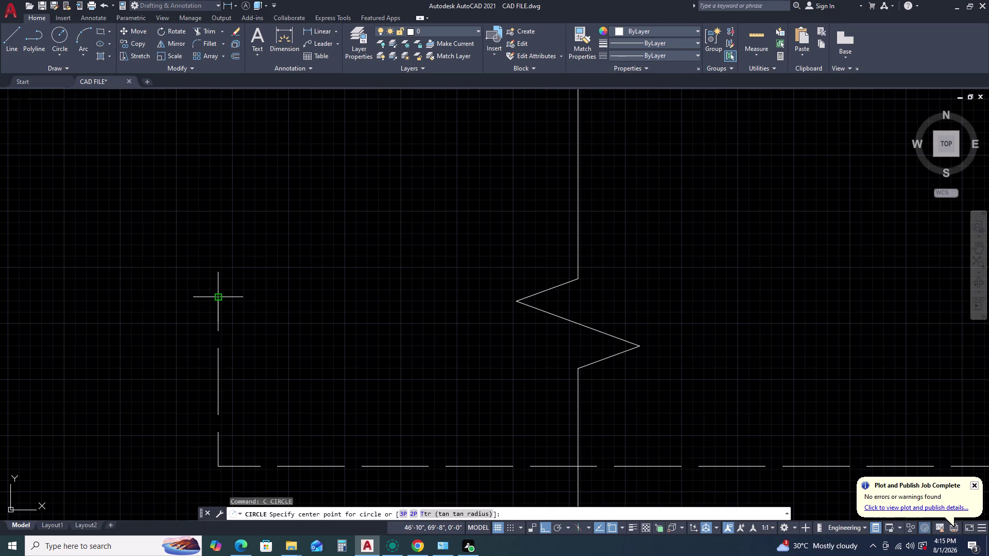
click(221, 300)
click(223, 281)
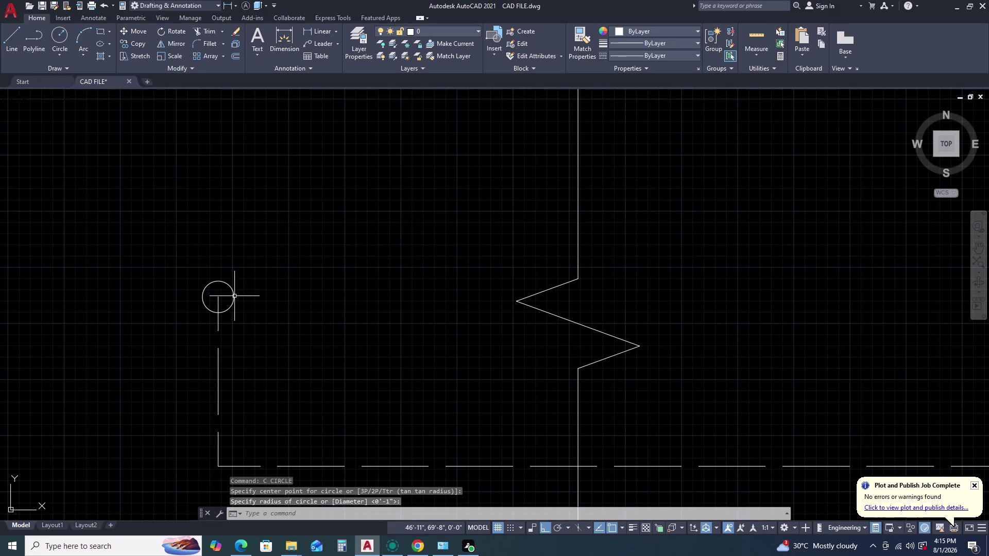
click(229, 295)
Move the circle by its bottom quadrant onto the vertical line's top endpoint.
click(231, 301)
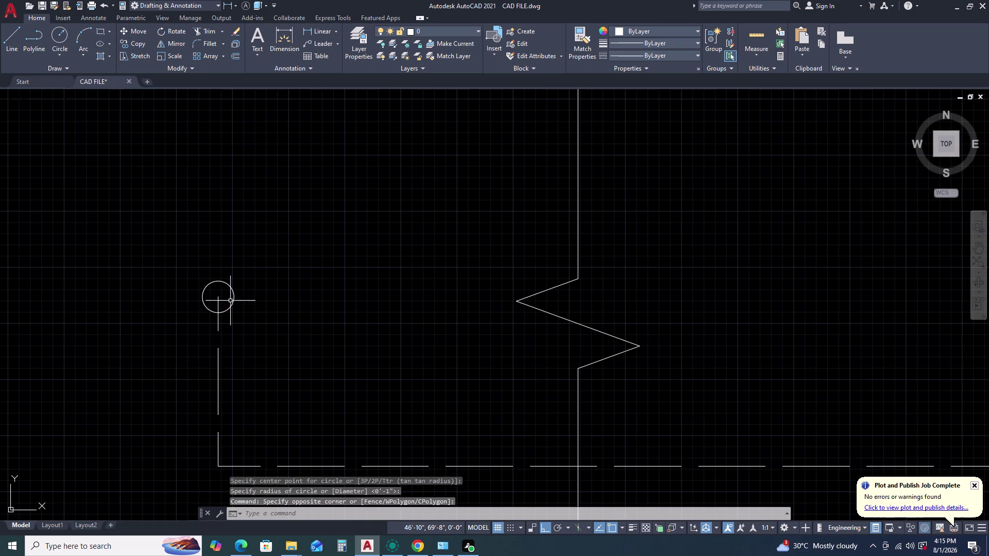
click(230, 306)
key(m)
key(space)
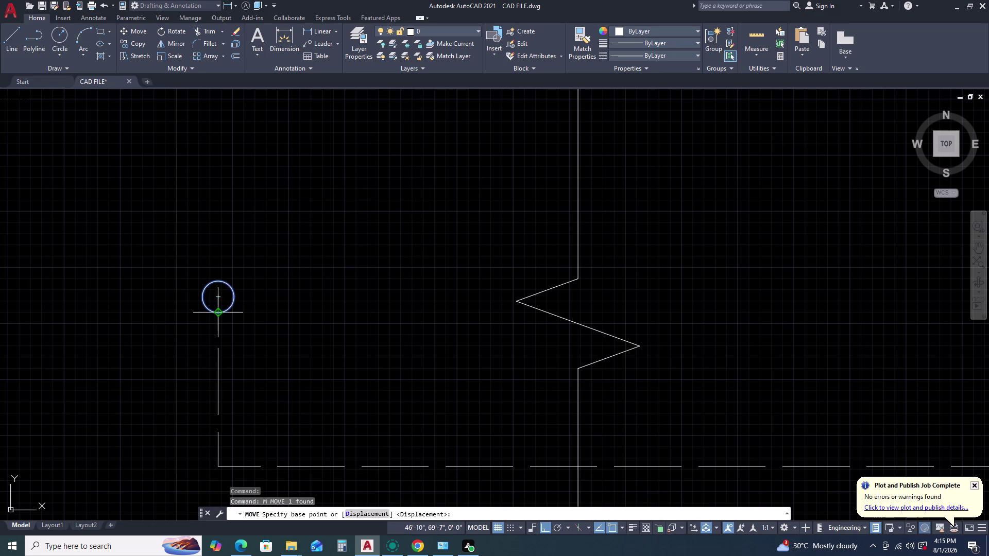
click(218, 299)
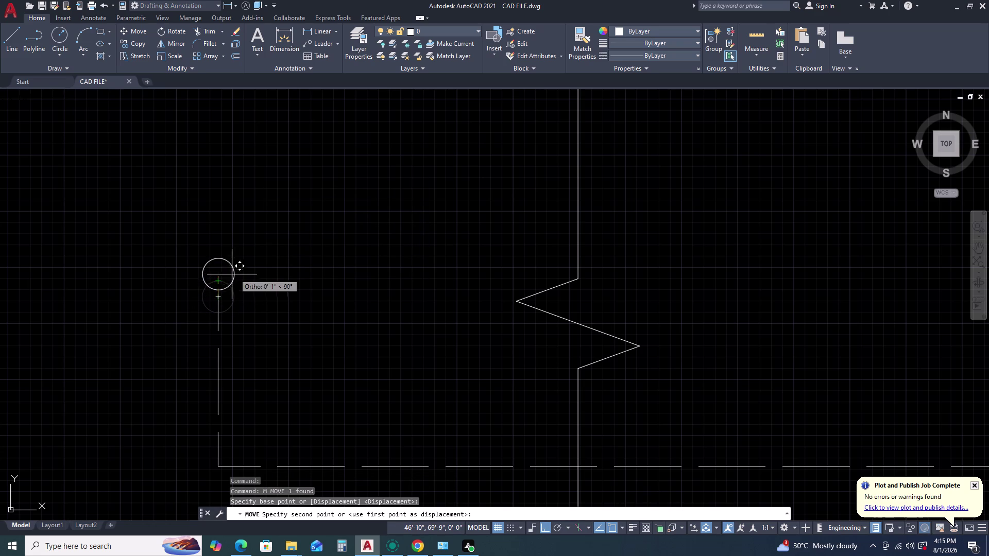
key(Escape)
click(238, 302)
click(230, 286)
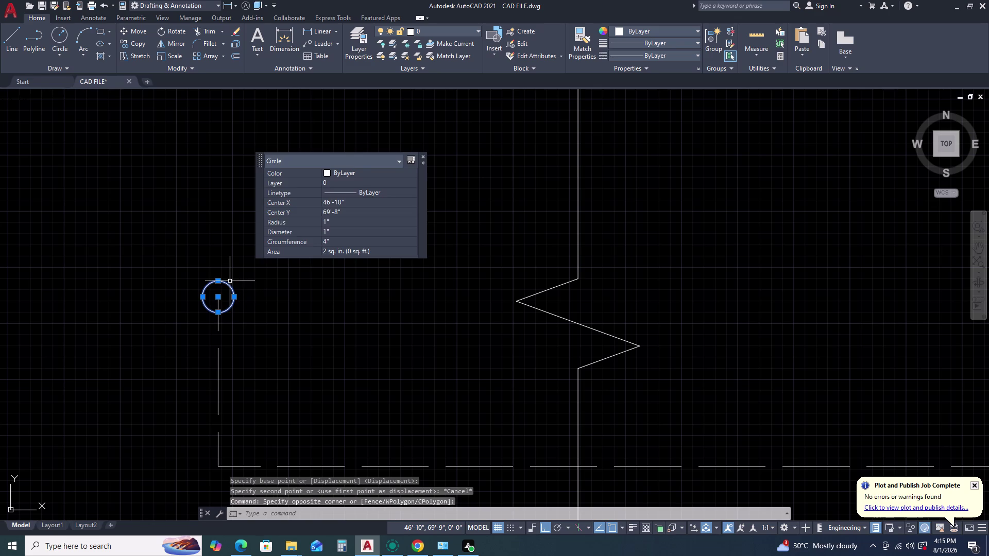
text(M)
key(space)
scroll(up, 3)
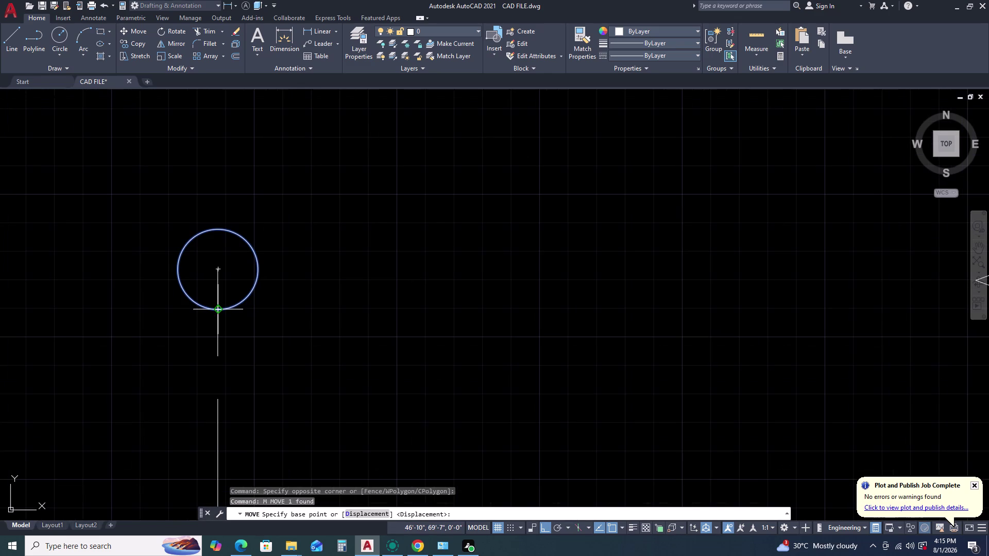
click(217, 311)
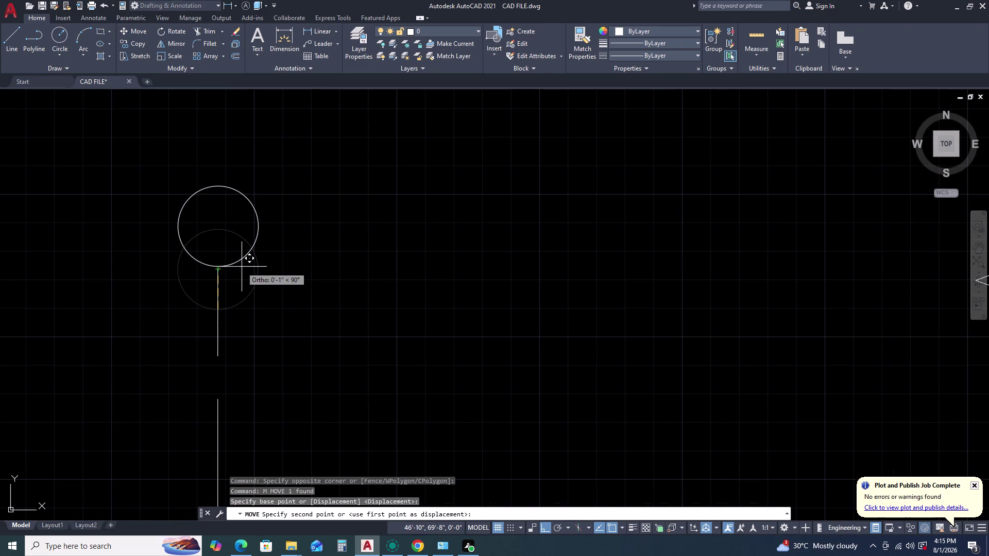
click(221, 271)
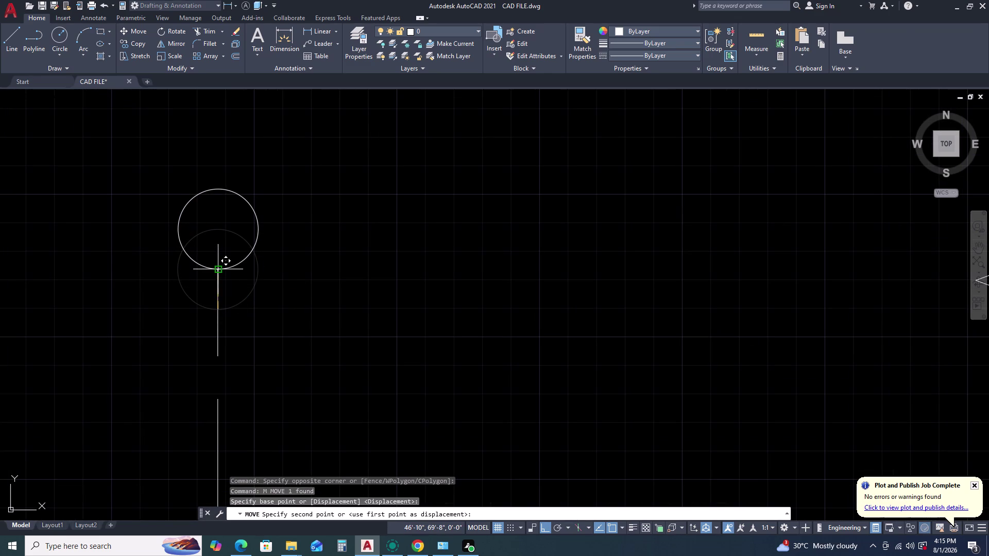
text(L)
key(space)
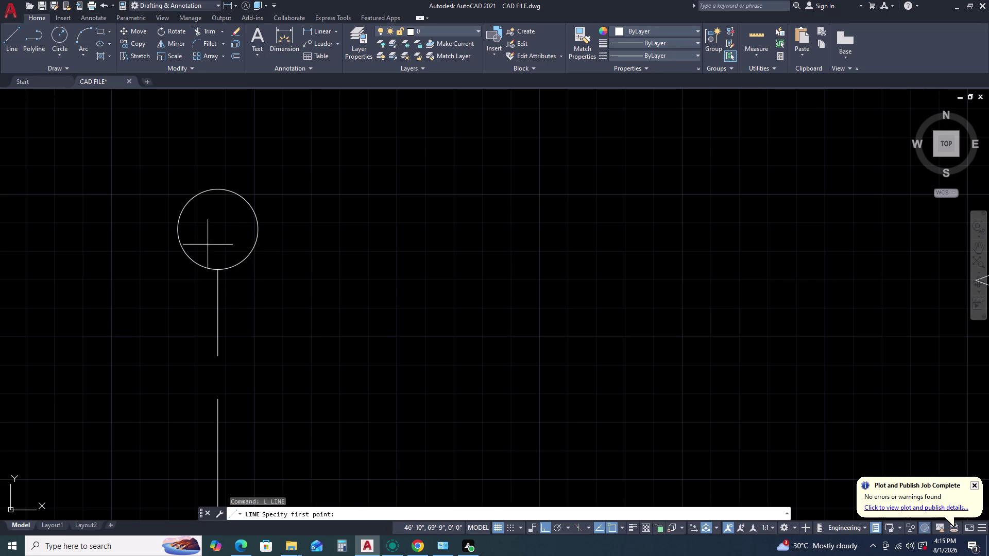
Draw a horizontal line and a slanted line forming half a triangle above the circle.
scroll(down, 3)
scroll(up, 3)
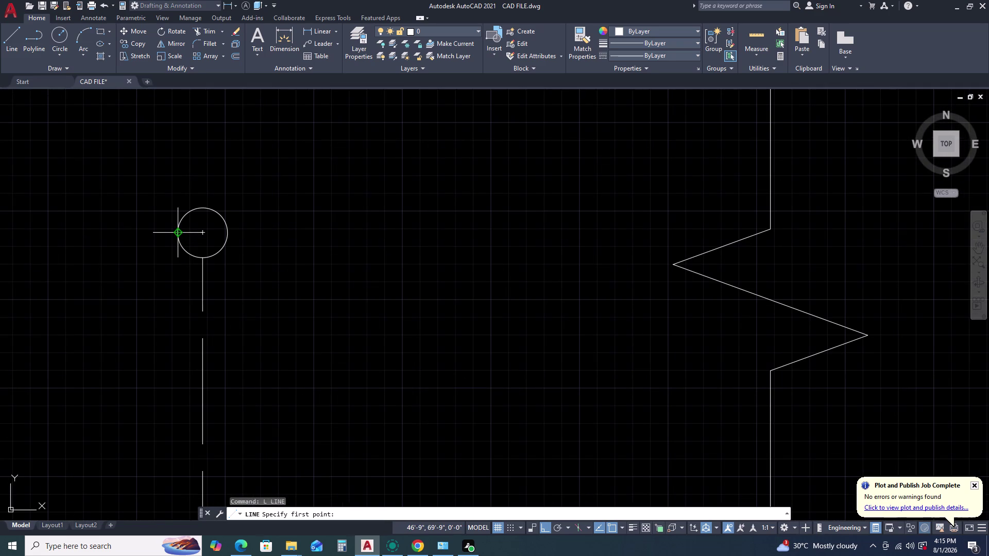
click(179, 232)
click(131, 228)
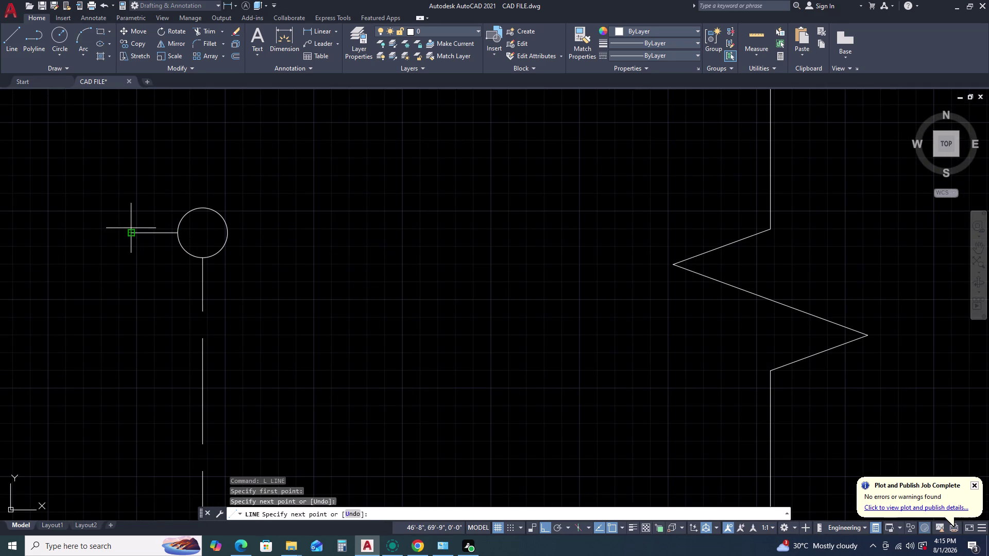
key(F8)
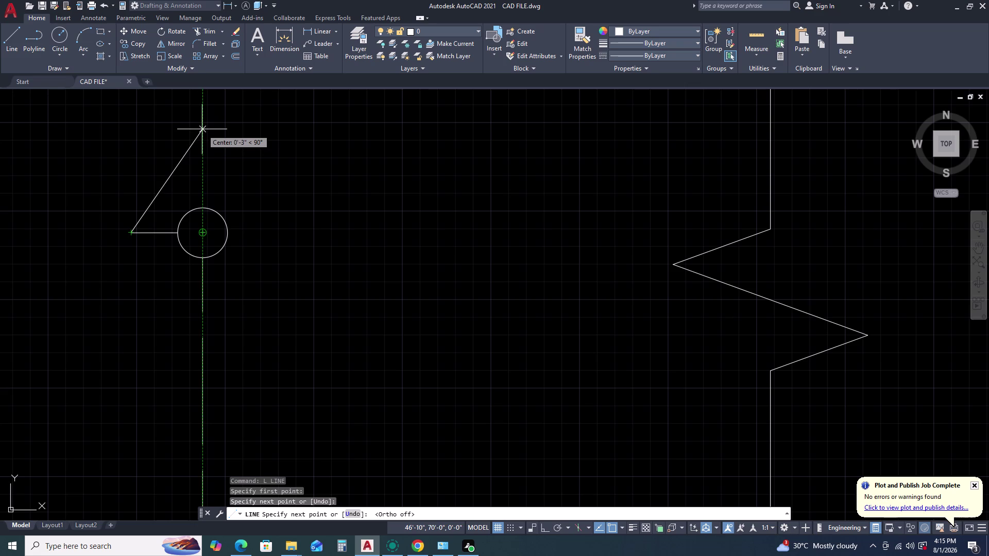
click(202, 130)
key(Escape)
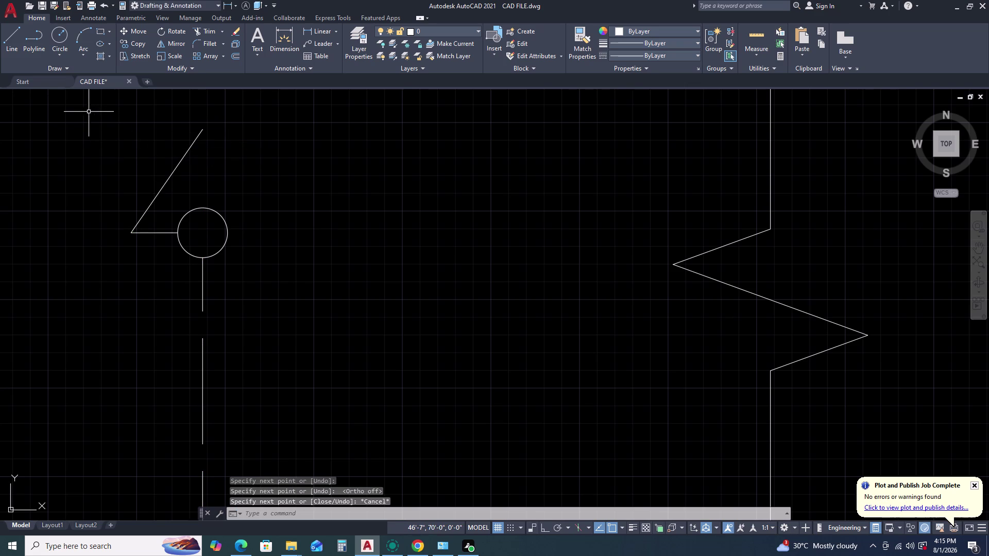
Mirror both lines about the vertical axis, keeping the originals.
click(89, 111)
click(208, 254)
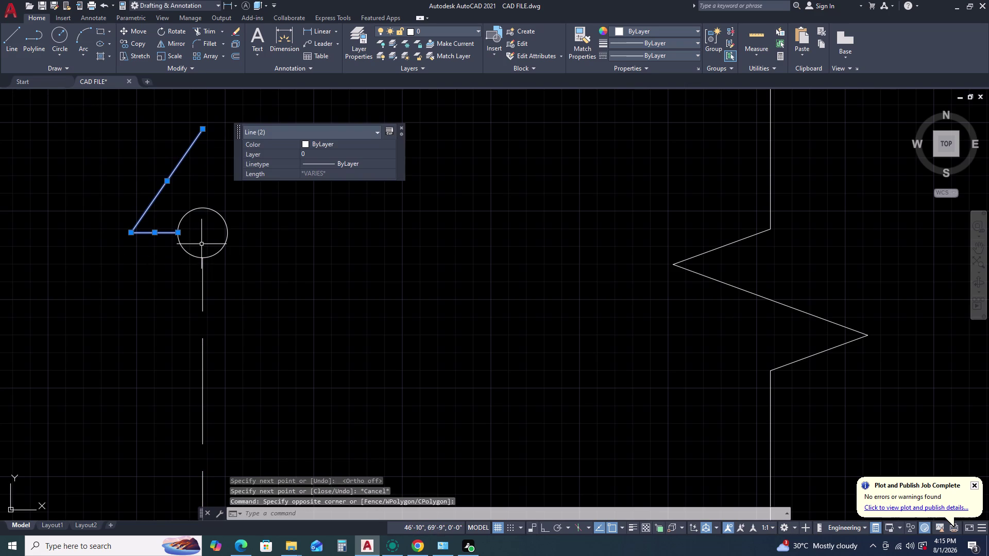
key(m)
key(i)
key(space)
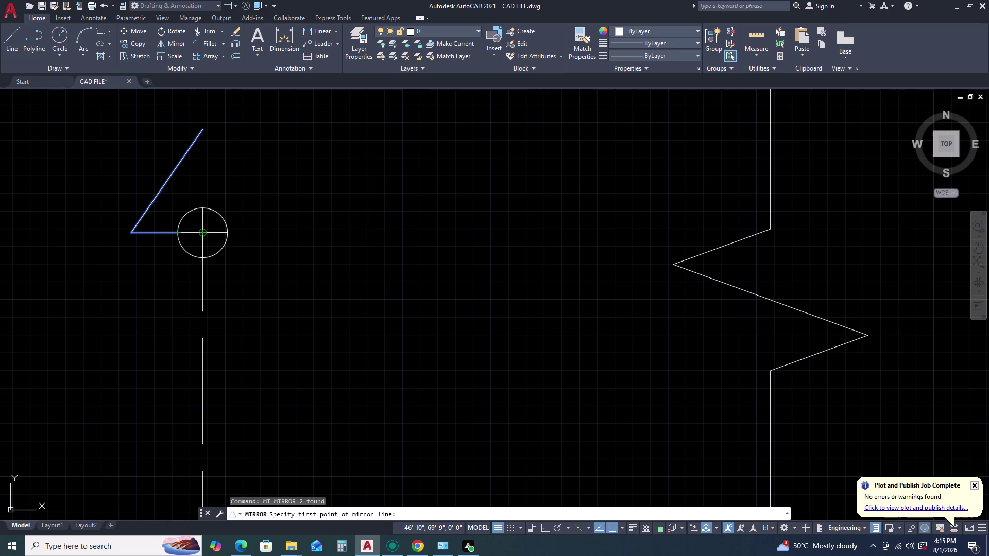
double_click(199, 232)
click(202, 129)
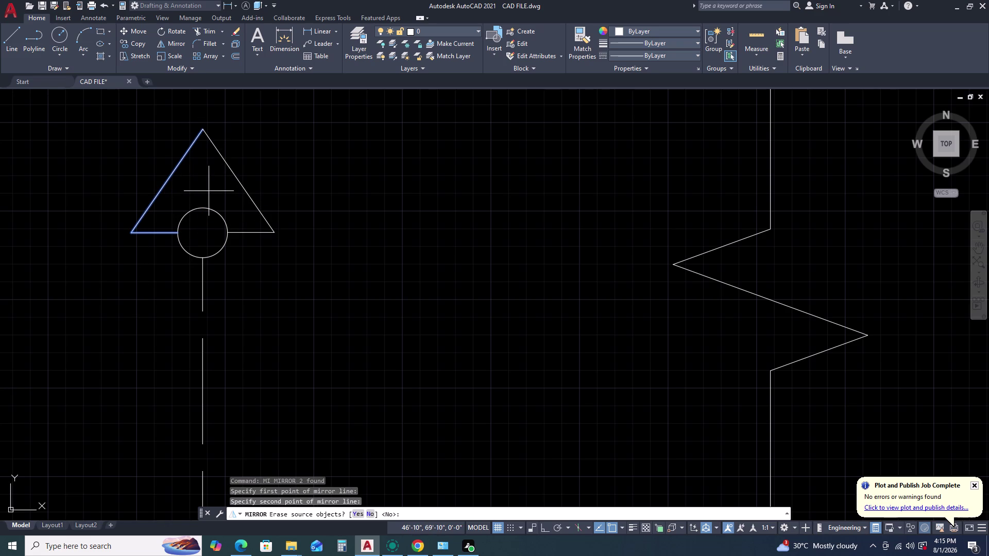
key(Return)
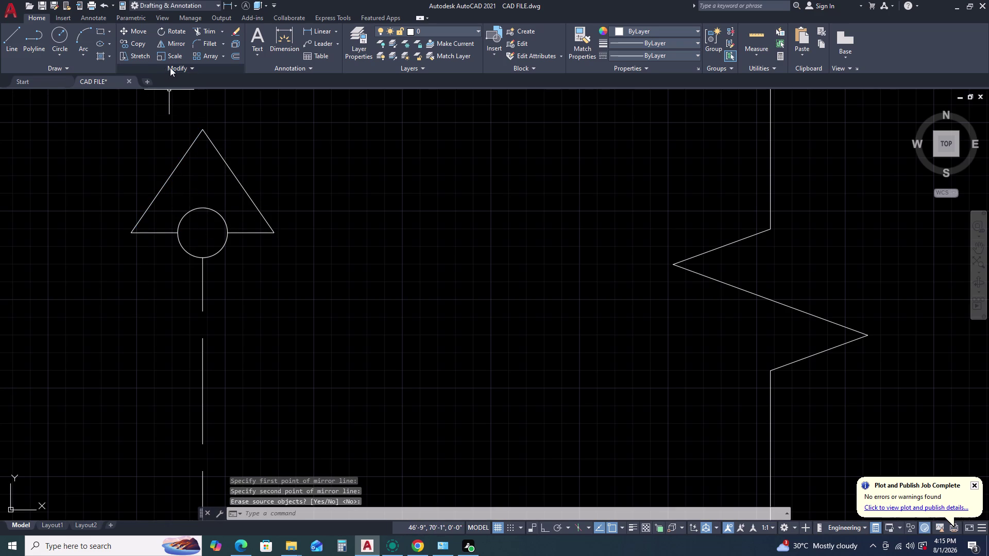
key(h)
key(space)
Fill the triangular section marker with a SOLID hatch pattern.
click(279, 29)
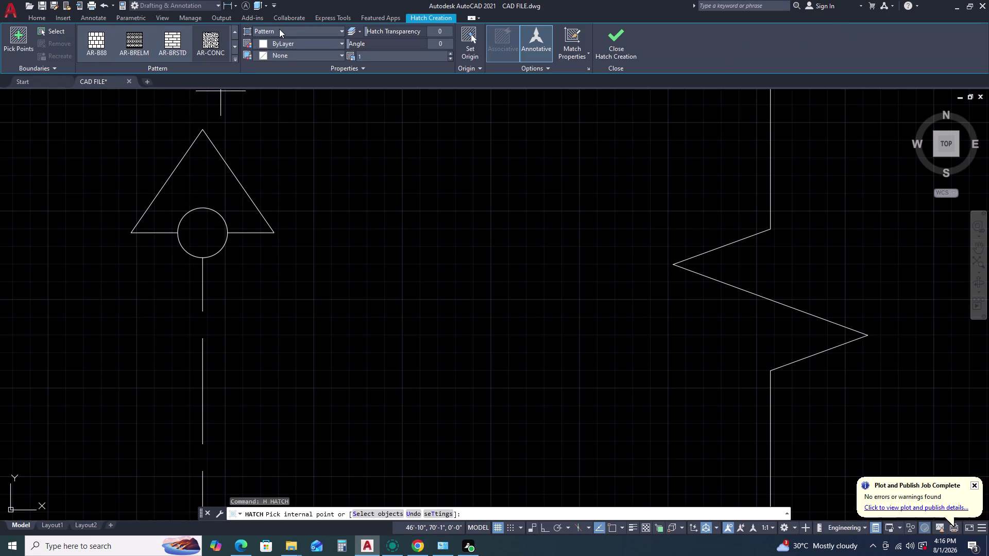
click(277, 48)
double_click(196, 183)
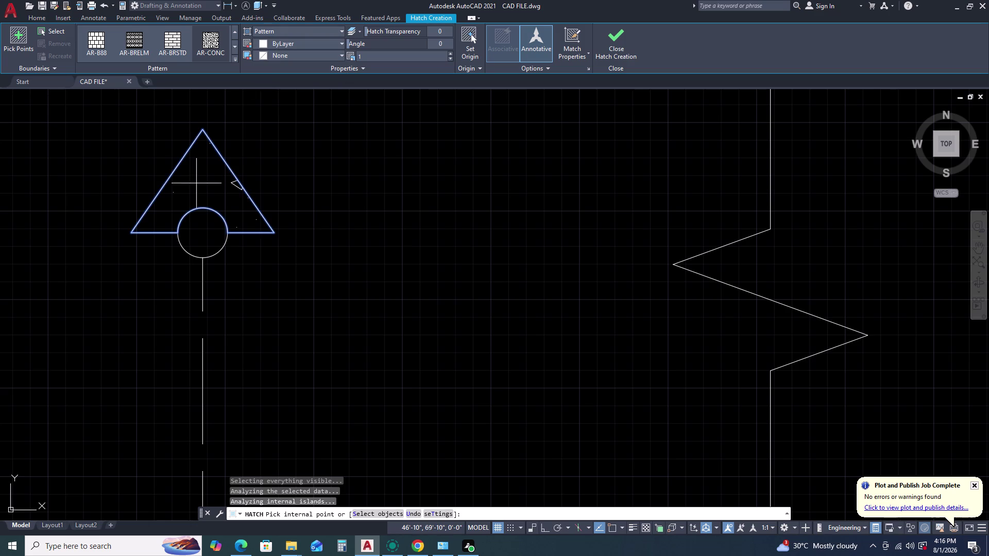
double_click(290, 25)
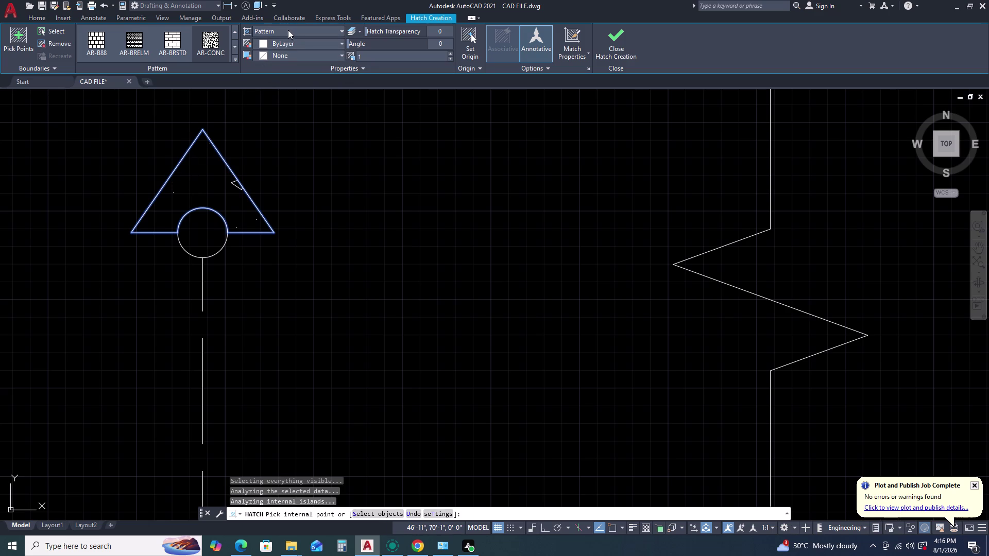
click(288, 29)
click(280, 46)
scroll(down, 3)
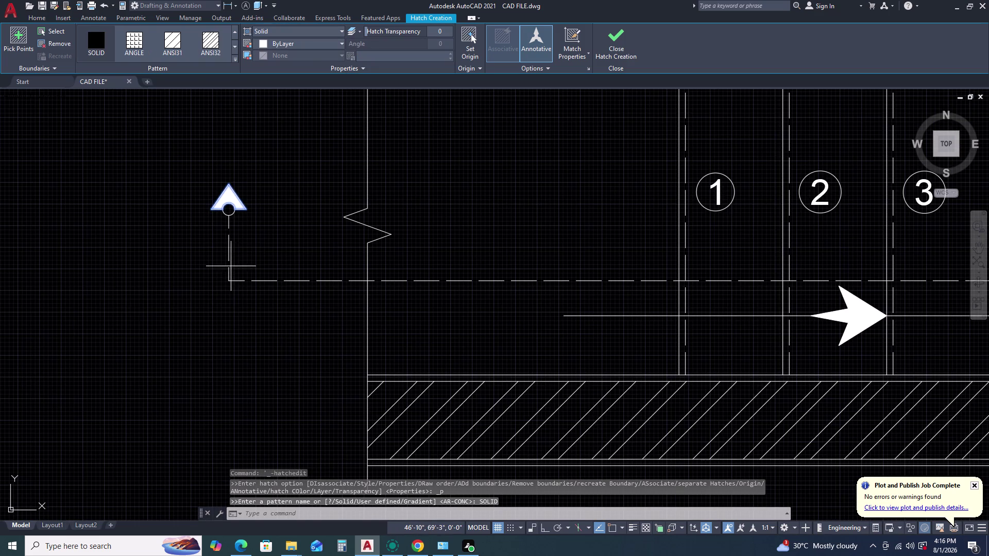
key(Escape)
scroll(down, 3)
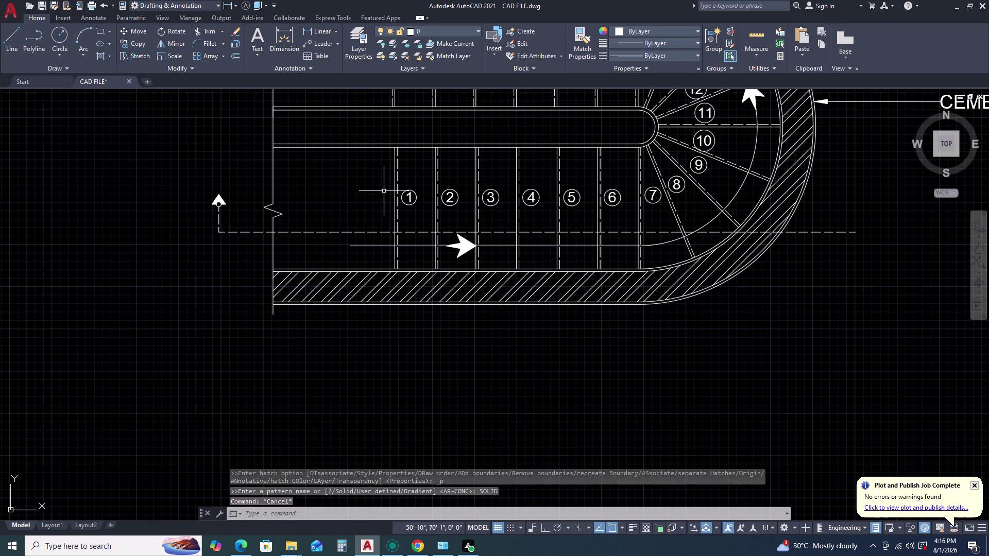
scroll(up, 3)
click(451, 212)
Copy the step number 1 label to a spot above the arrowhead.
key(c)
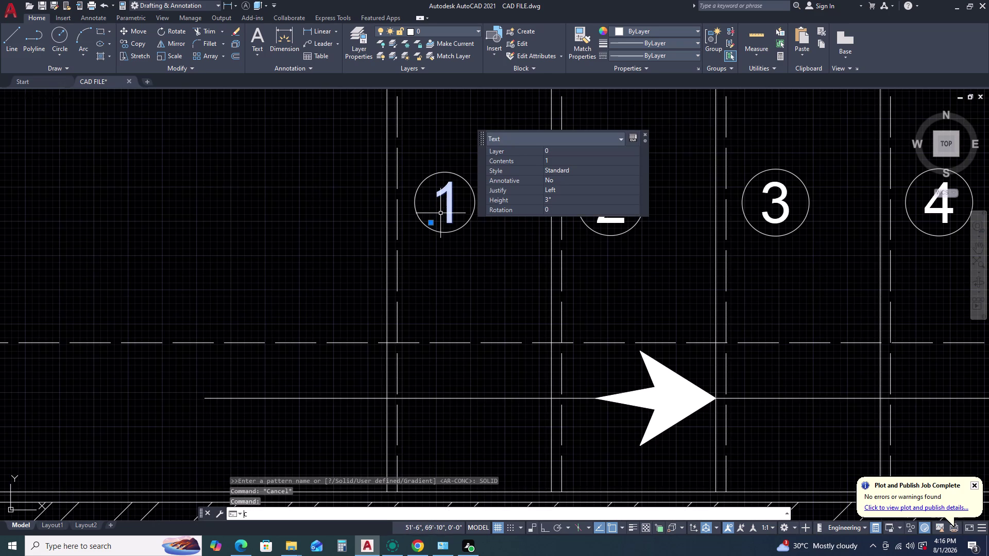
key(o)
key(space)
click(445, 204)
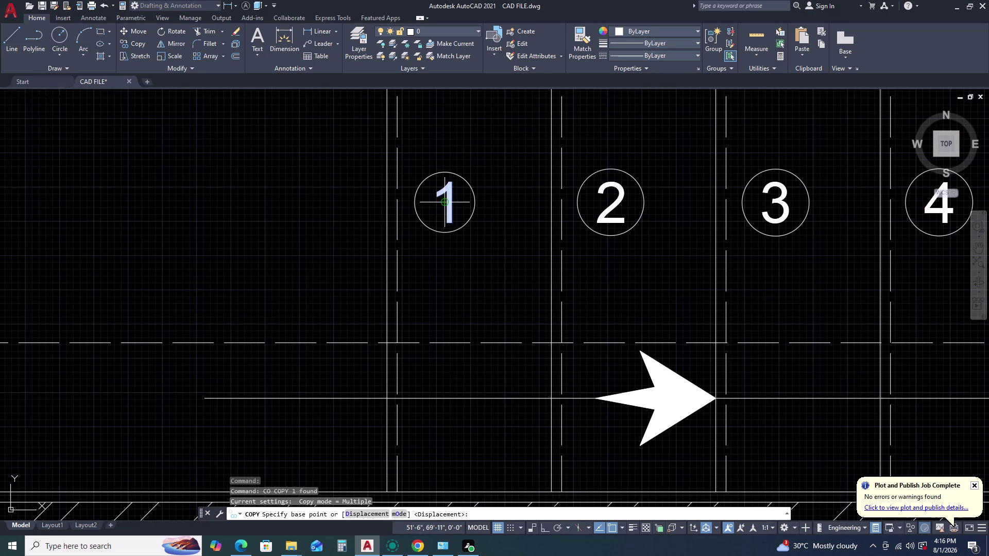
scroll(down, 3)
scroll(up, 3)
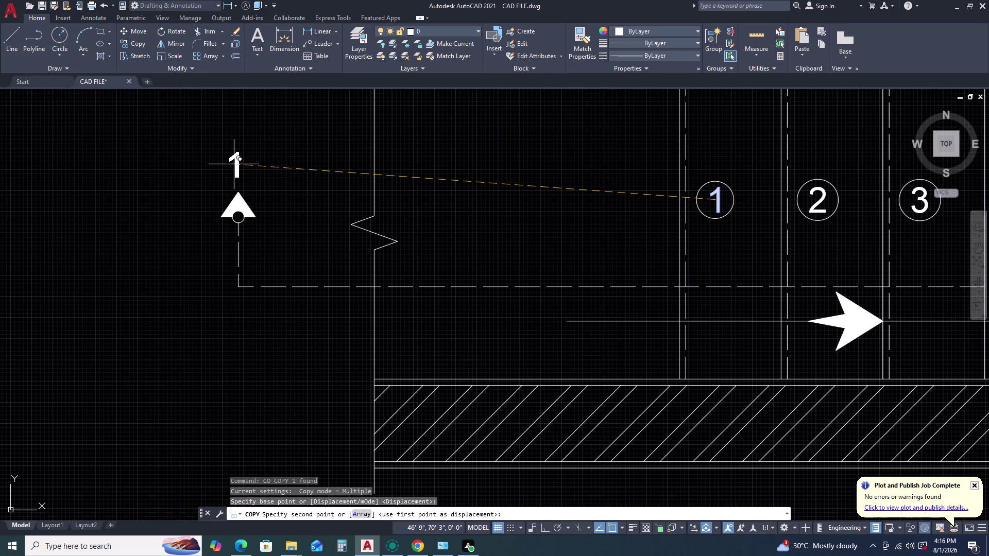
click(236, 160)
key(Escape)
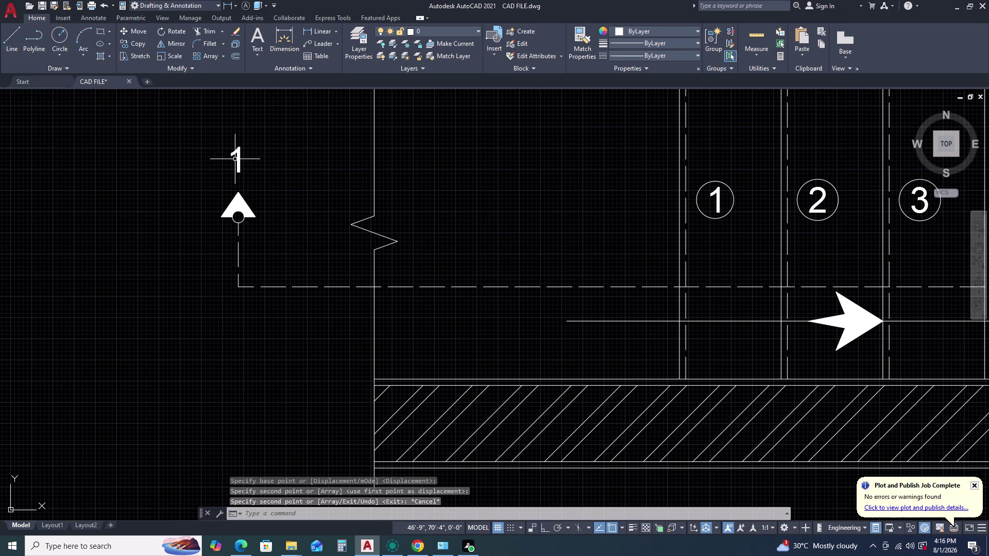
Change the copied label's text to "A".
click(235, 160)
double_click(236, 157)
double_click(239, 156)
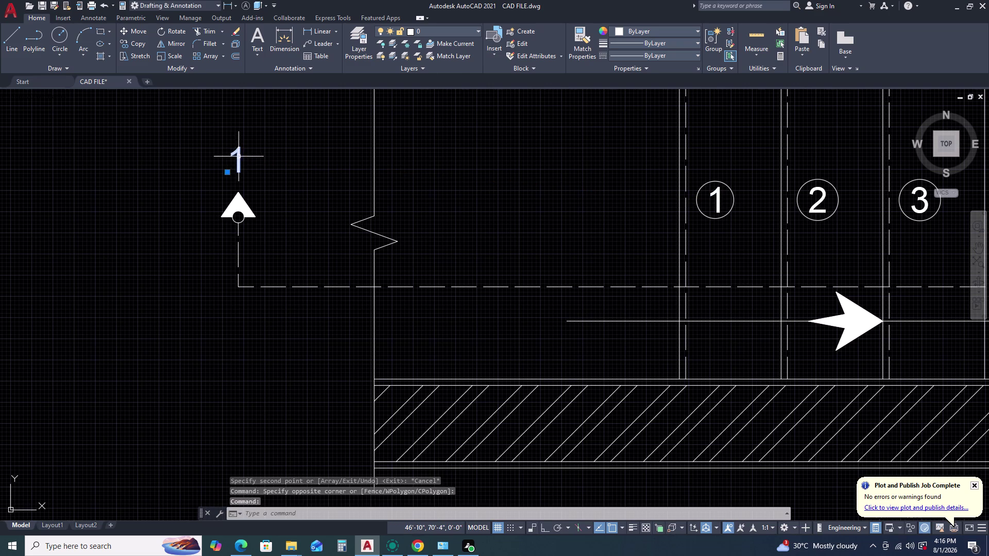
key(a)
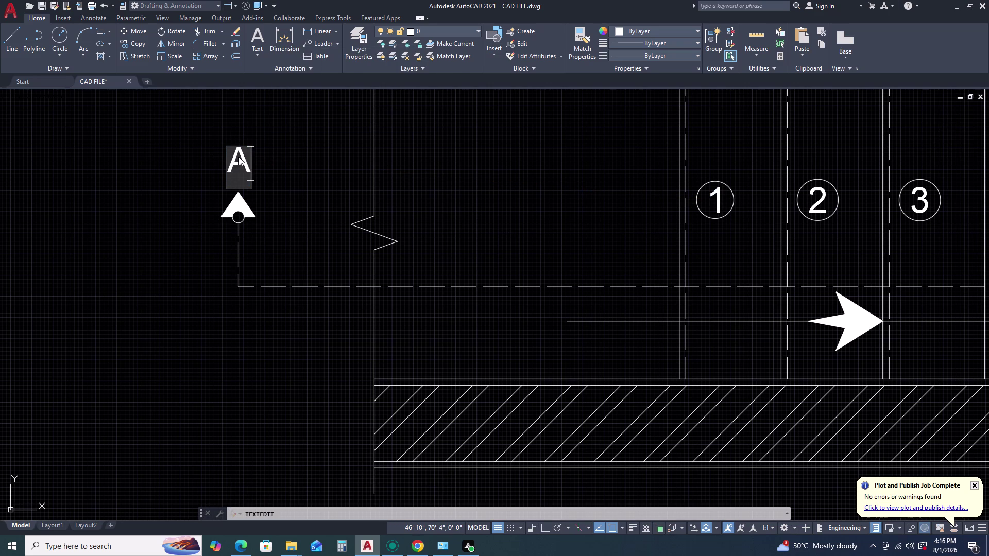
key(Return)
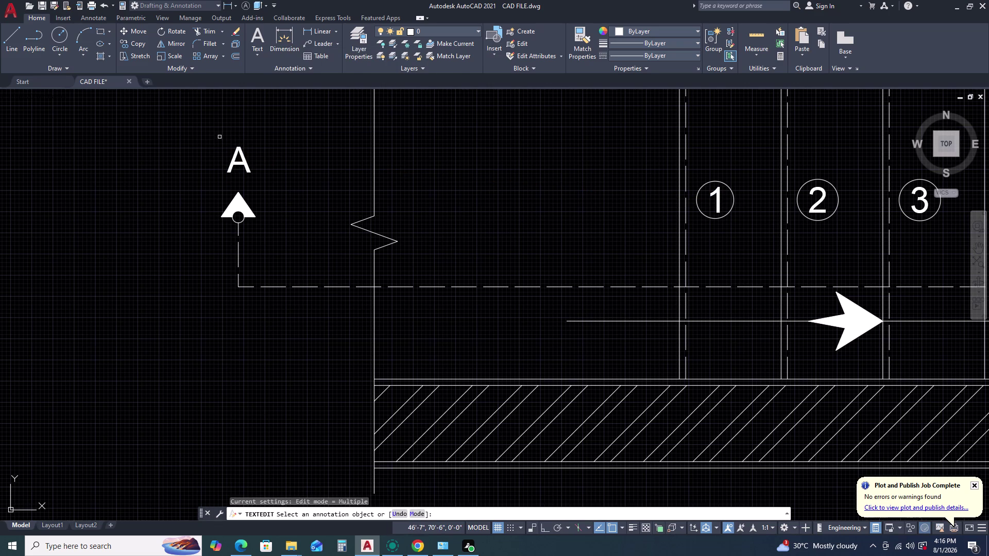
key(Escape)
text(L)
key(space)
scroll(up, 3)
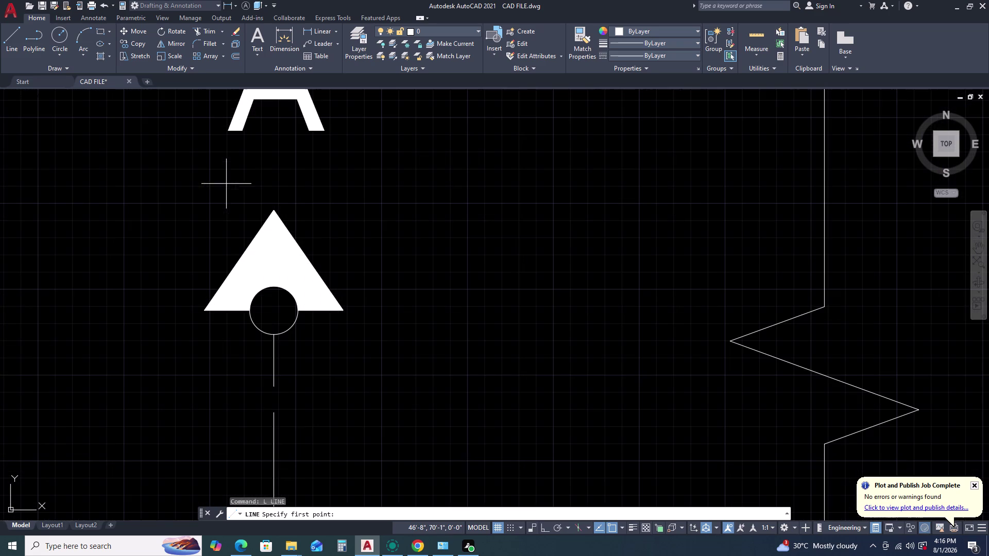
Draw an Ortho horizontal line under the A label, from its left to its right.
click(219, 171)
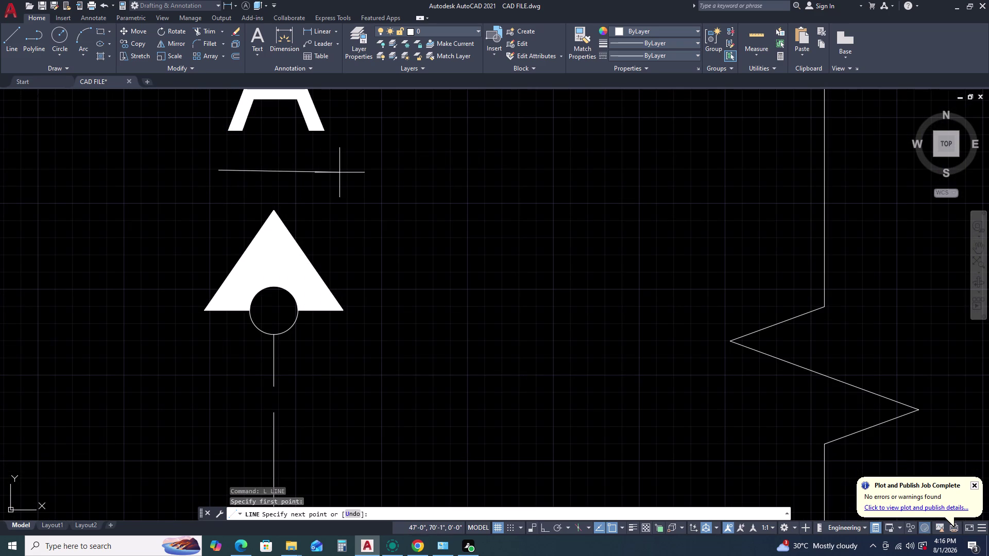
key(F8)
click(335, 170)
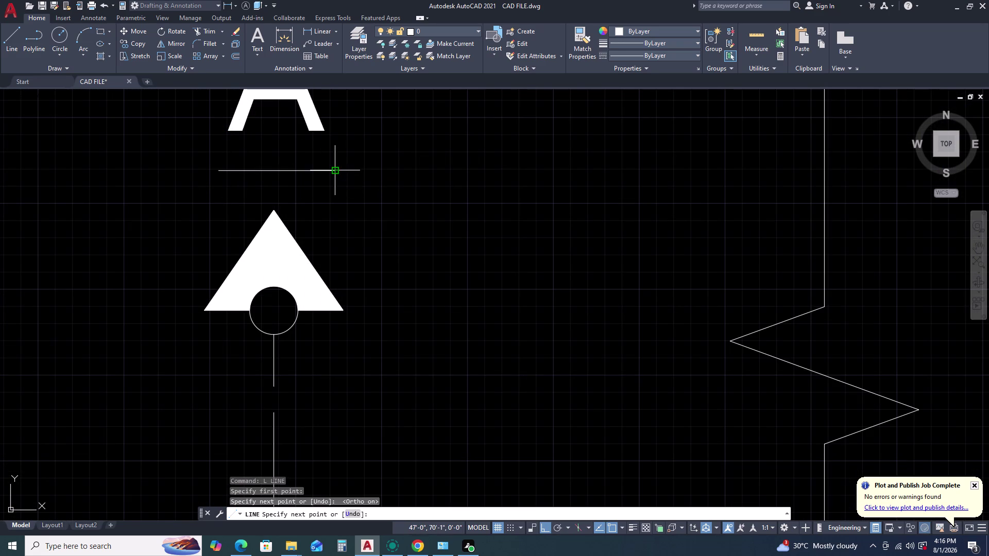
scroll(down, 3)
key(Escape)
scroll(down, 3)
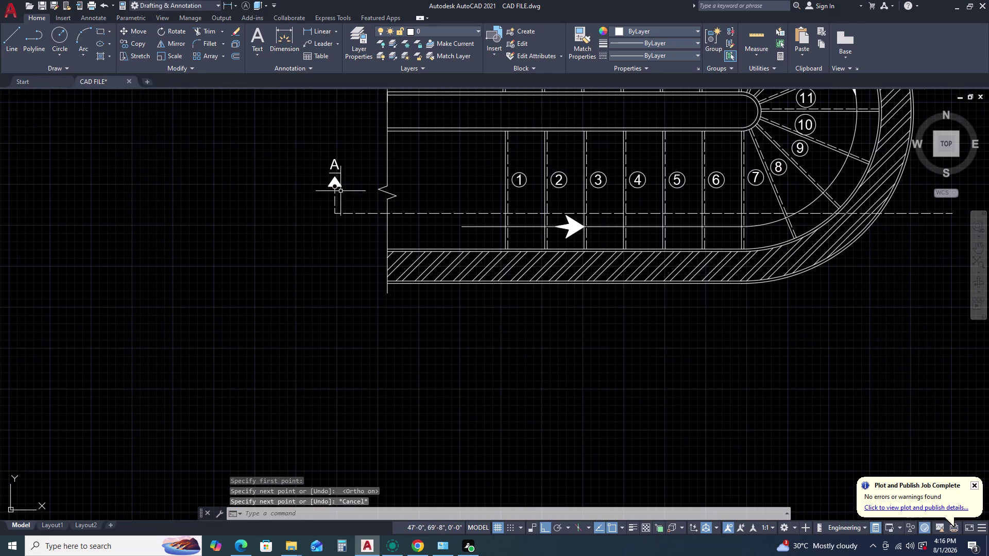
click(310, 144)
click(347, 217)
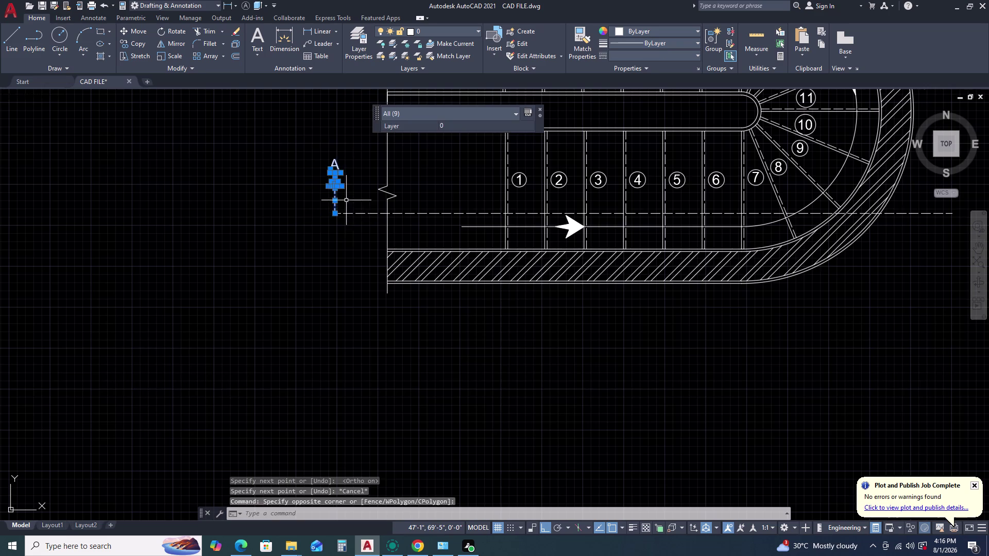
Copy section marker A to the right end of the dashed section line.
scroll(up, 3)
key(c)
key(o)
key(space)
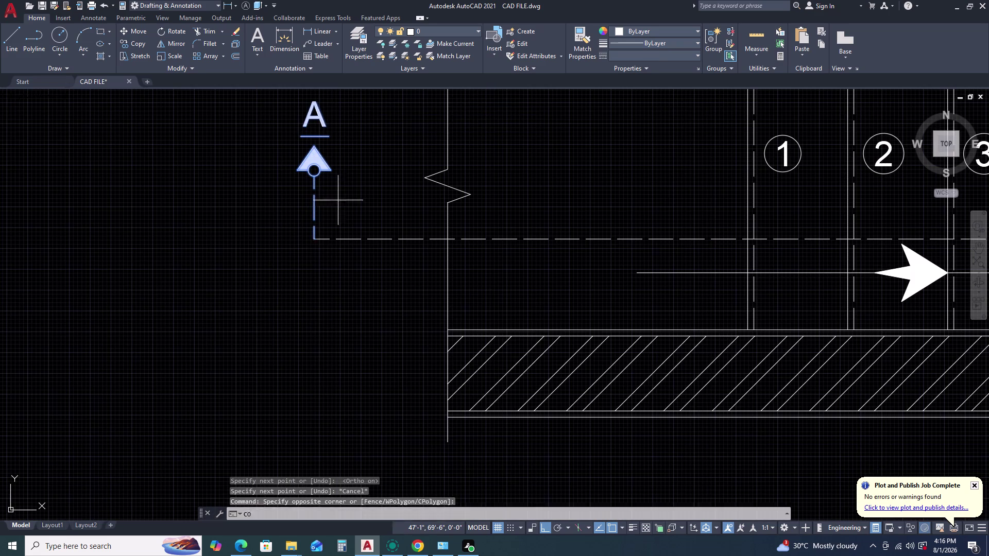
click(312, 242)
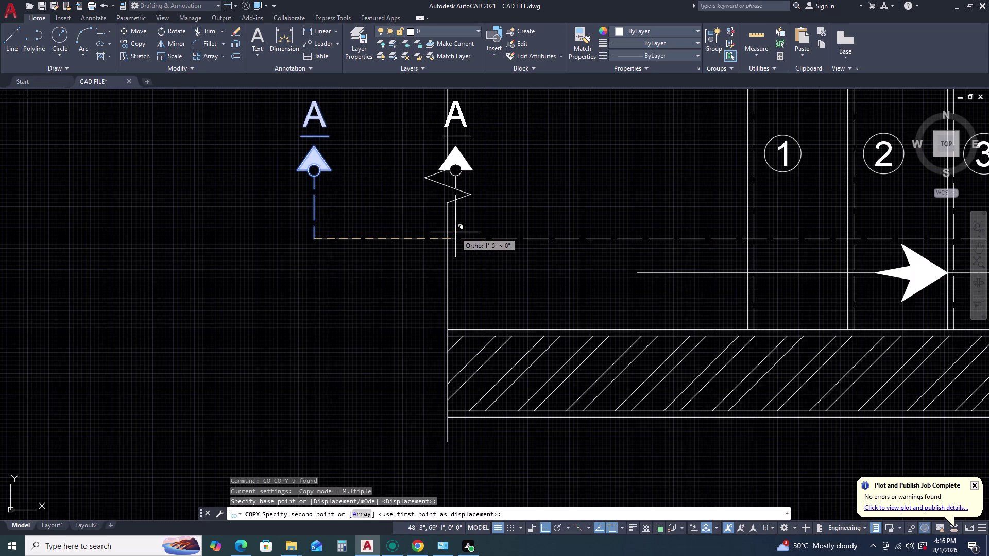
scroll(down, 3)
middle_drag(539, 238, 362, 239)
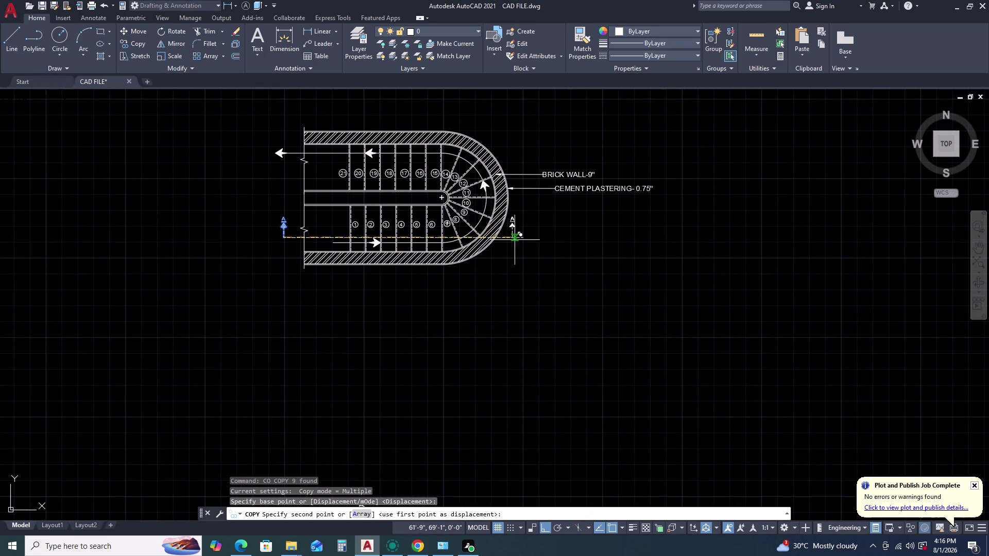
scroll(up, 3)
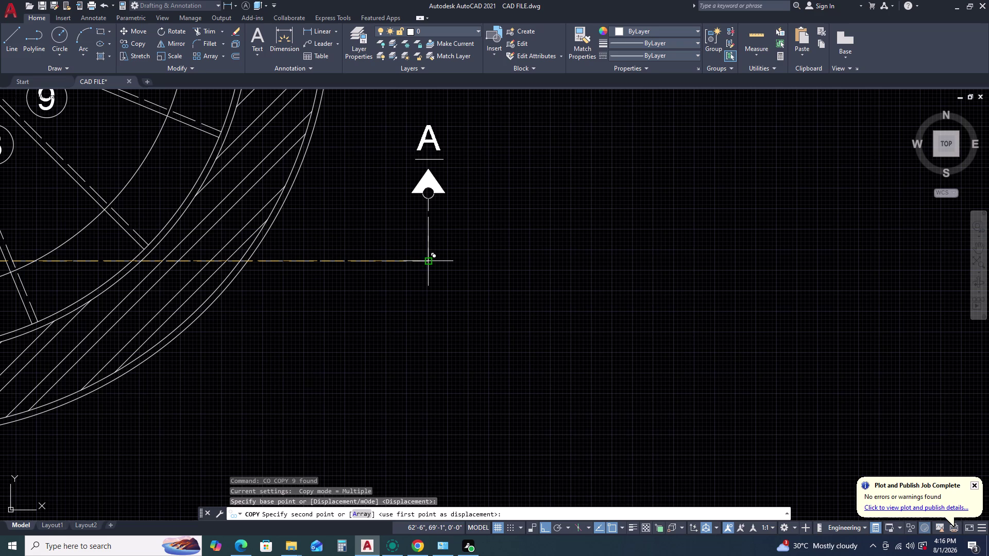
click(429, 261)
scroll(down, 3)
key(Escape)
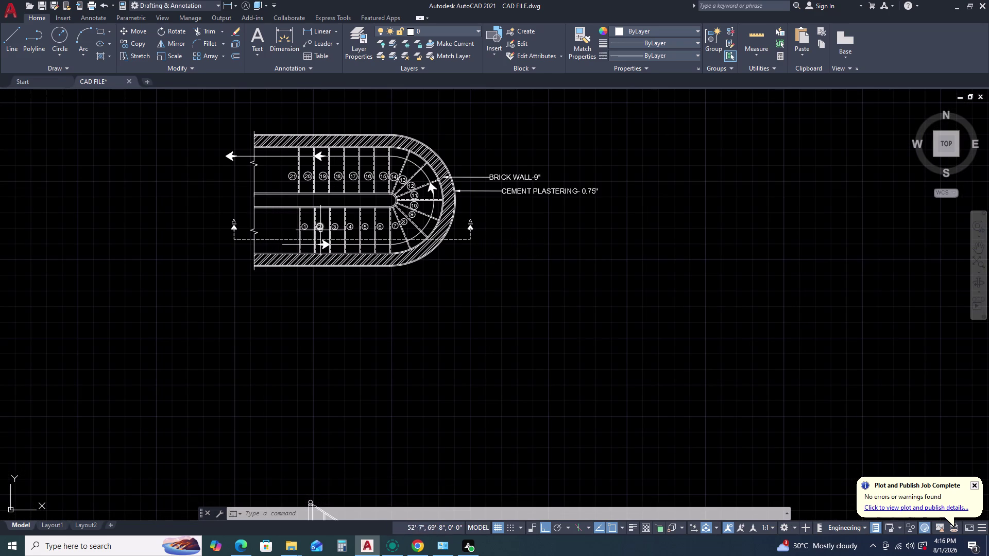
scroll(up, 3)
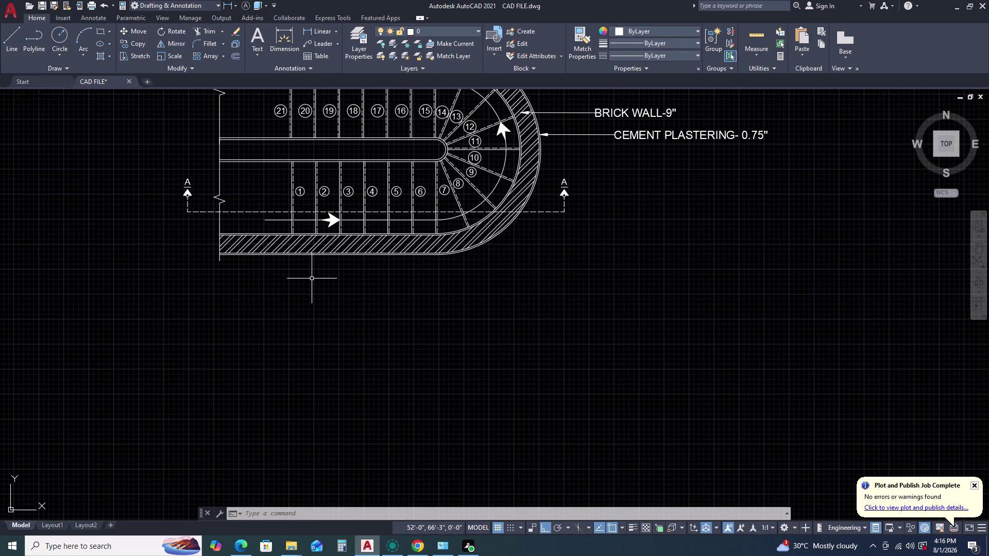
middle_drag(327, 255, 345, 240)
middle_click(366, 232)
scroll(up, 3)
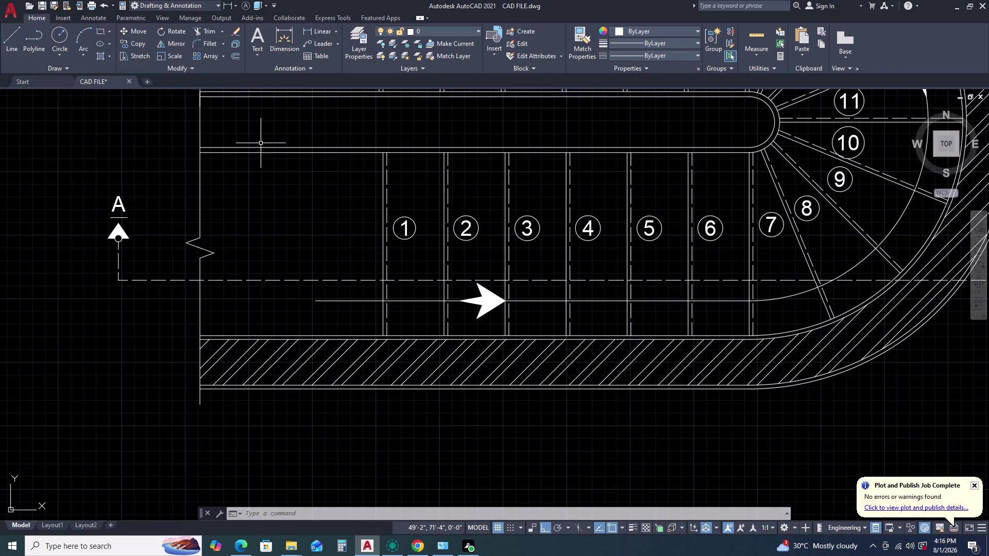
middle_click(267, 139)
middle_drag(270, 147, 288, 189)
middle_click(291, 194)
text(RE)
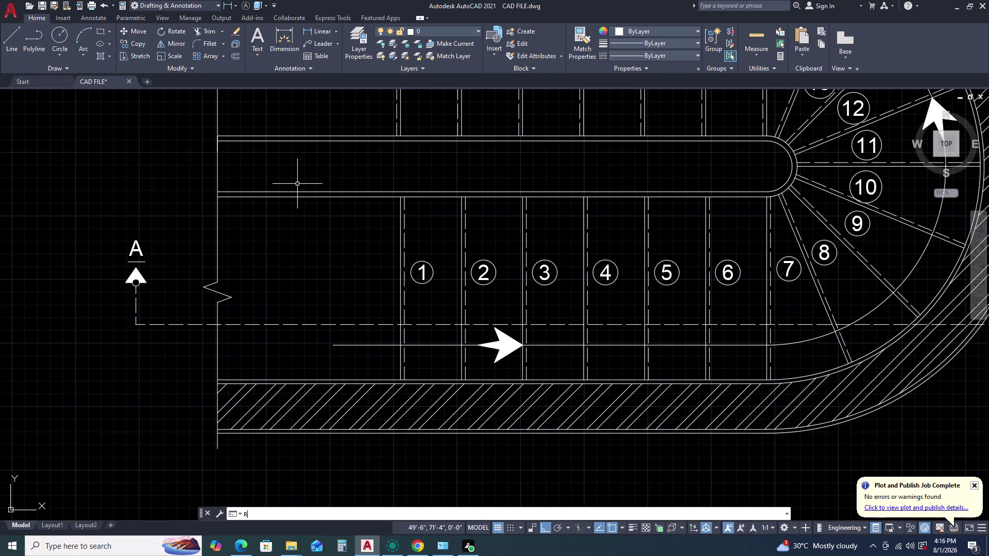
text(C)
key(space)
click(300, 157)
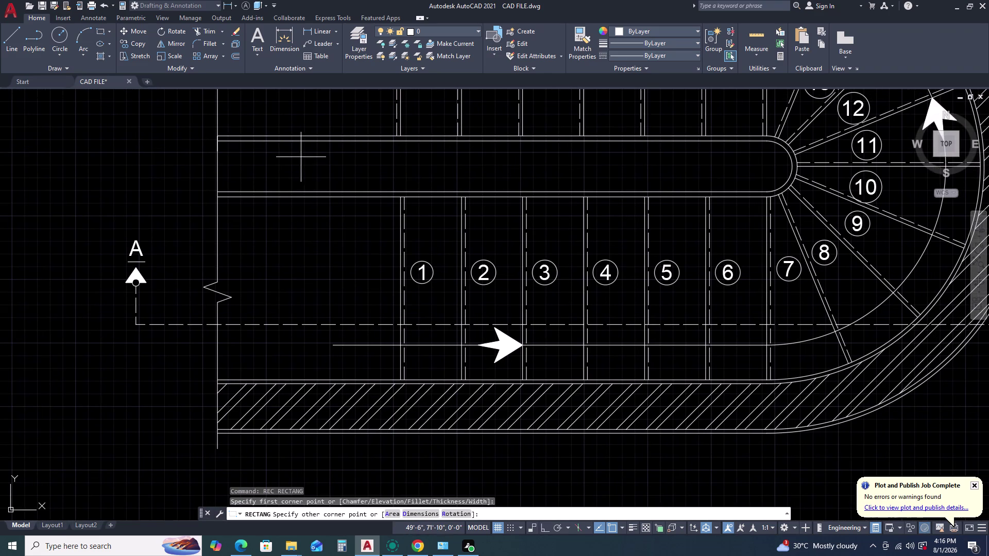
text(D)
key(space)
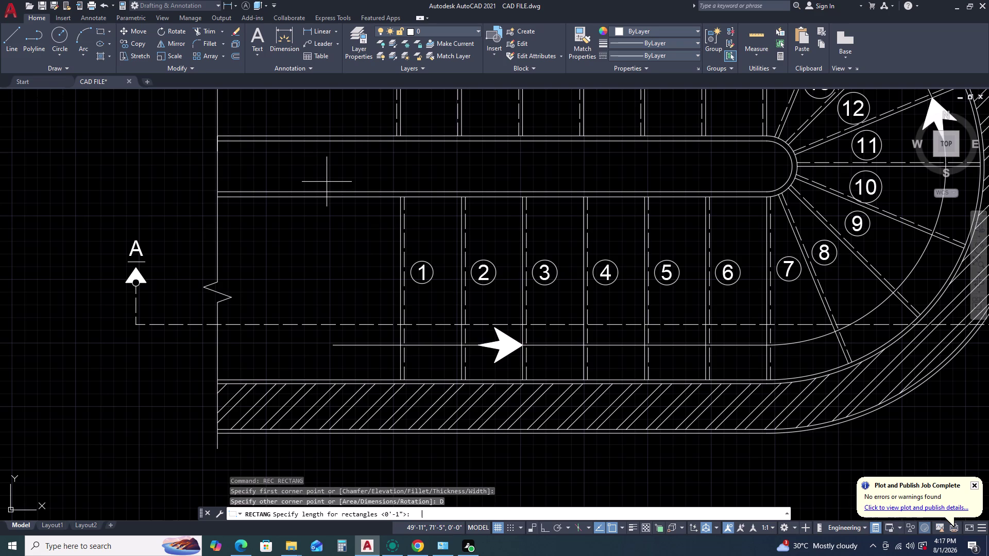
text(2)
key(space)
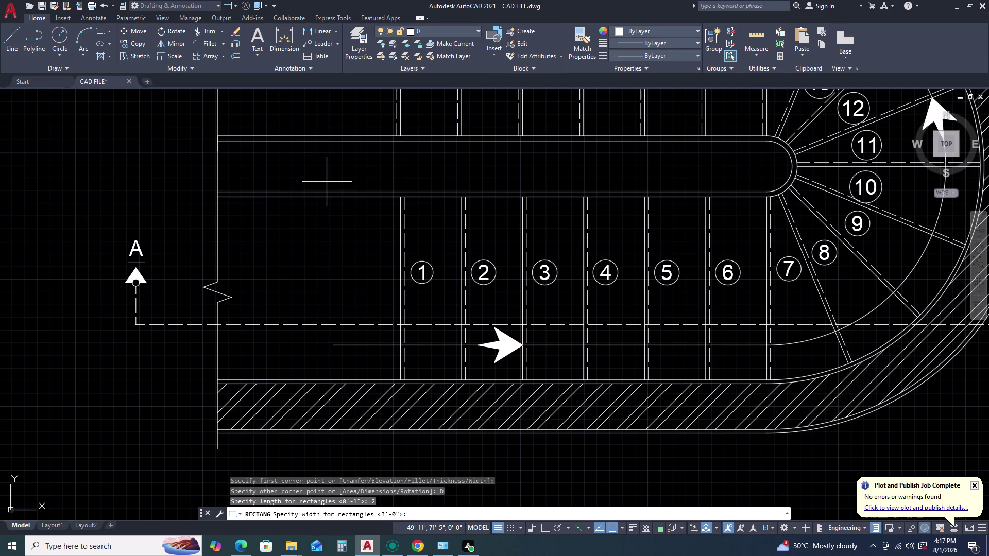
key(Escape)
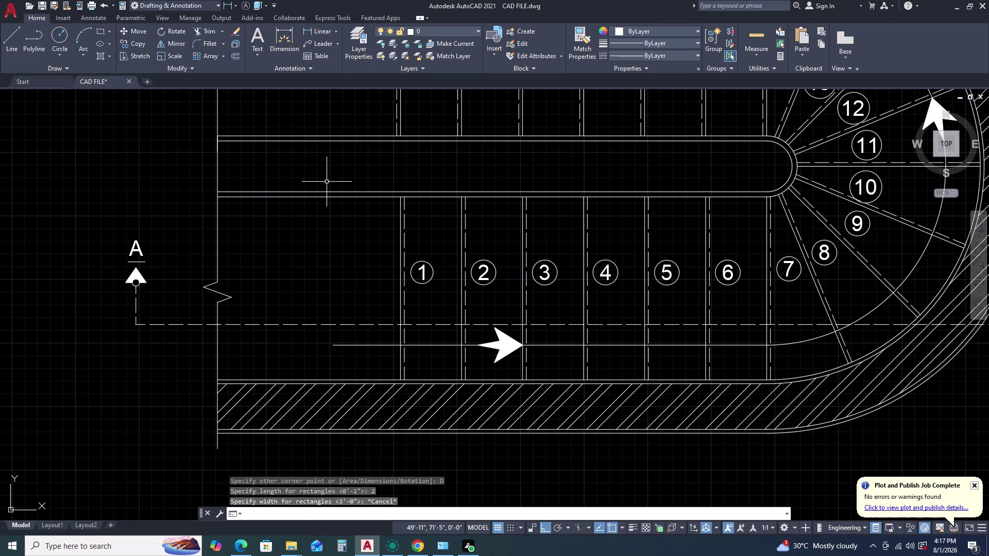
key(r)
text(E)
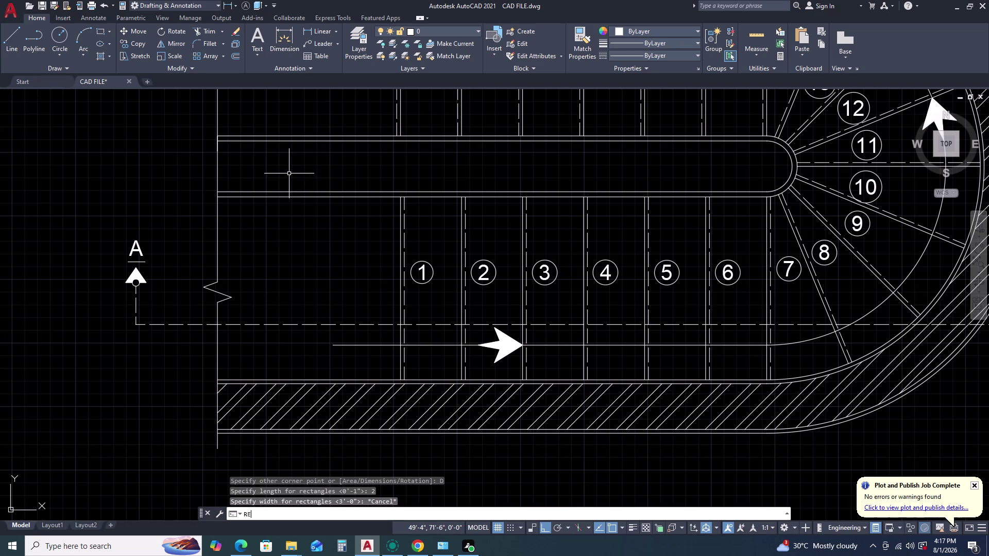
text(C)
key(space)
click(286, 157)
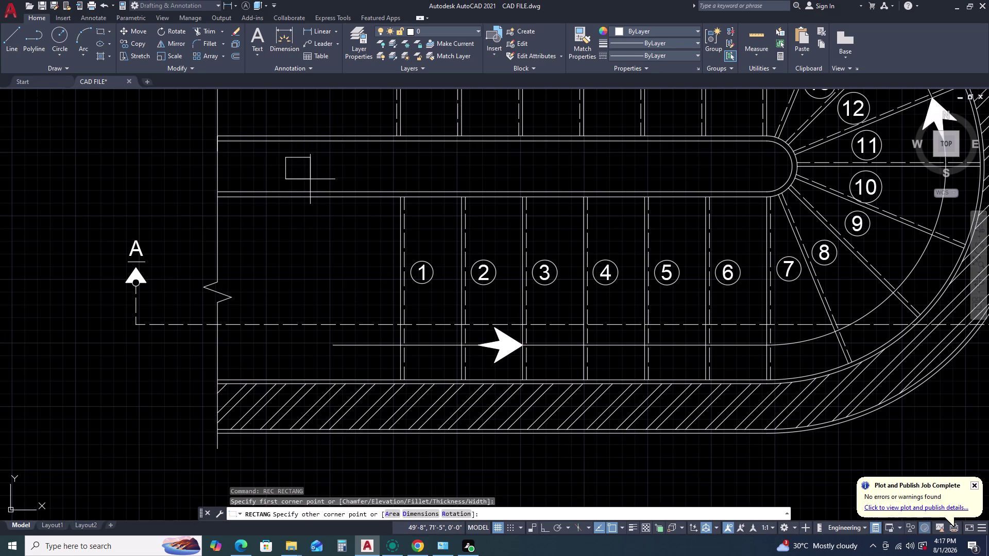
Draw a 3 by 2 rectangle inside the central divider strip.
key(d)
key(space)
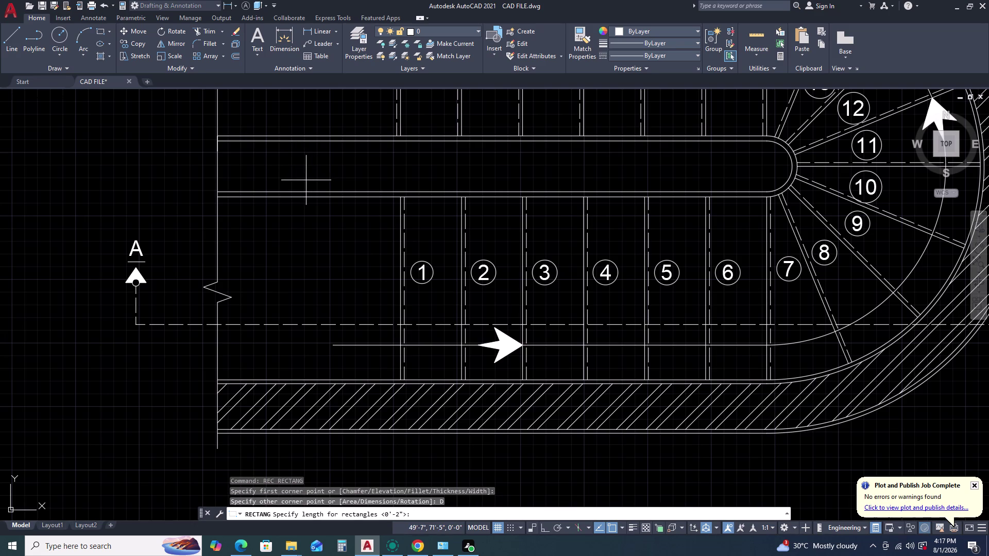
key(3)
key(space)
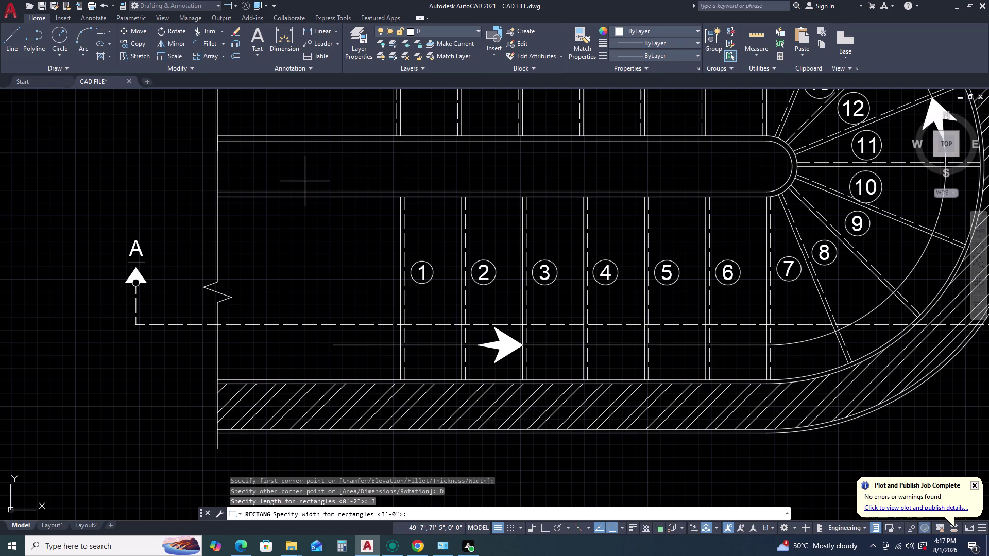
text(2)
key(space)
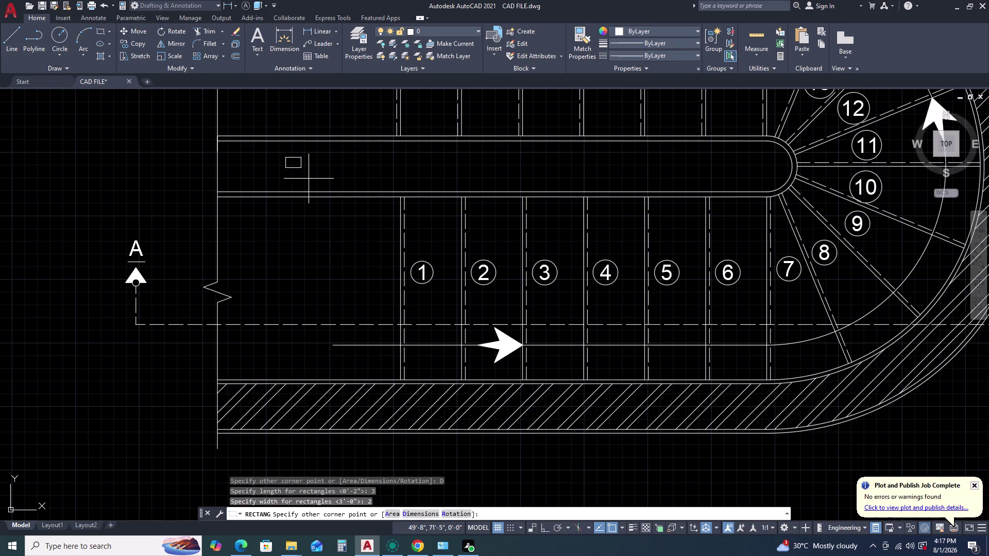
click(308, 178)
click(307, 166)
click(294, 162)
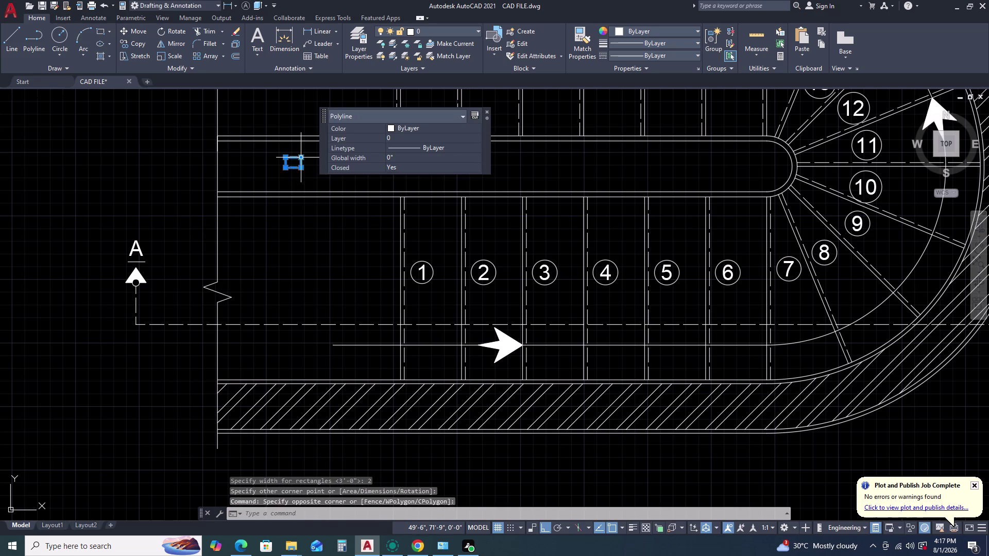
Try offsetting the rectangle by 0.1, then clear the selection.
text(O)
key(space)
text(0)
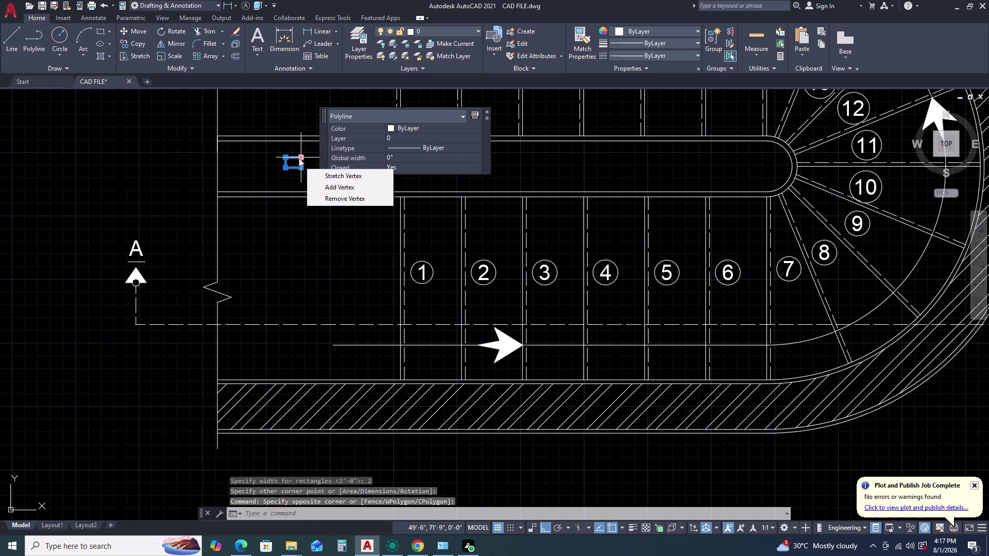
text(.)
key(1)
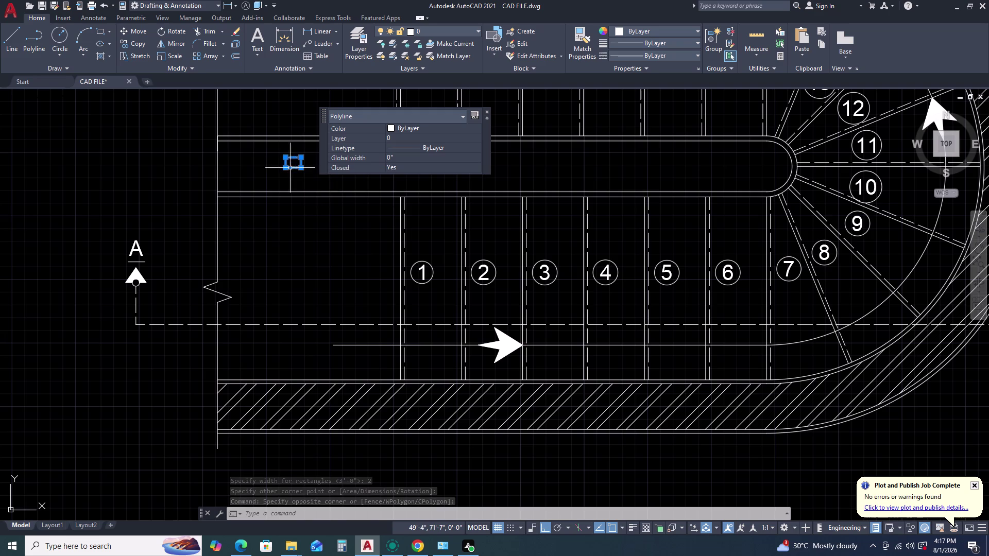
key(o)
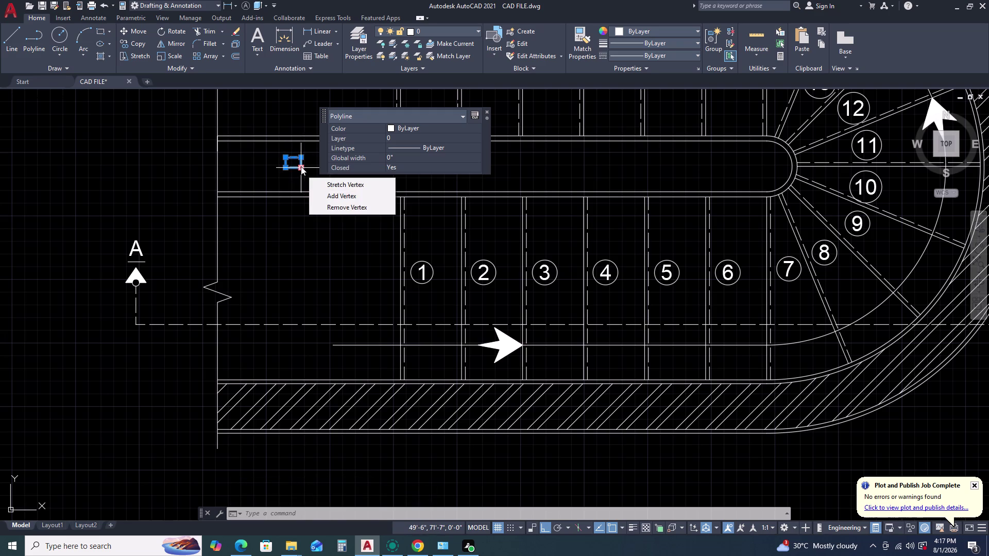
key(space)
text(O)
key(space)
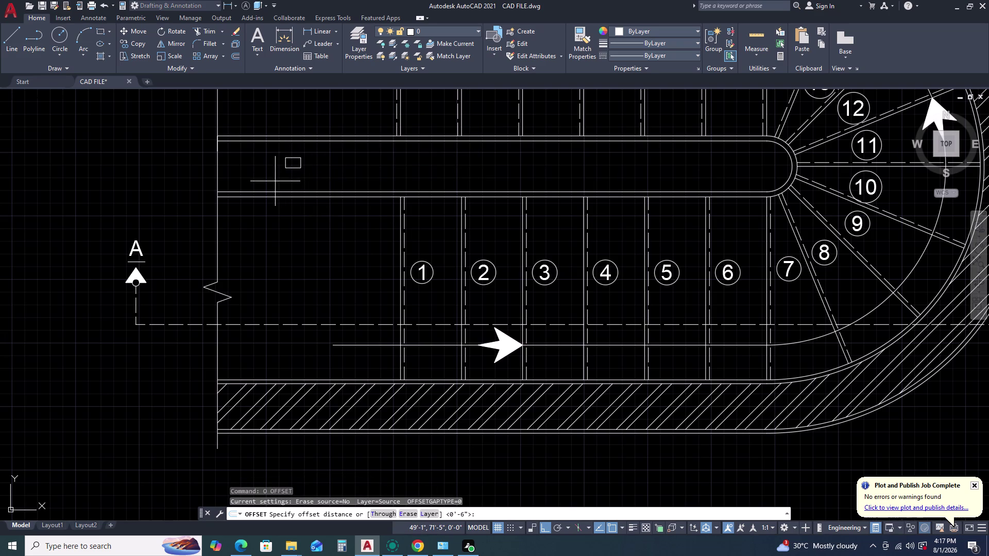
Offset the small rectangle 0.1 inward to create an inner outline.
key(0)
text(.1)
key(space)
scroll(up, 3)
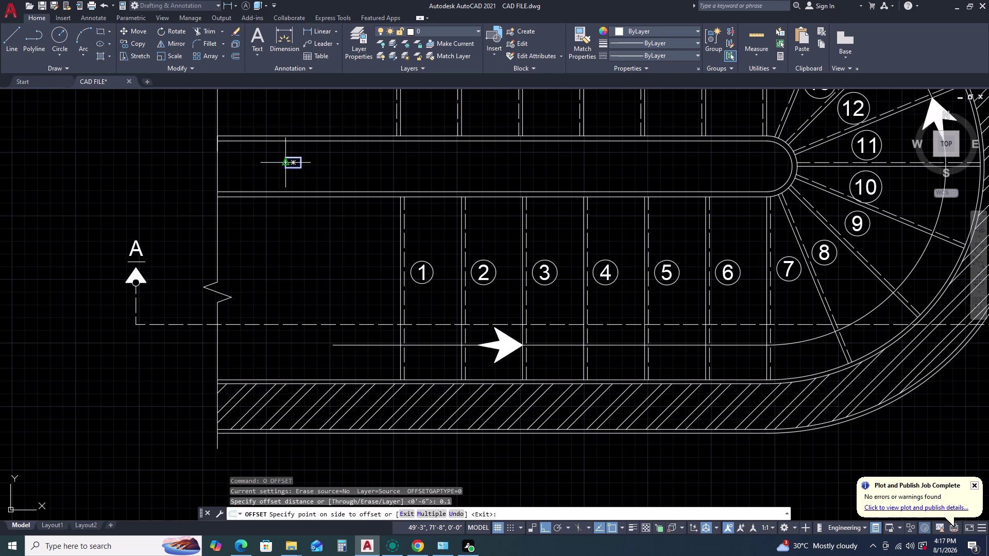
scroll(up, 3)
click(223, 227)
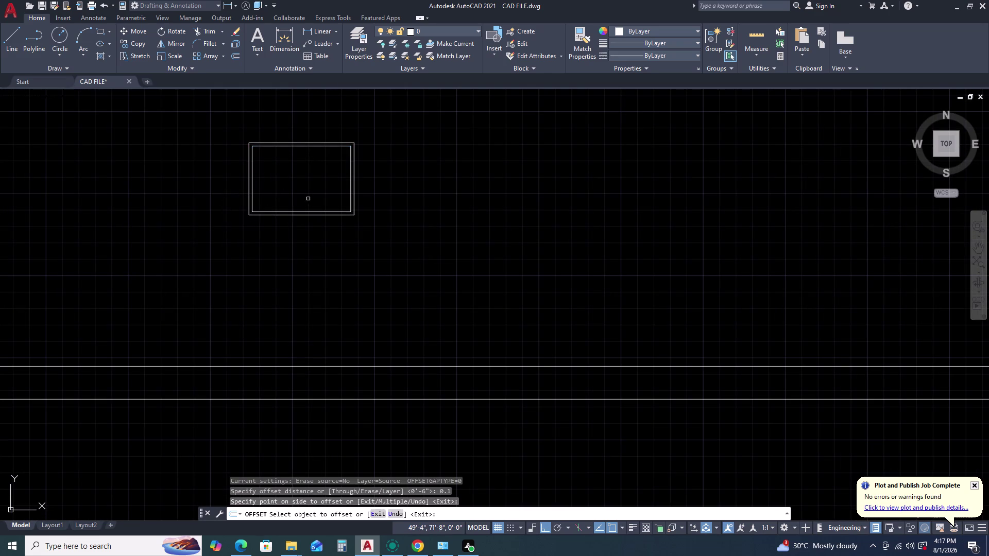
scroll(down, 3)
key(Escape)
scroll(up, 3)
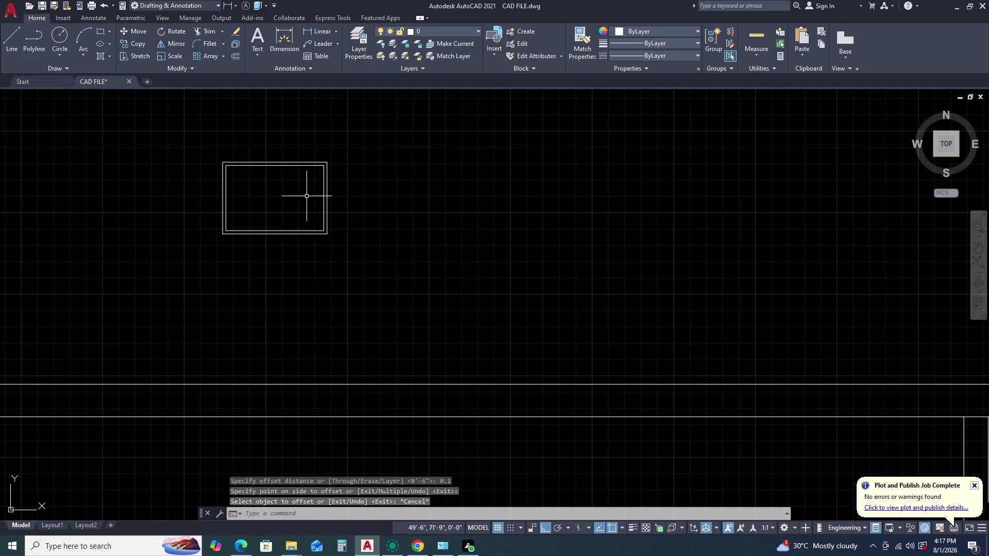
Window-select both rectangles and start moving them from a picked base point.
click(327, 186)
key(Escape)
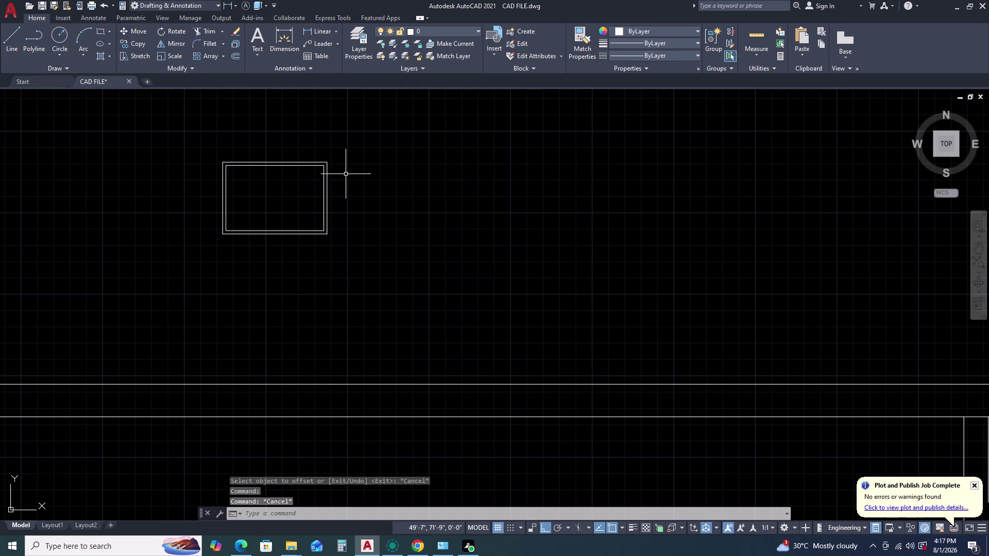
click(352, 167)
drag(348, 169, 342, 174)
click(367, 130)
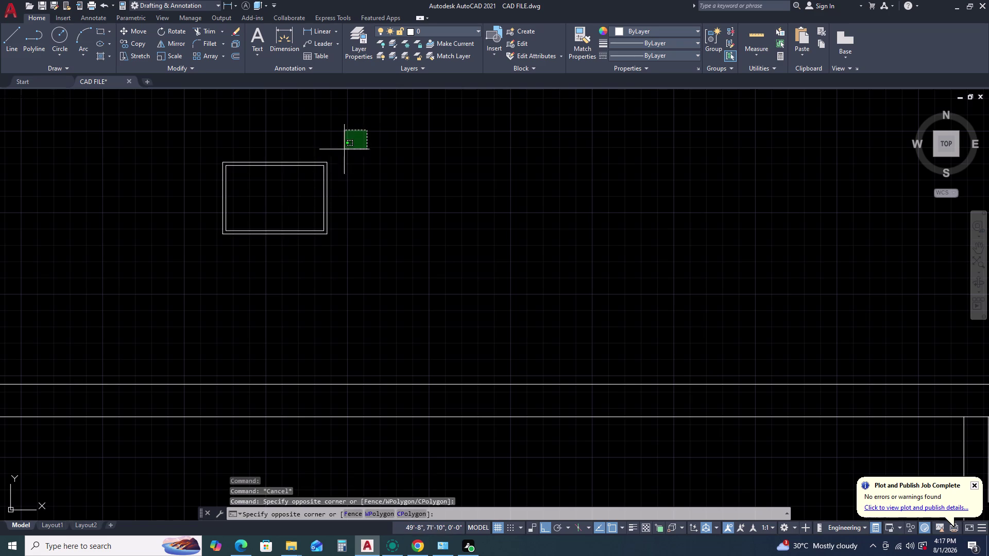
click(204, 252)
text(M)
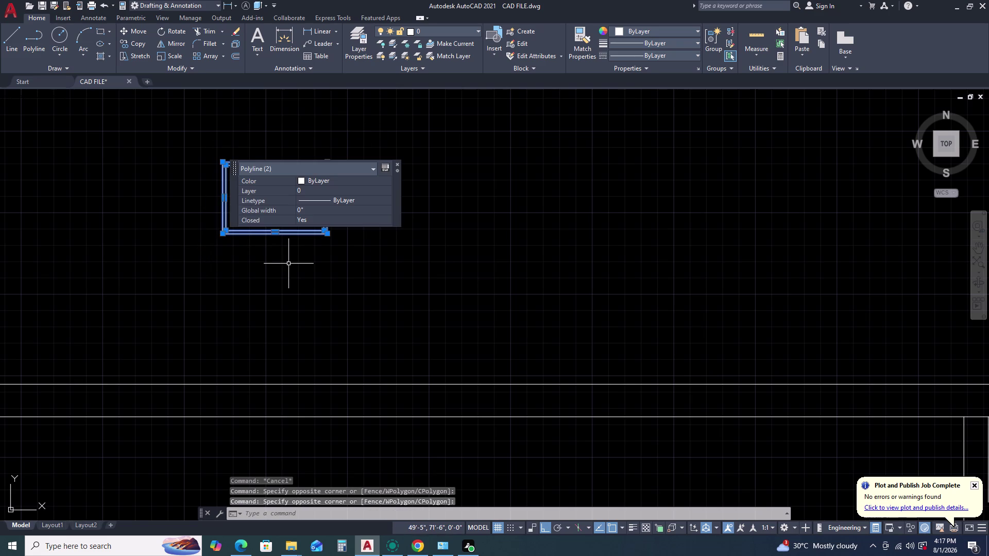
key(space)
click(275, 198)
With ortho off, drop the double rectangle onto the strip's lower edge.
scroll(down, 3)
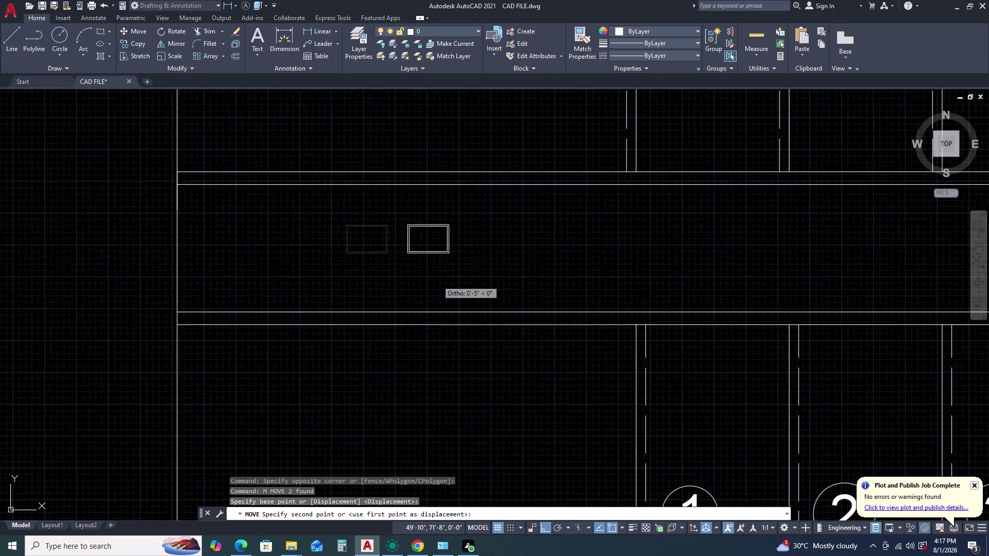
scroll(down, 3)
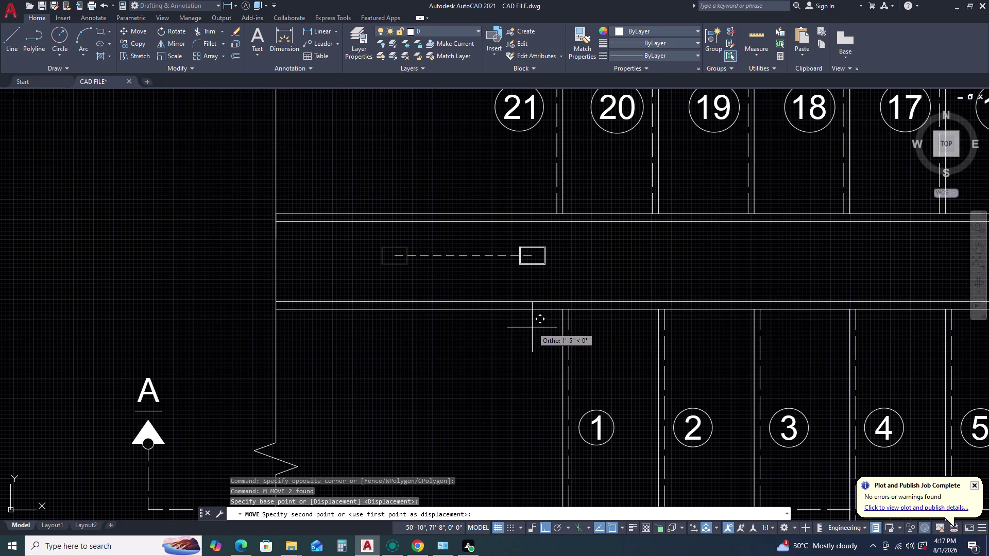
key(F8)
scroll(up, 3)
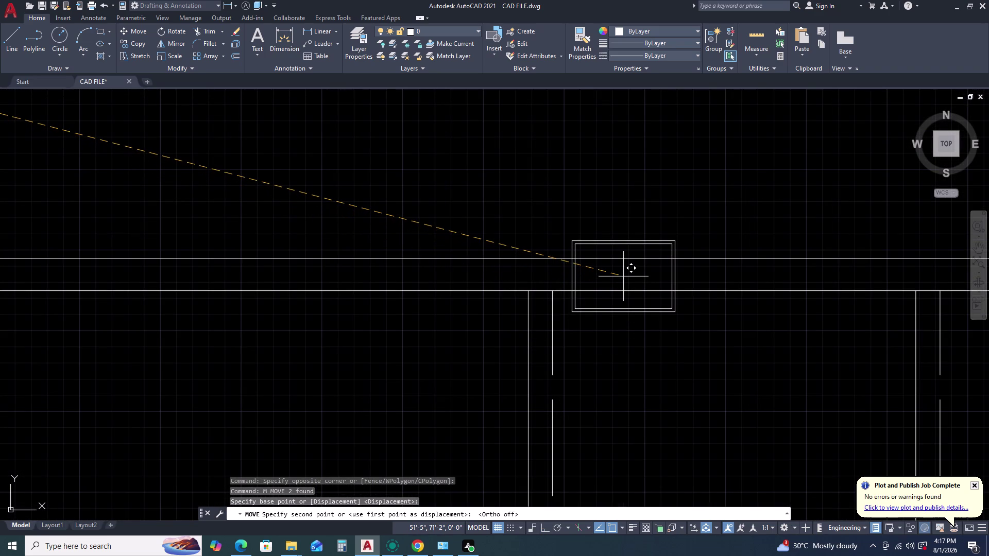
double_click(624, 277)
Erase the moved double rectangle and the other stray object.
scroll(down, 3)
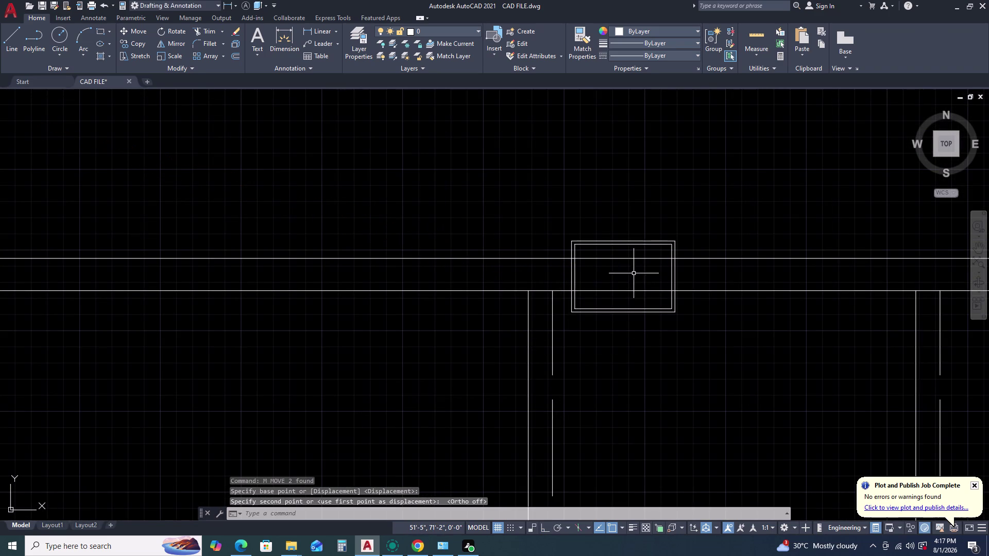
scroll(down, 3)
click(596, 232)
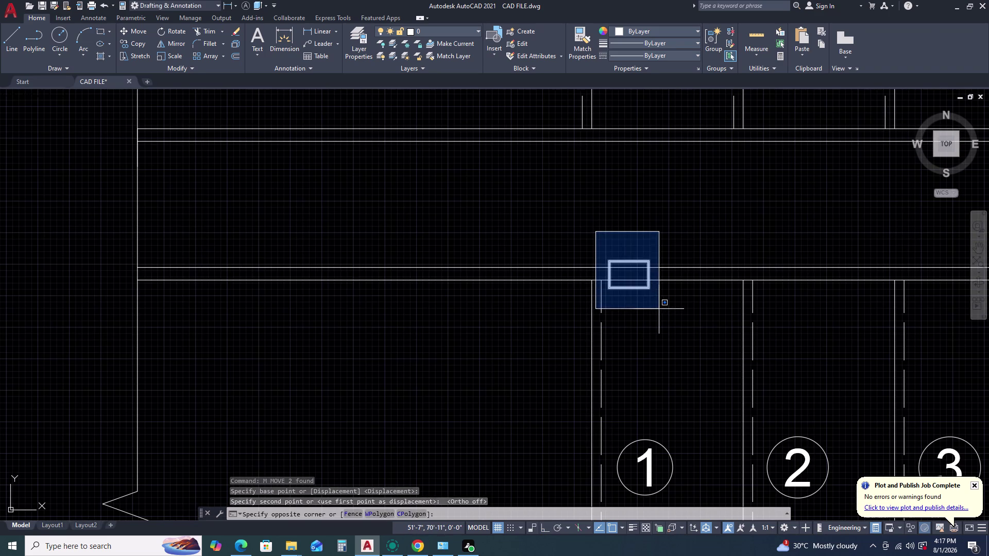
click(659, 309)
key(Delete)
text(R)
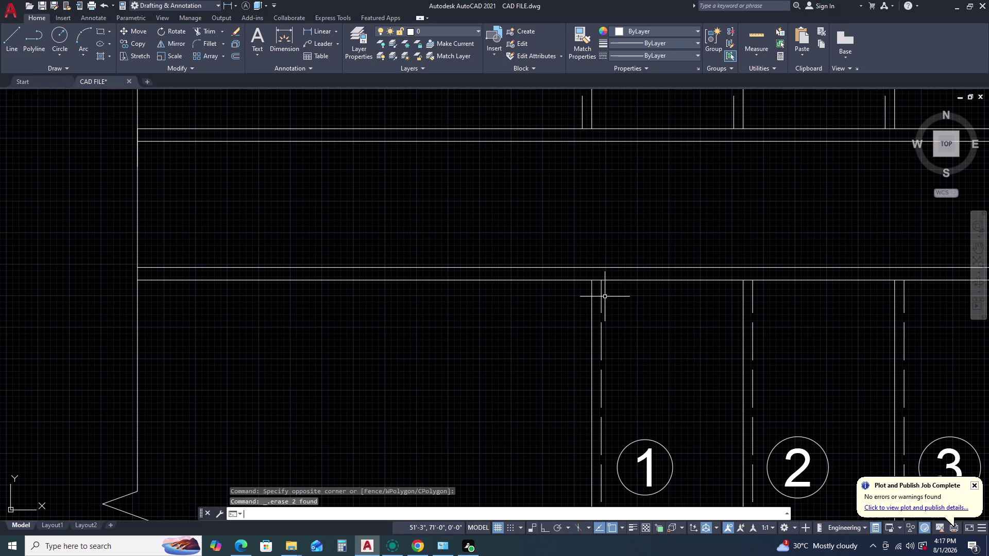
text(EC)
key(space)
Begin a dimensioned rectangle on the landing with length 3, then abandon it.
click(639, 294)
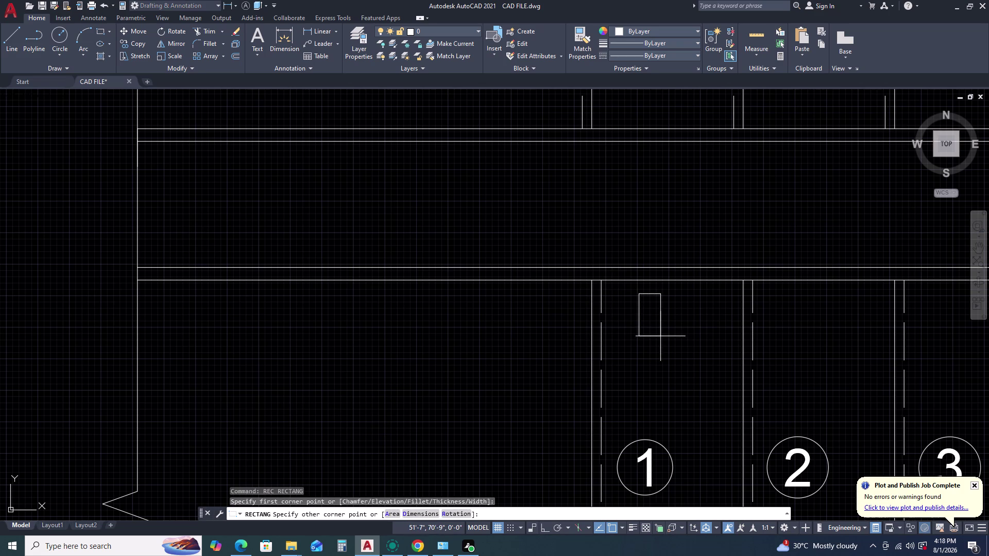
text(D)
key(space)
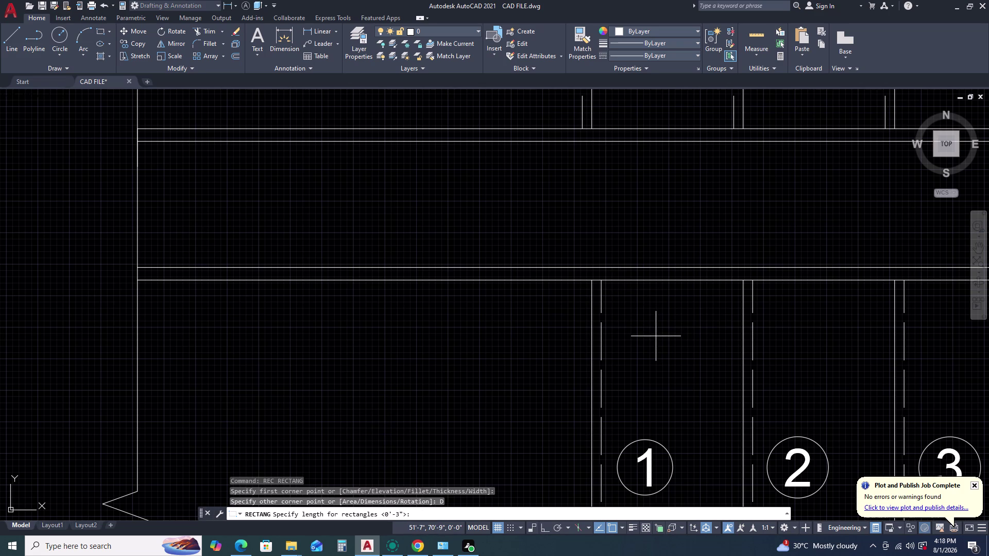
key(3)
key(Return)
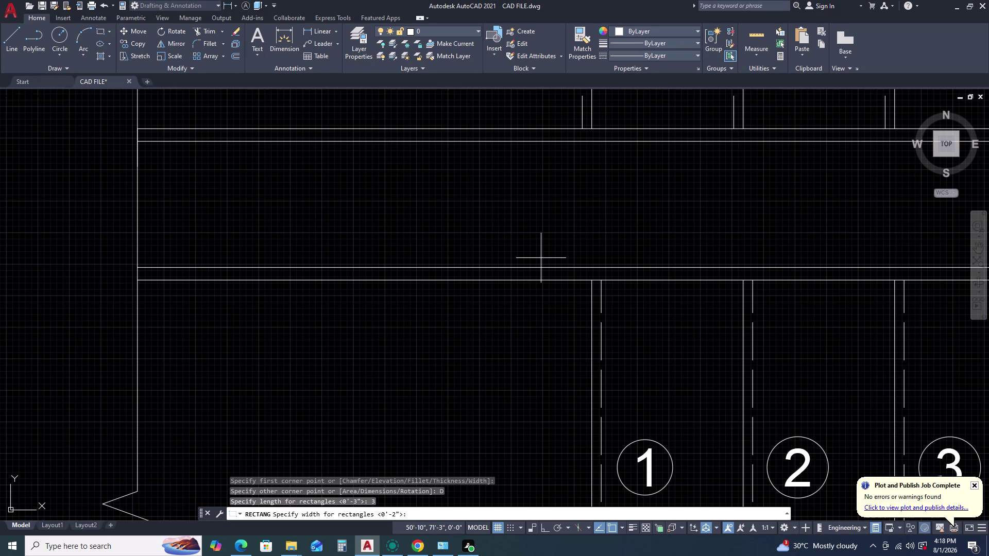
key(Escape)
key(Escape)
Draw a 3 by 2 rectangle left of step 1 with RECTANG's Dimensions option.
text(R)
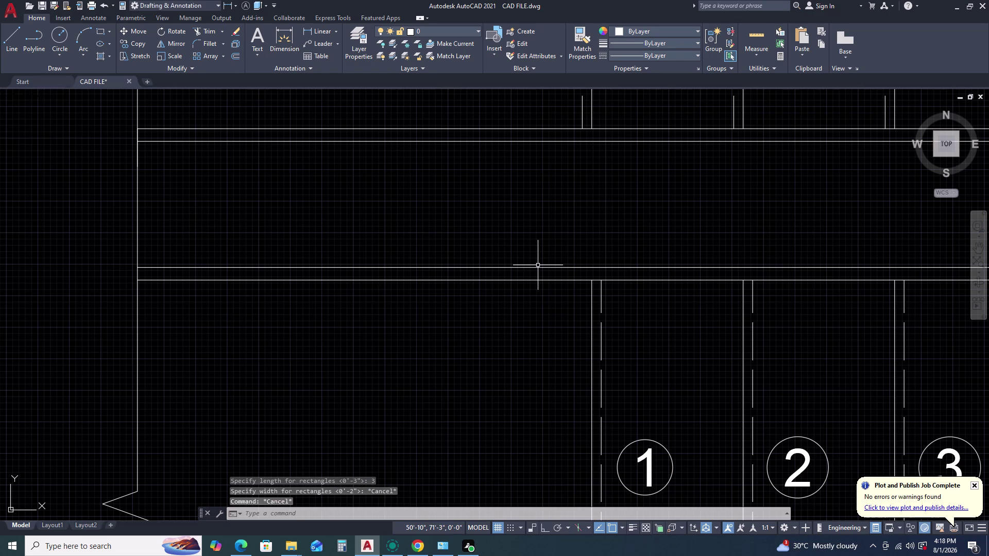
text(E)
text(C)
key(space)
click(449, 312)
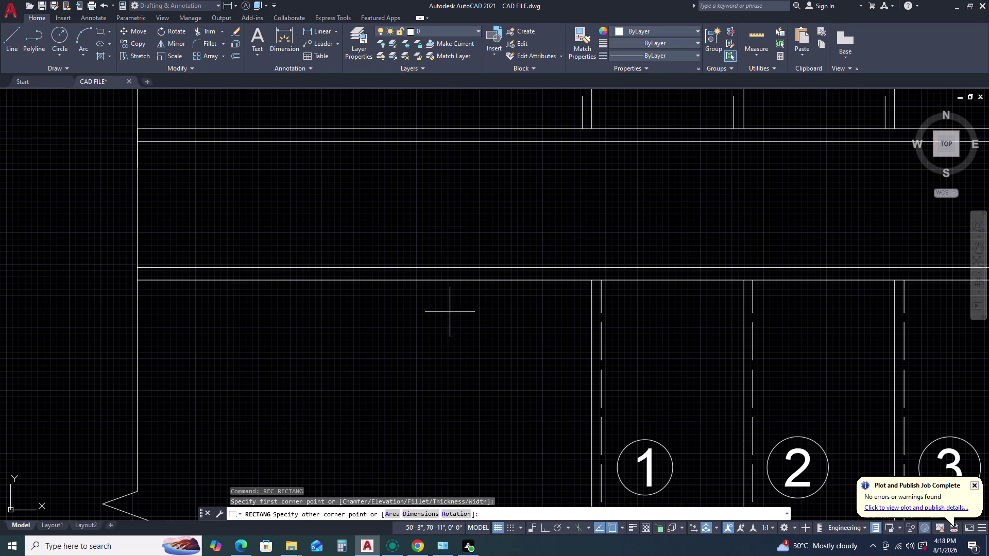
text(D)
key(space)
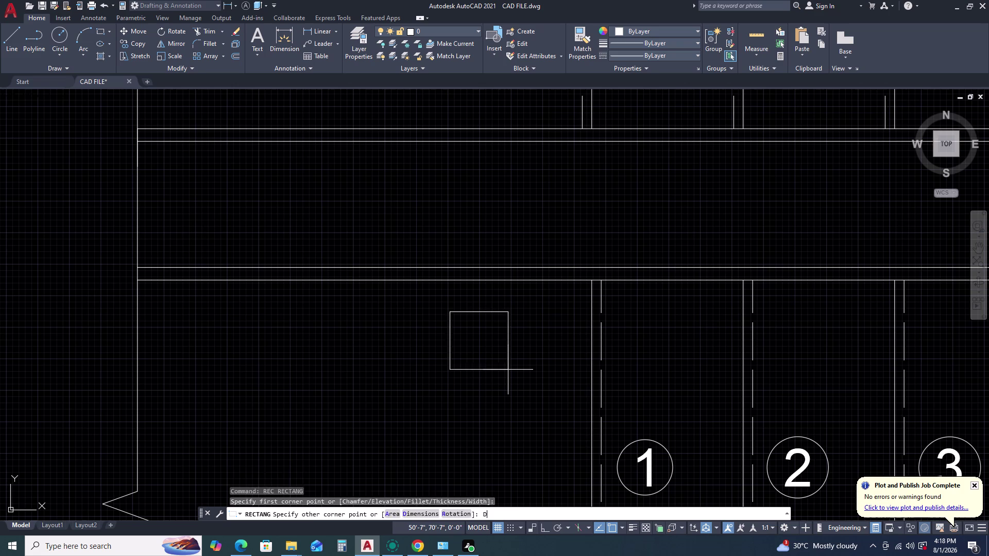
key(3)
key(space)
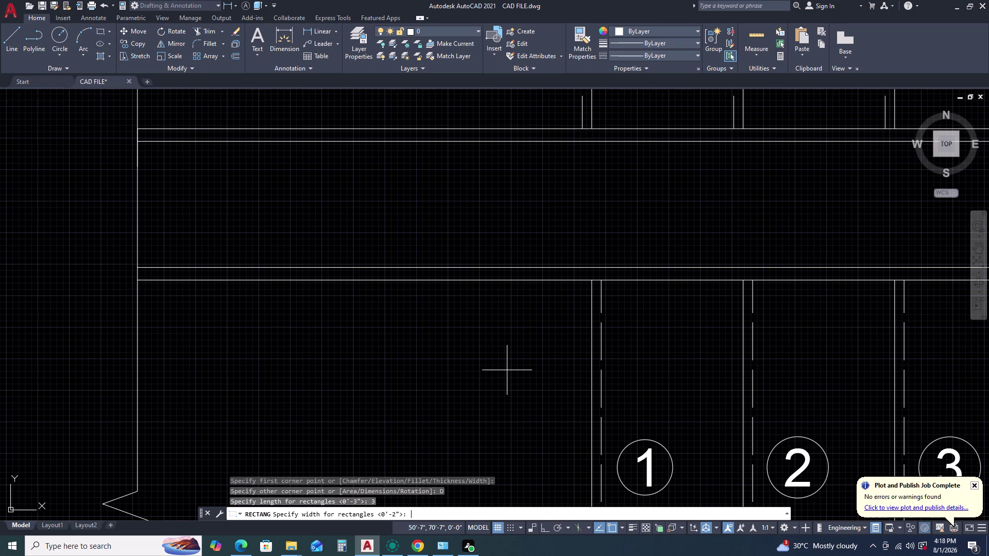
key(2)
key(space)
click(520, 344)
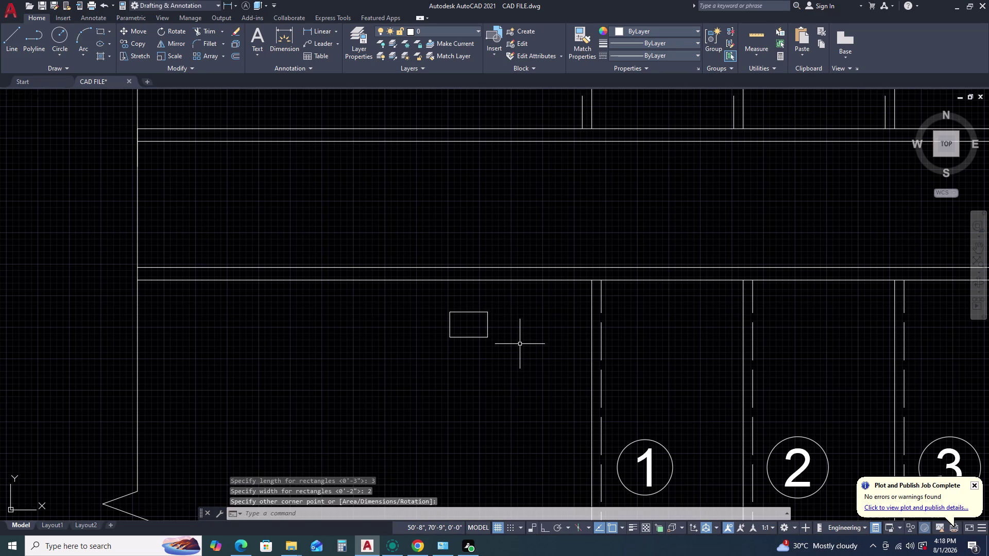
Click around the new rectangle and start the Offset command.
click(511, 310)
click(449, 355)
key(o)
key(space)
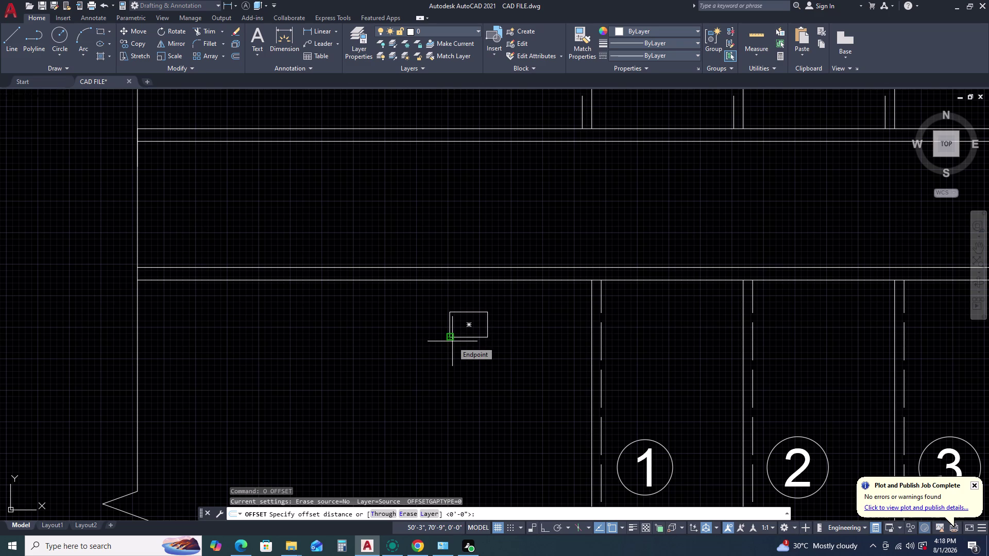
Offset the 3 by 2 rectangle 0.5 outward and window-select both outlines.
key(0)
key(comma)
key(BackSpace)
key(period)
key(5)
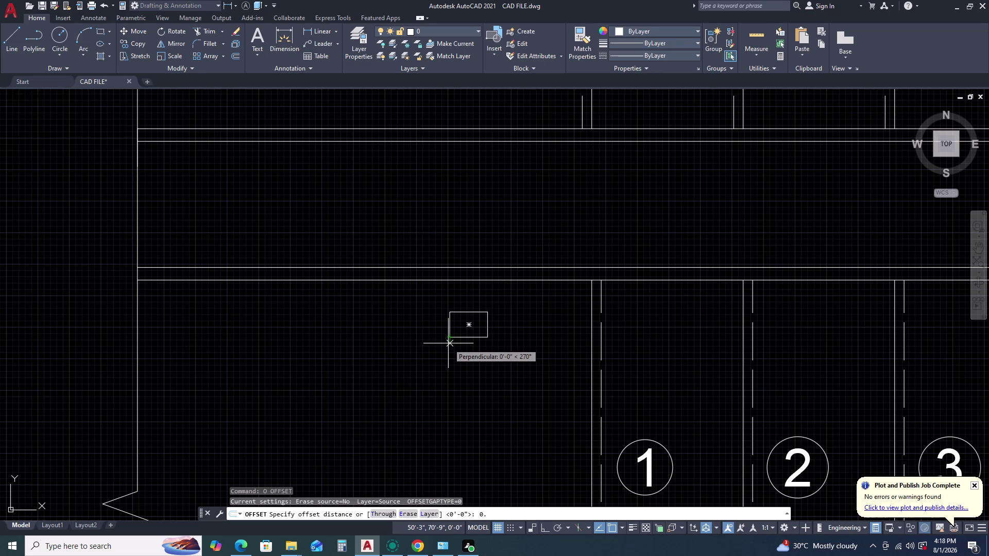
key(space)
click(441, 354)
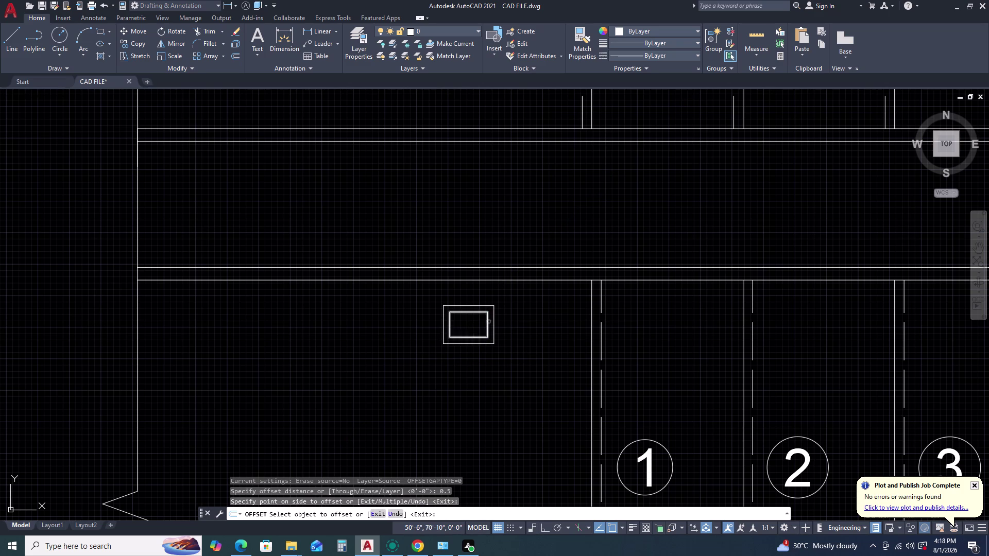
key(Escape)
click(490, 321)
click(428, 354)
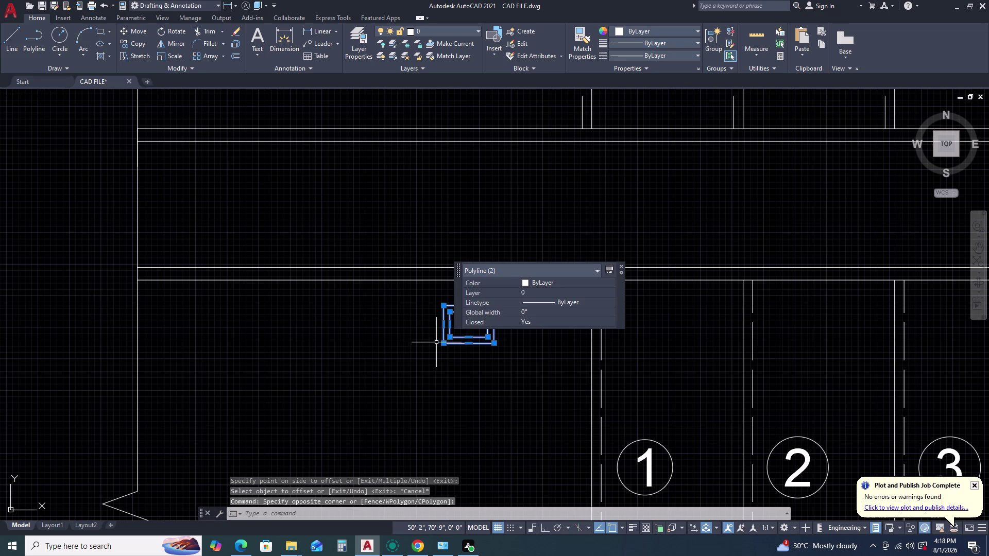
Move both outlines by the inner corner toward the wall line above step 1.
text(M)
key(space)
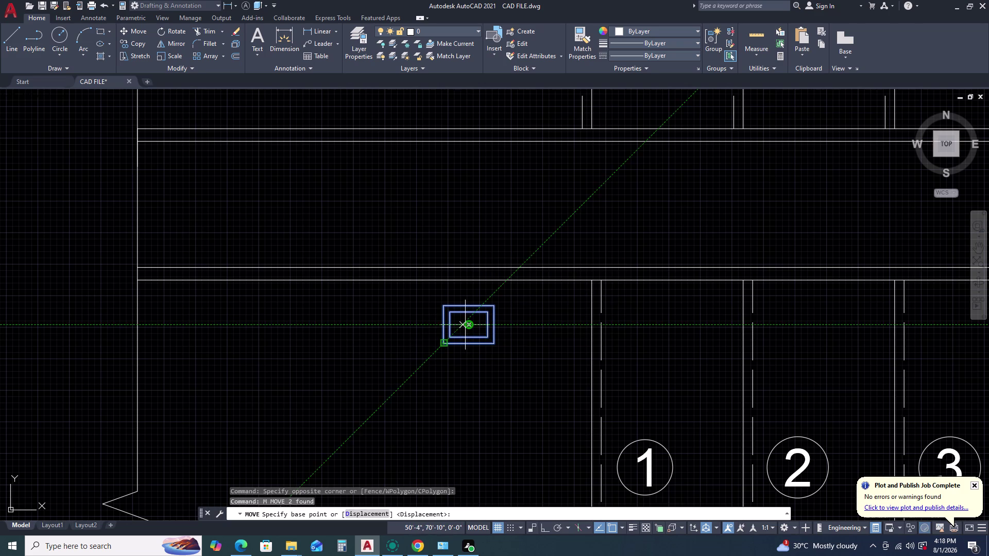
scroll(up, 3)
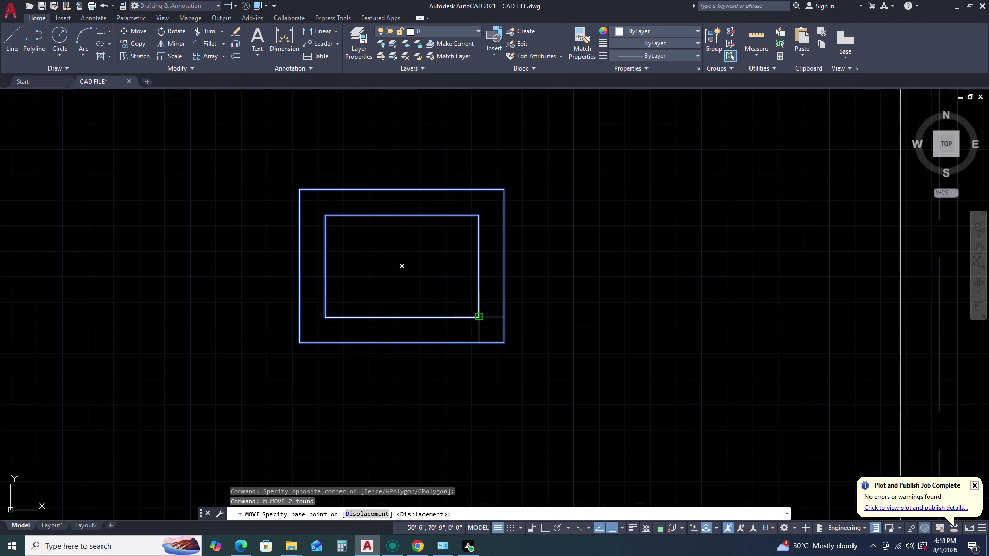
click(477, 317)
scroll(down, 3)
scroll(up, 3)
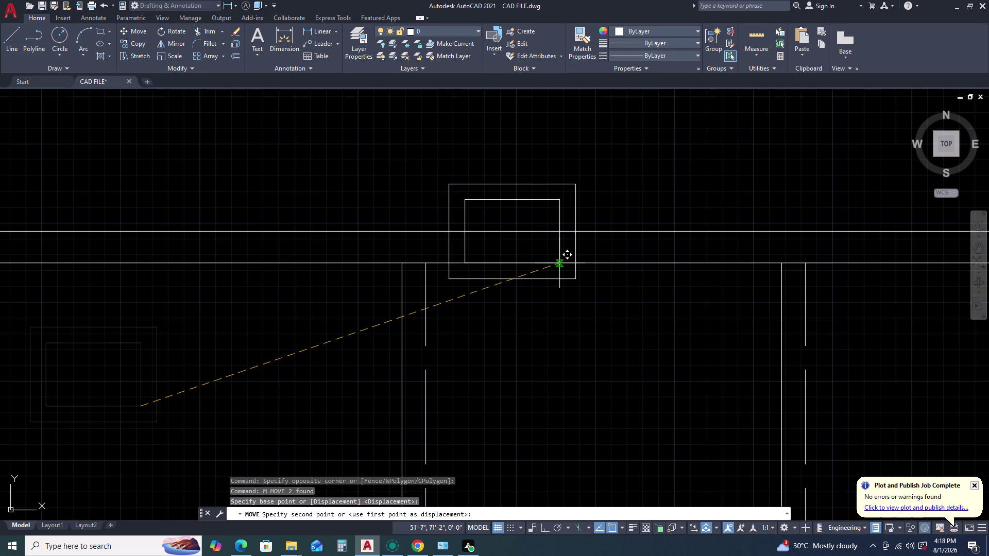
scroll(down, 3)
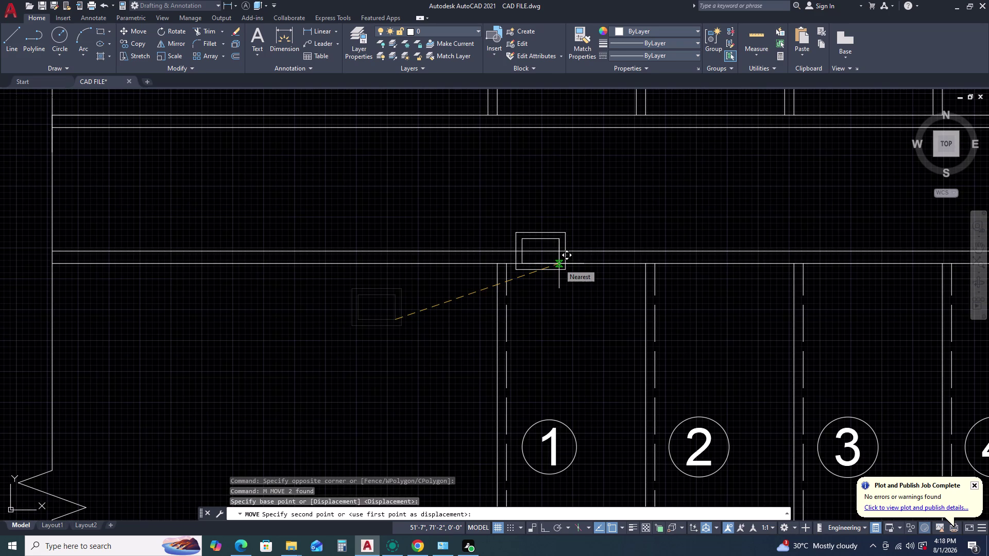
scroll(up, 3)
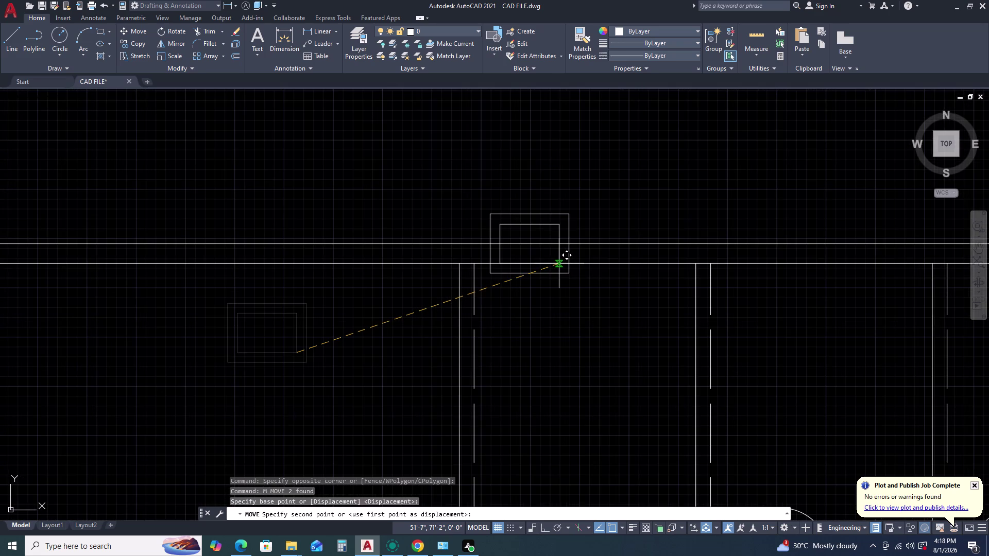